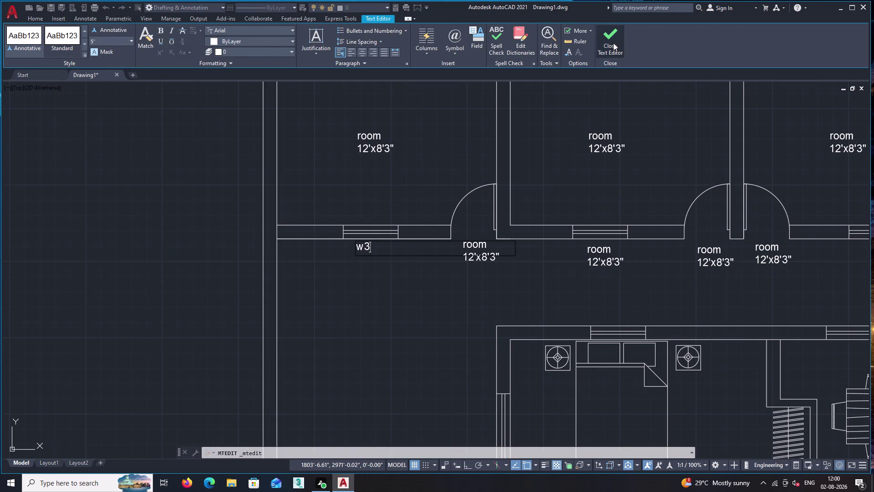
Finish the w3 window tag and change the label near the door to d2.
click(614, 43)
double_click(474, 242)
click(509, 258)
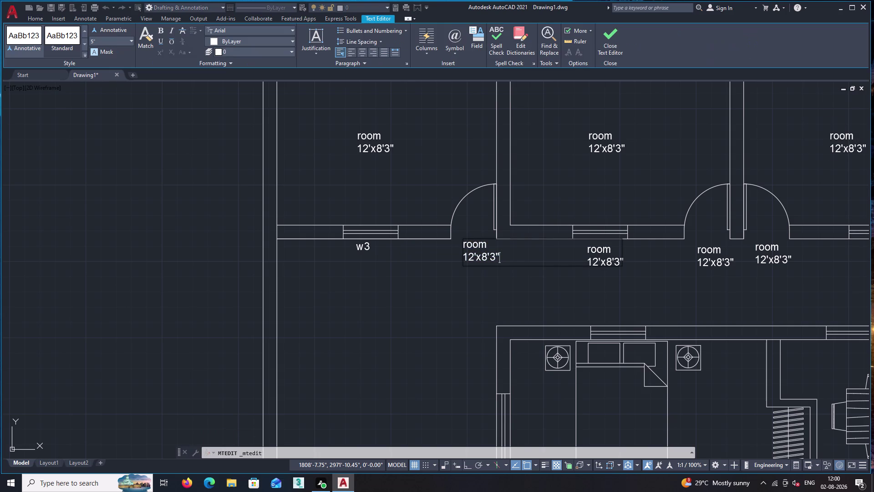
key(BackSpace)
key(BackSpace)
key(BackSpace)
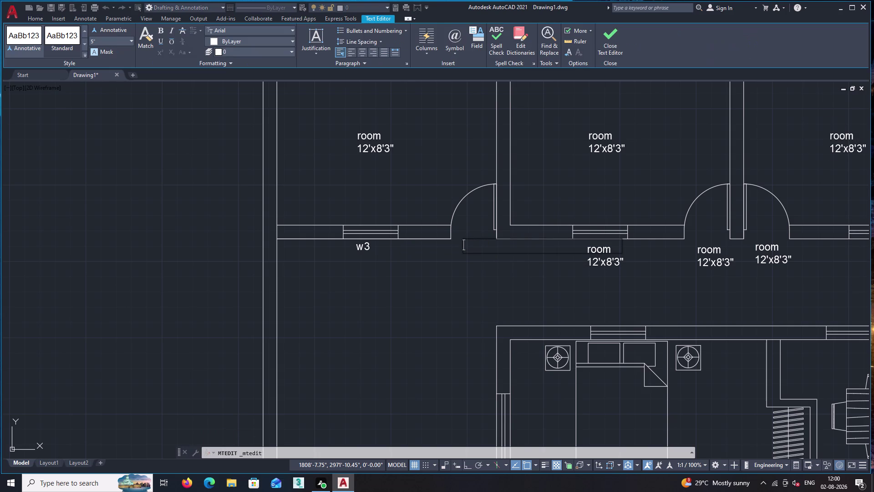
key(d)
key(2)
click(616, 34)
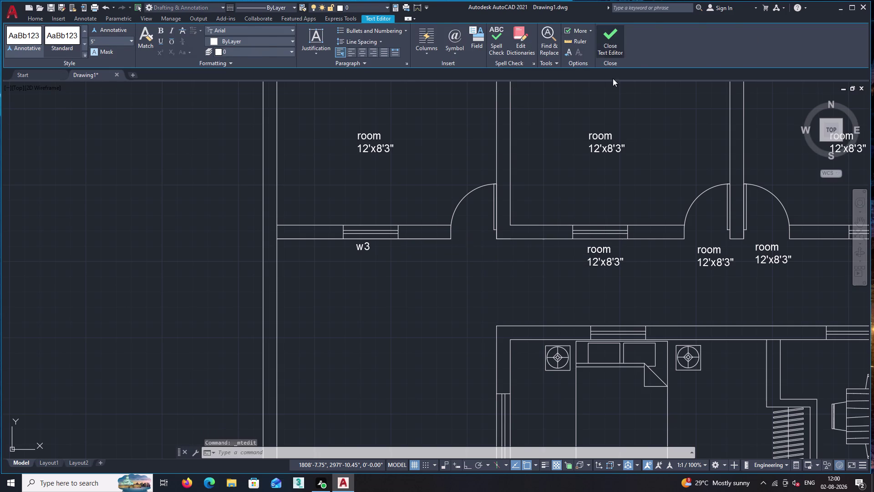
Start editing another leftover room label, then cancel and leave it unchanged.
double_click(598, 251)
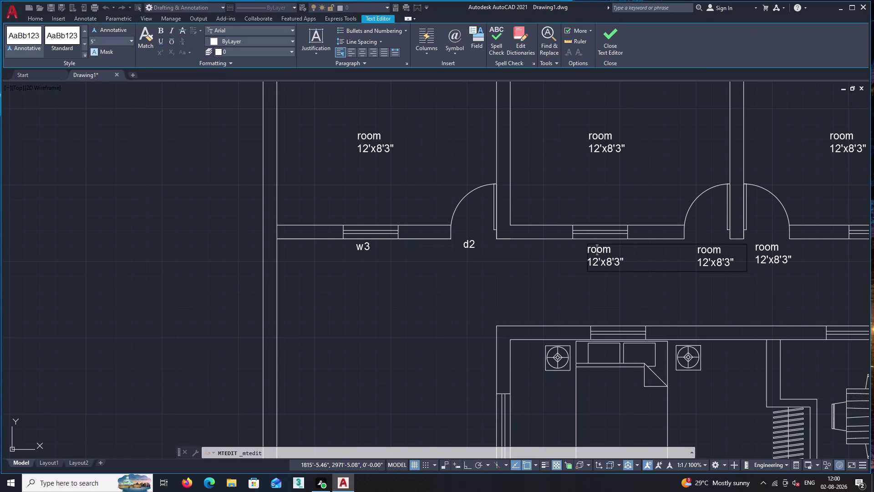
click(631, 263)
key(BackSpace)
key(BackSpace)
key(BackSpace)
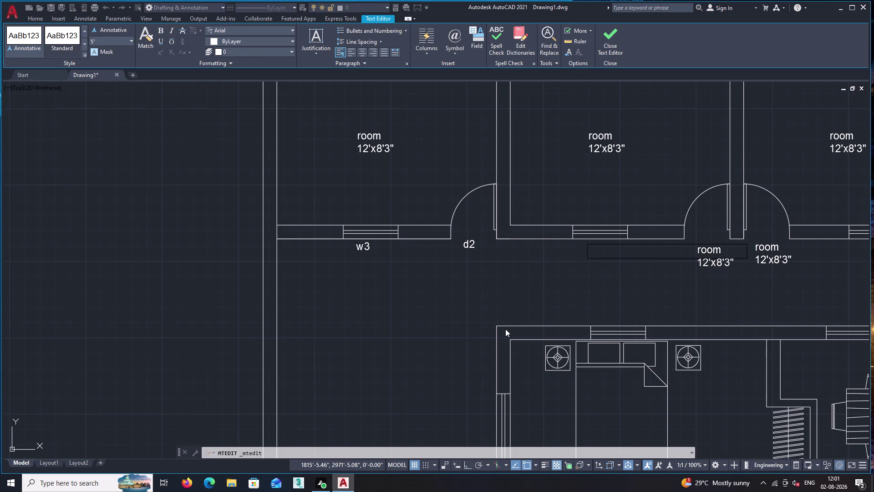
key(Escape)
click(540, 198)
click(614, 37)
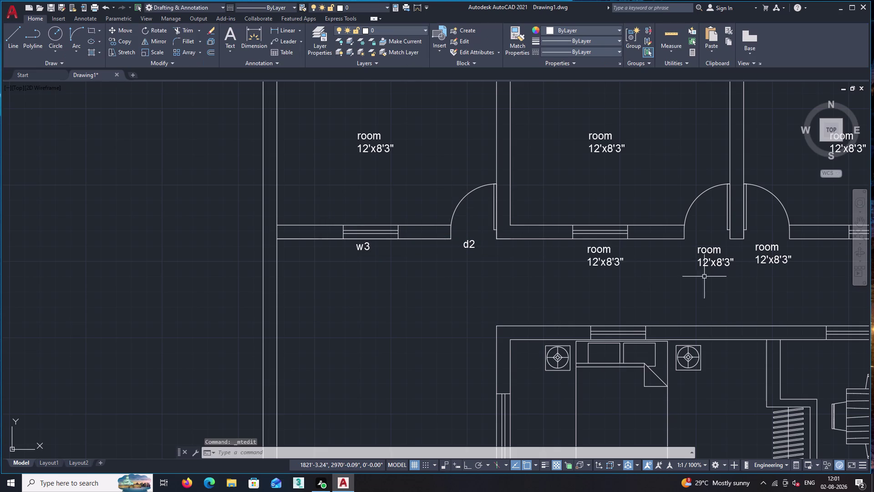
Delete the first three leftover room labels below the rooms.
click(589, 256)
click(606, 265)
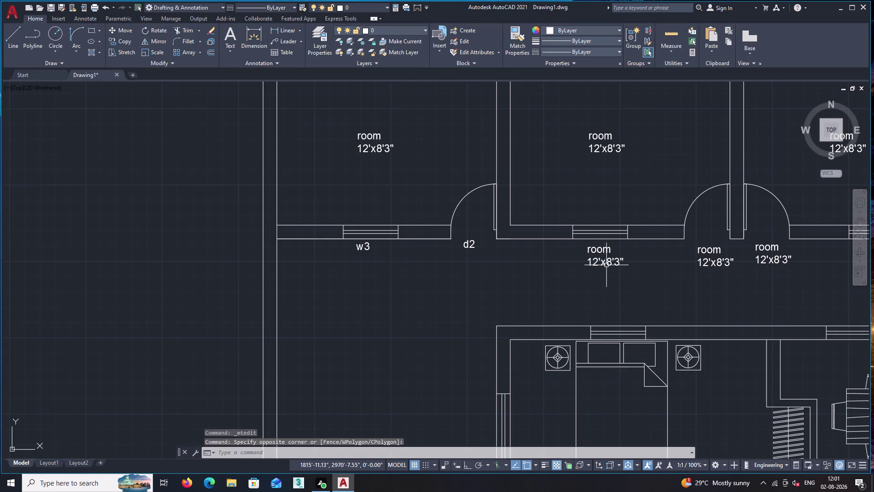
click(606, 265)
click(598, 264)
key(Delete)
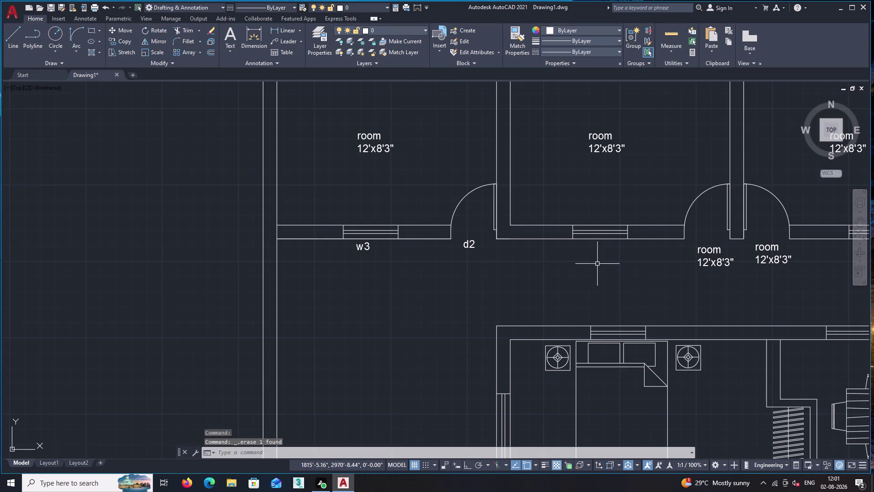
click(713, 262)
key(Delete)
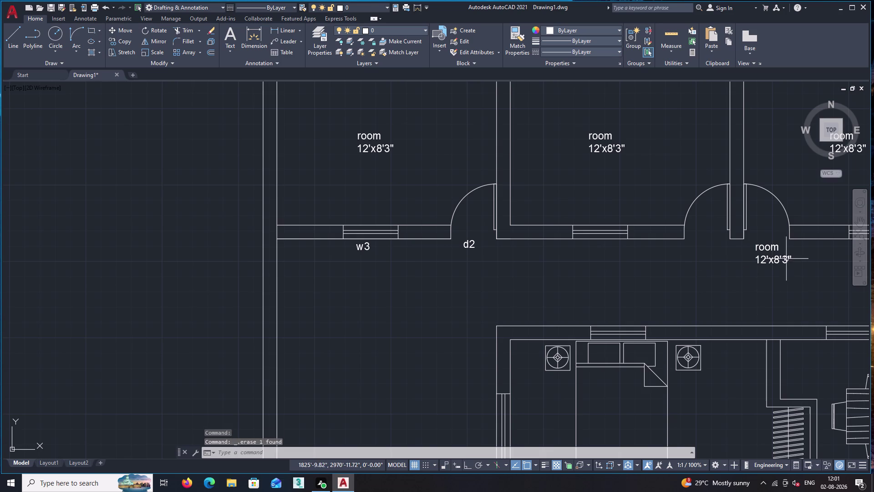
click(780, 259)
key(Delete)
Delete the last leftover room label and bring the w3 and d2 tags into view.
scroll(down, 3)
middle_drag(766, 272, 581, 286)
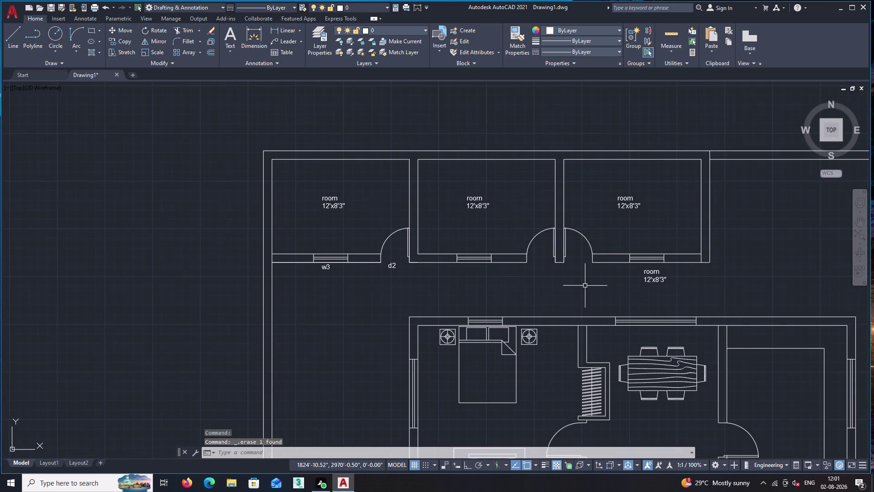
click(660, 278)
key(Delete)
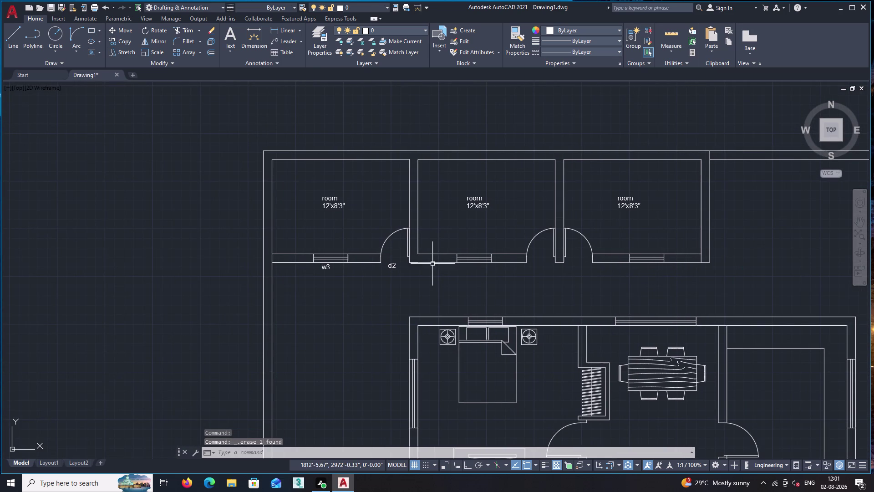
scroll(up, 3)
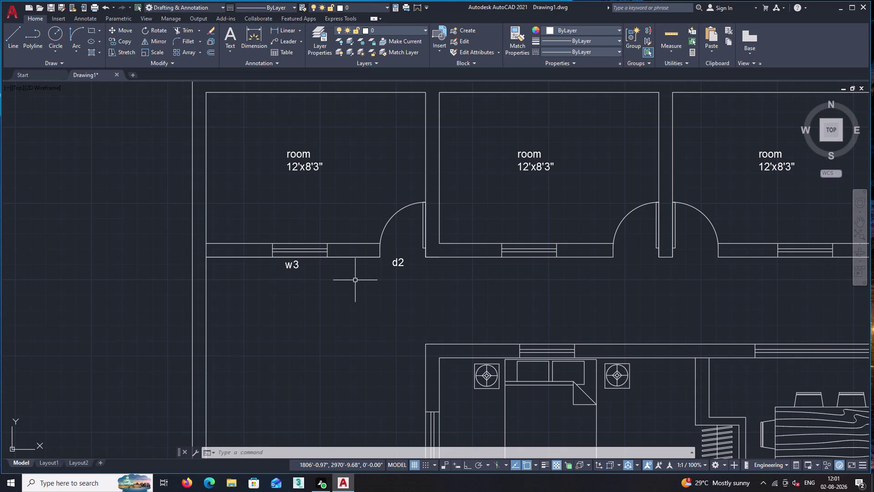
middle_drag(280, 269, 360, 295)
scroll(up, 3)
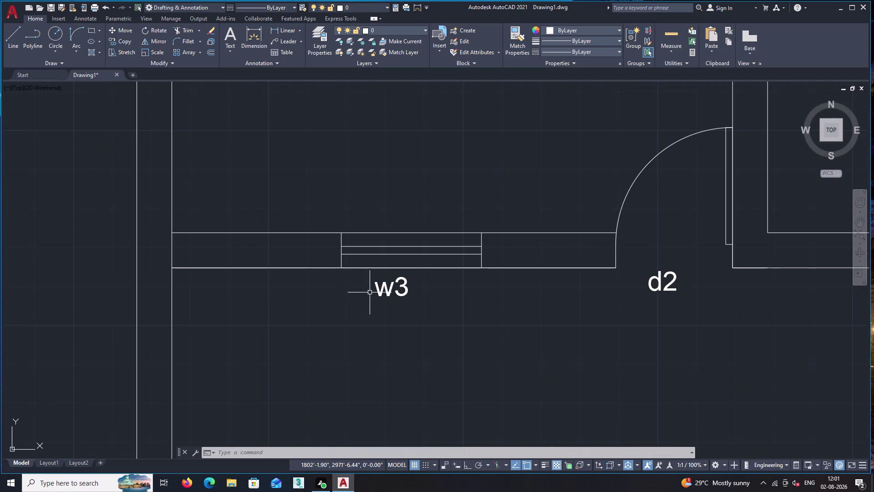
Copy the w3 tag below the windows of the second and third top rooms.
click(380, 292)
text(c)
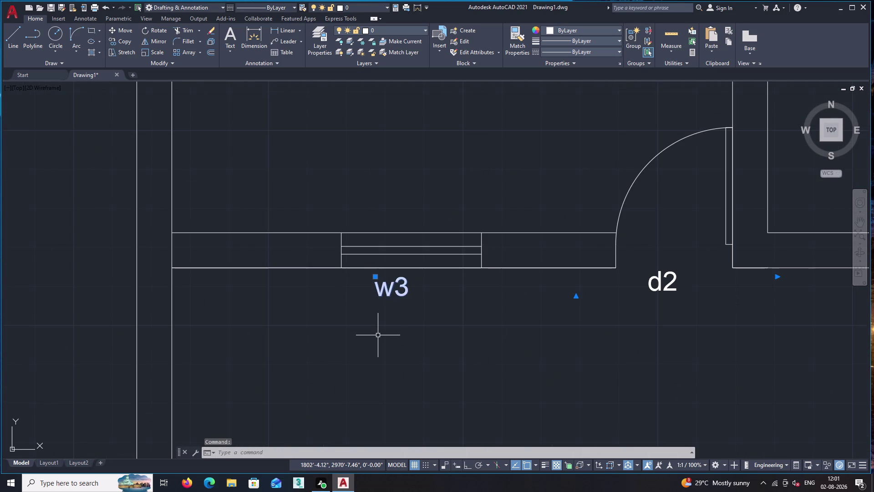
text(o)
key(Return)
scroll(up, 3)
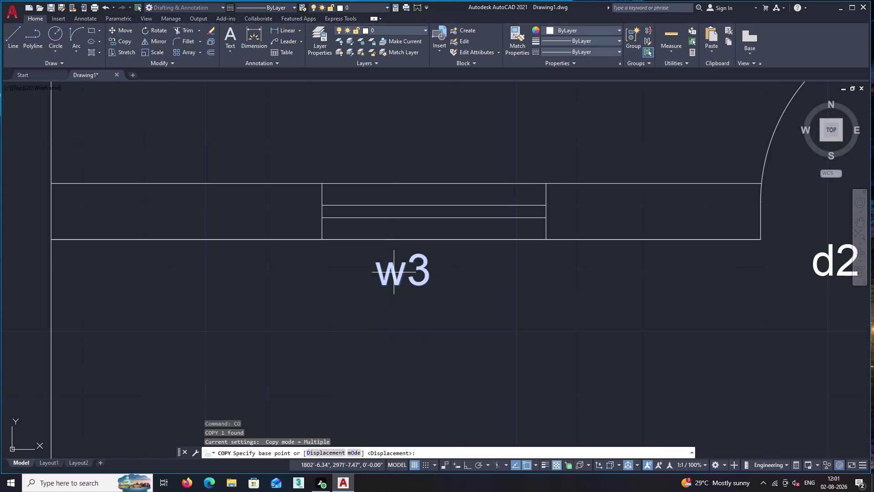
click(390, 264)
scroll(down, 3)
middle_drag(544, 293, 116, 286)
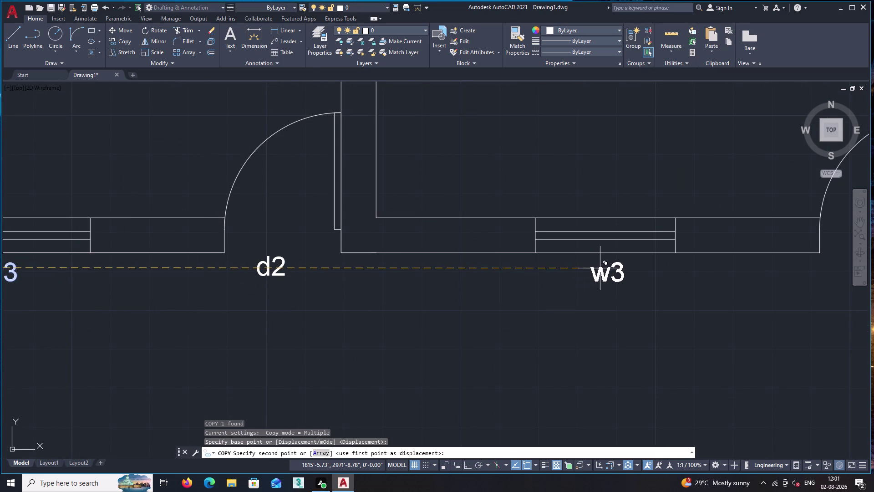
click(600, 267)
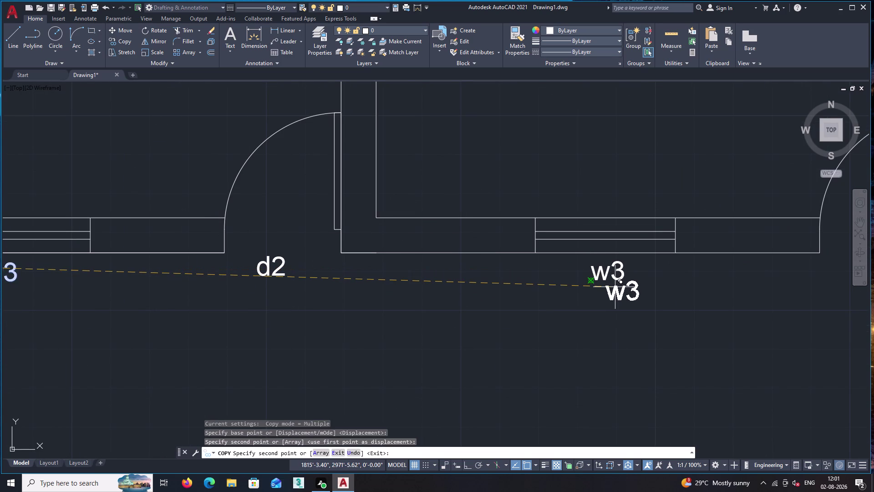
scroll(down, 3)
middle_drag(680, 279, 243, 278)
click(607, 276)
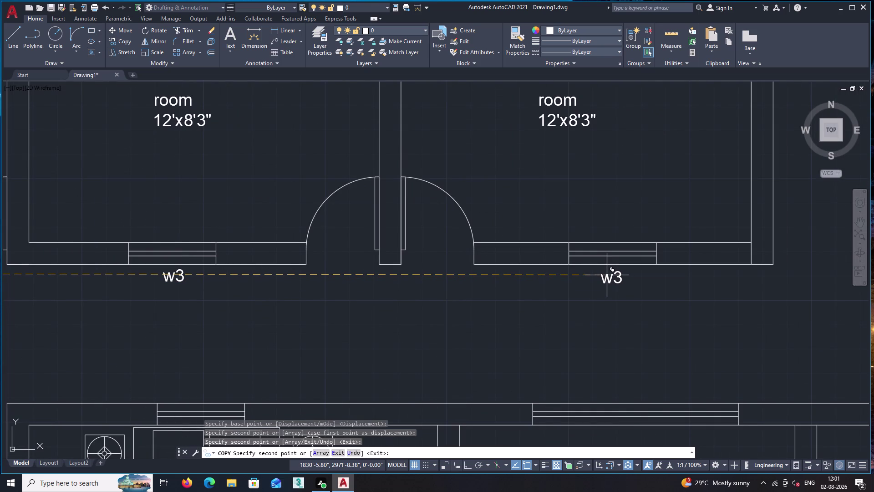
Place w3 copies above the lower bedroom window and the dining area window.
scroll(down, 3)
middle_drag(550, 326, 450, 281)
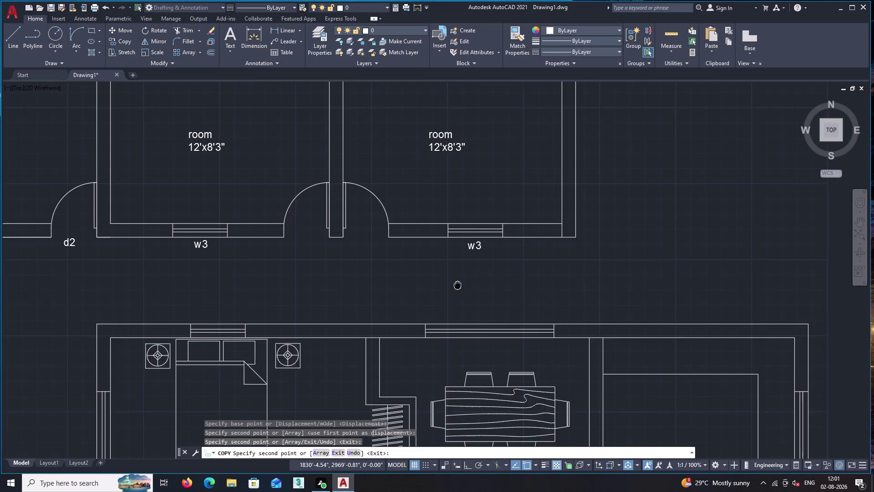
middle_drag(450, 280, 449, 280)
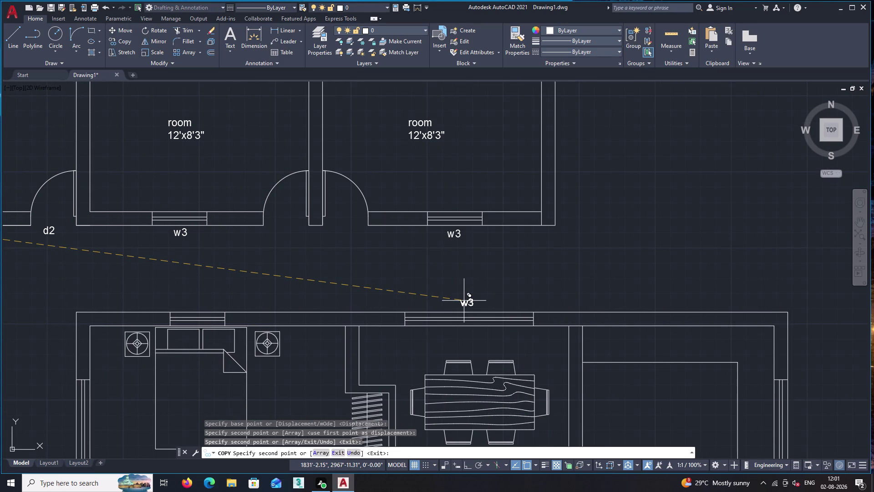
click(193, 299)
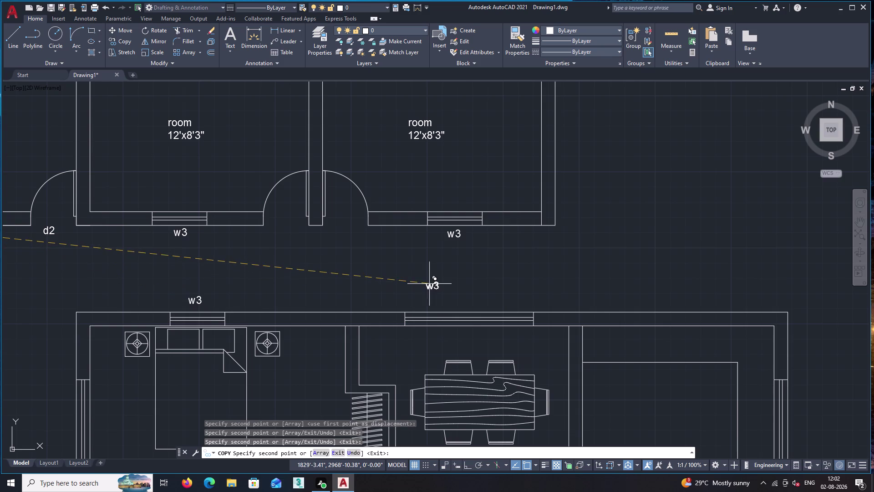
click(456, 295)
key(space)
Change the tag above the dining window to w1.
double_click(463, 298)
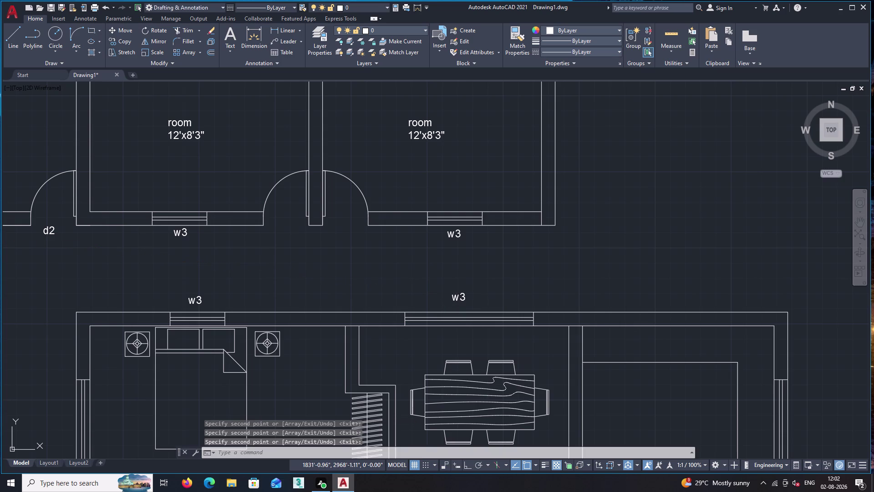
click(474, 298)
key(BackSpace)
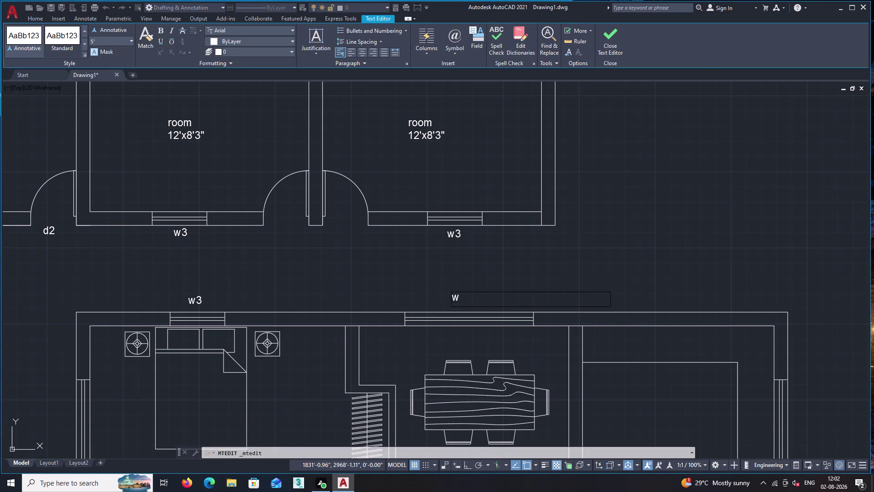
key(1)
click(608, 41)
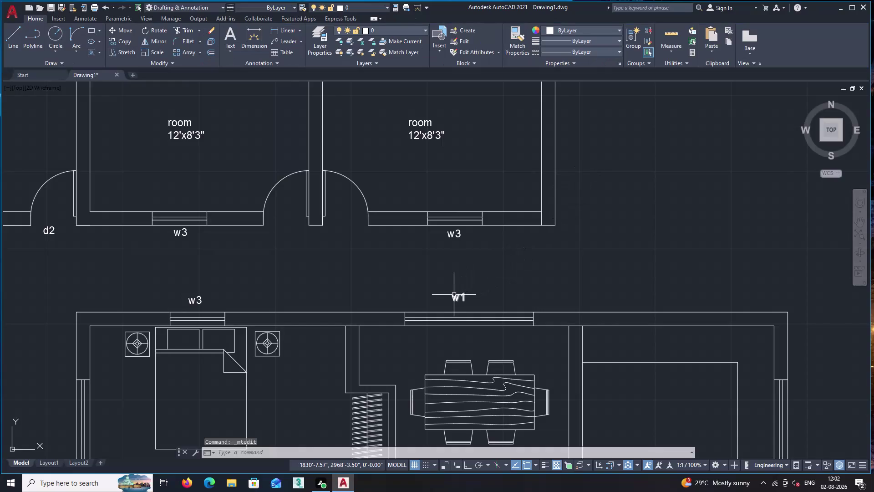
click(455, 296)
Copy the w1 tag beside the lower bedroom window, then undo that placement.
text(co)
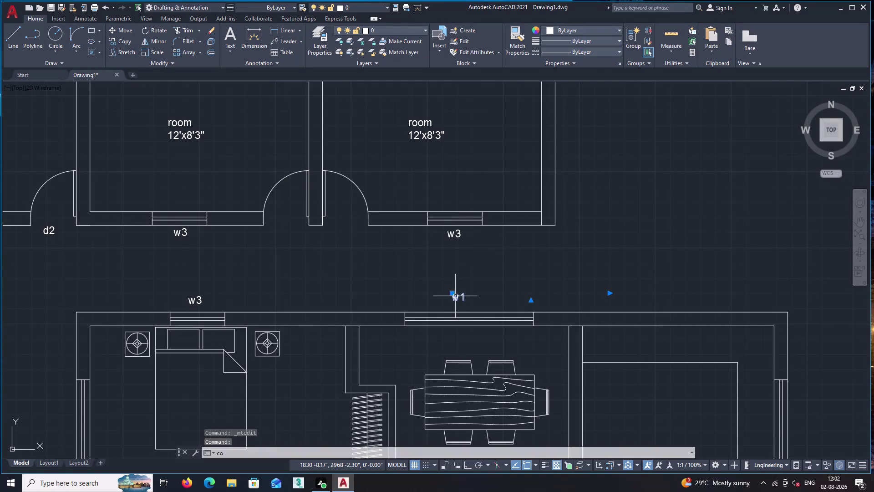
key(Return)
click(455, 296)
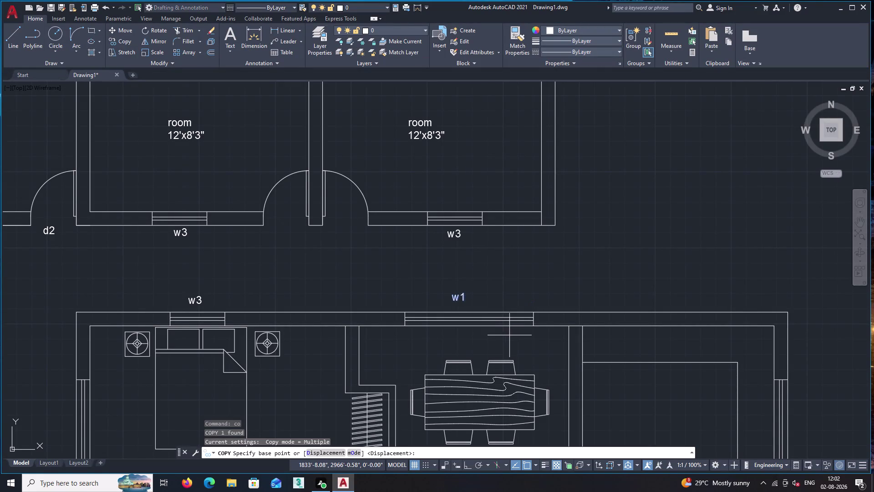
click(453, 302)
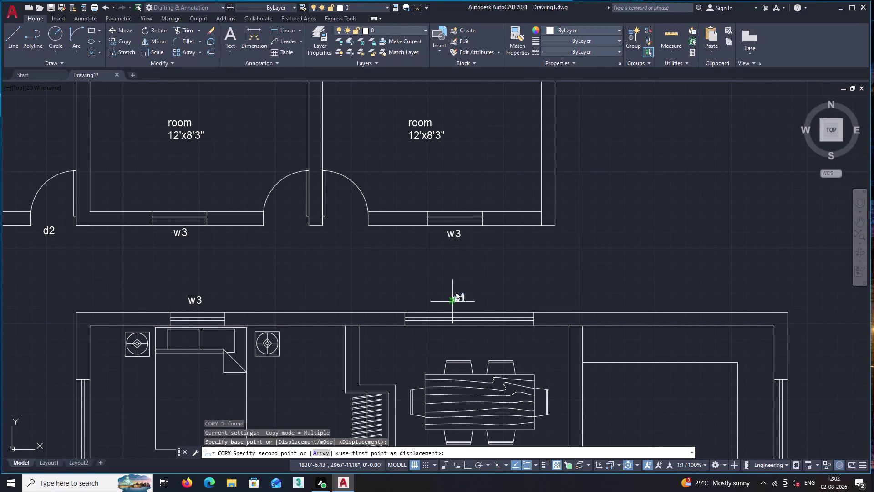
scroll(down, 3)
middle_drag(603, 353, 478, 323)
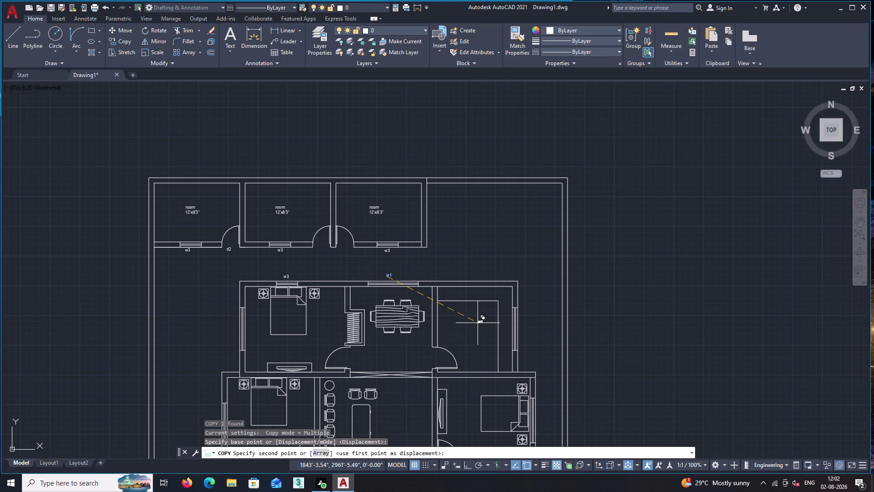
middle_drag(328, 344, 500, 255)
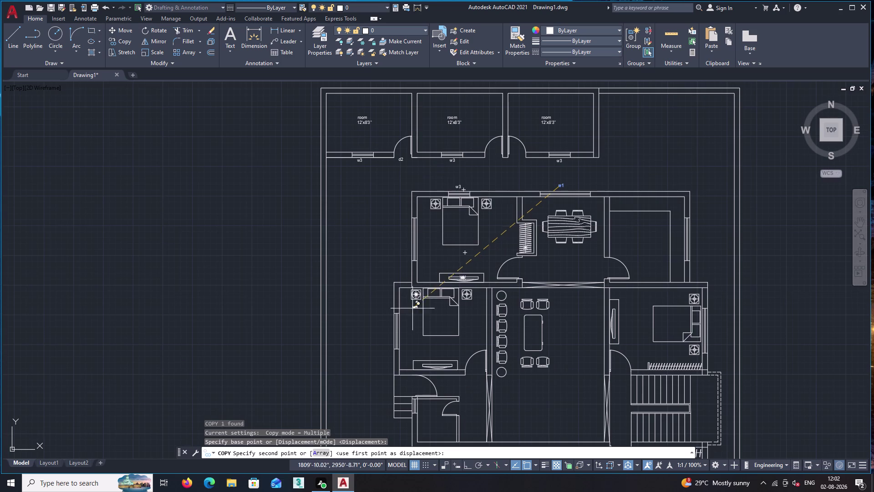
scroll(up, 3)
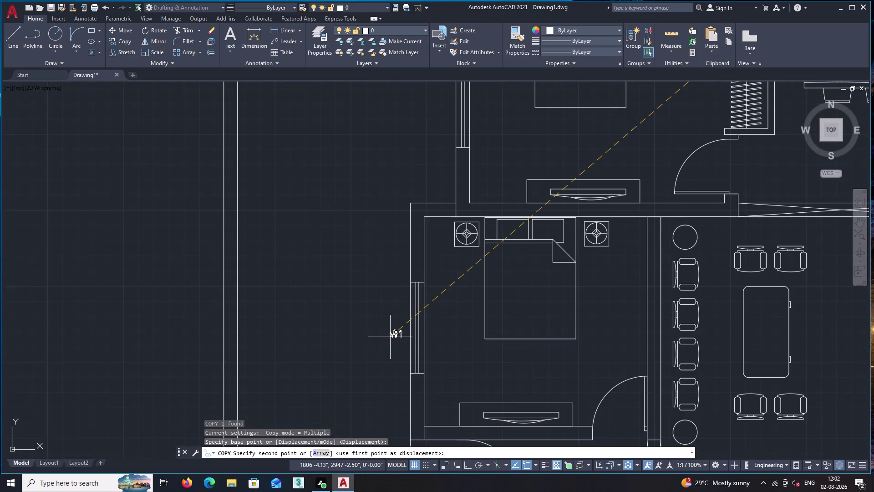
click(393, 338)
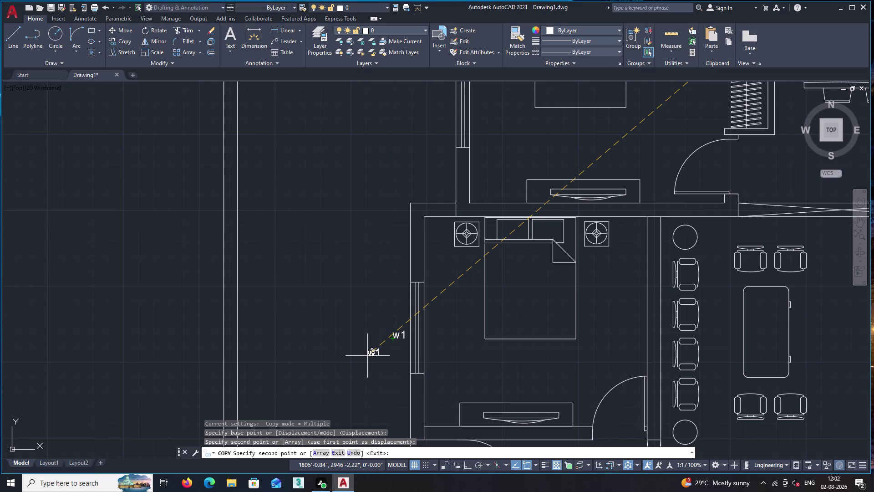
key(ctrl+z)
Place w1 tags under the lower left and lower right room windows.
scroll(down, 3)
middle_drag(376, 387, 450, 227)
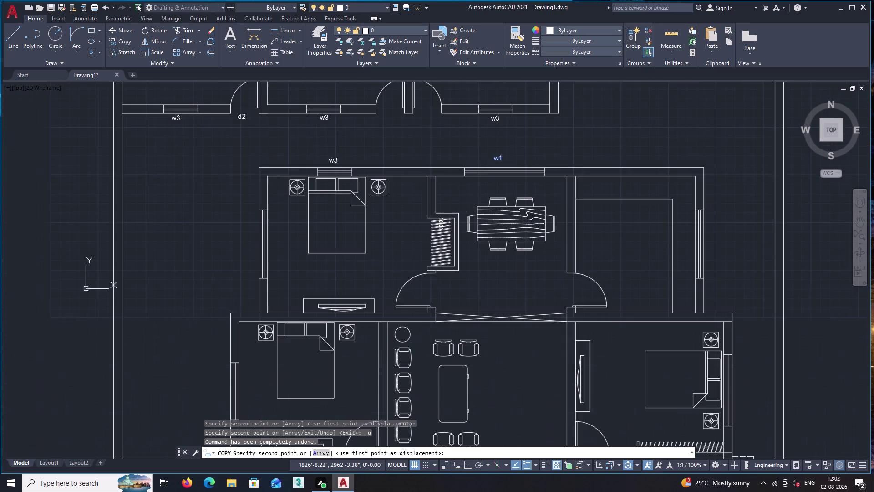
middle_drag(342, 419, 457, 264)
middle_drag(399, 375, 430, 242)
middle_drag(442, 389, 436, 284)
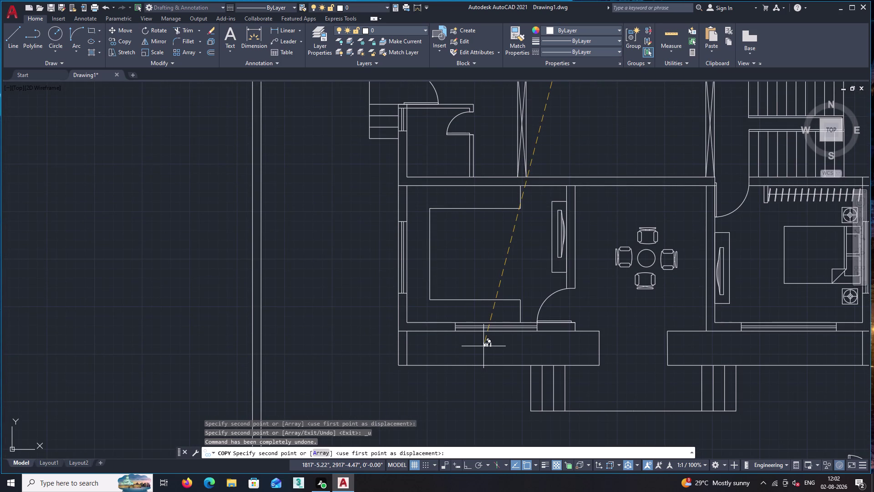
scroll(up, 3)
click(499, 322)
scroll(down, 3)
middle_drag(663, 346, 394, 326)
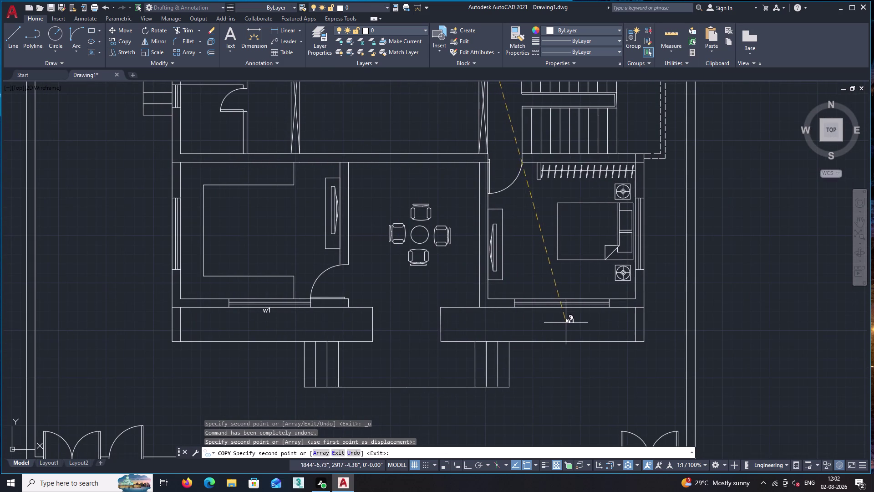
click(563, 315)
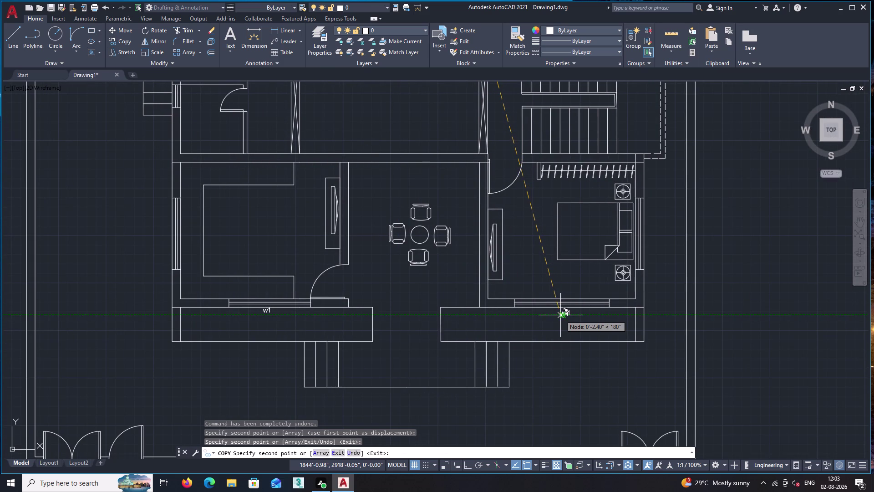
Place a w1 tag beside the bedroom's east window and end copying.
middle_drag(647, 243, 559, 289)
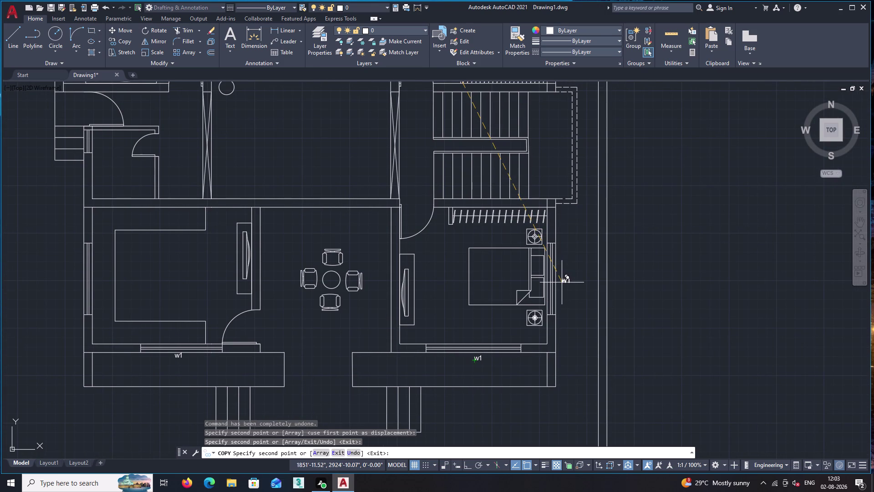
click(562, 283)
key(space)
scroll(up, 3)
double_click(565, 278)
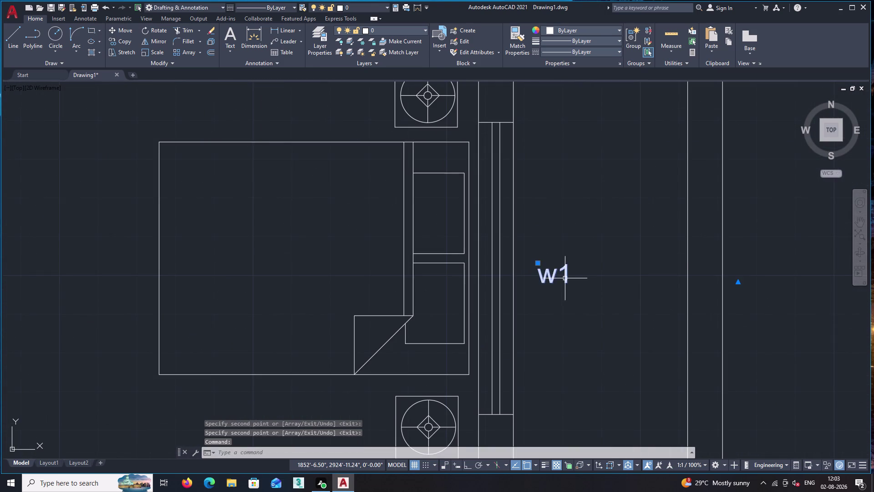
Edit the east-window tag text so it reads w2 instead of w1.
click(574, 276)
key(BackSpace)
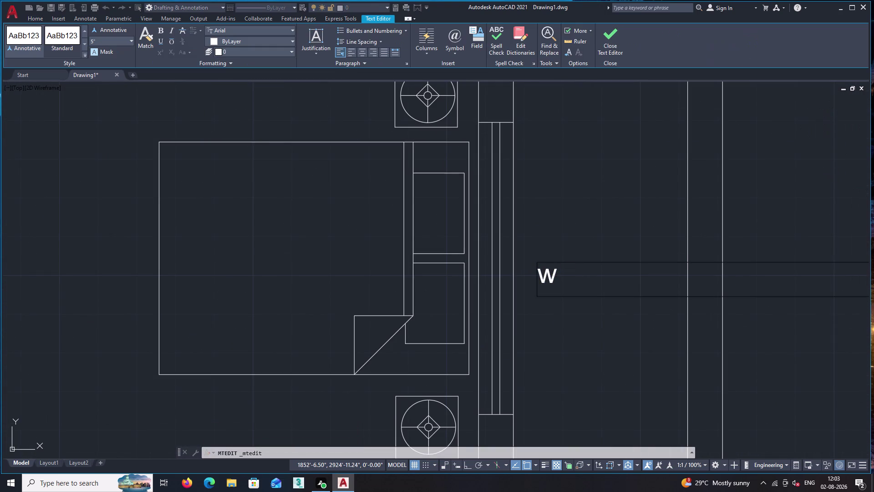
key(2)
click(611, 37)
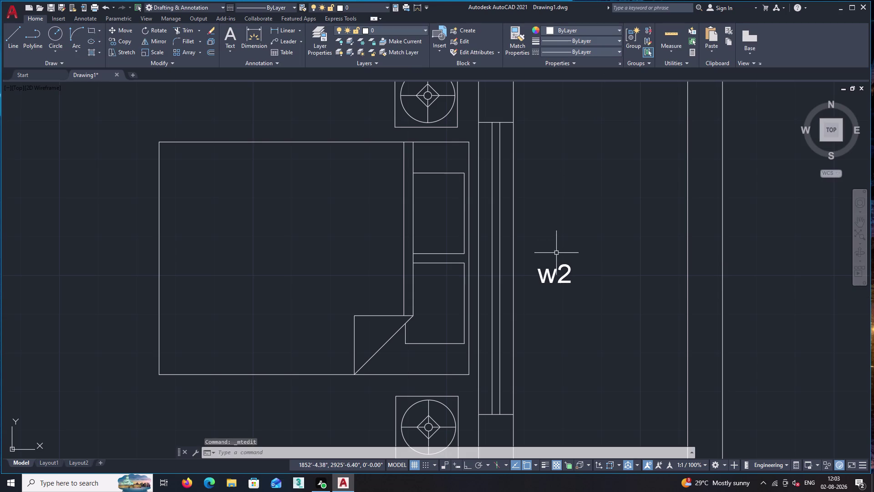
double_click(555, 273)
click(600, 183)
text(c)
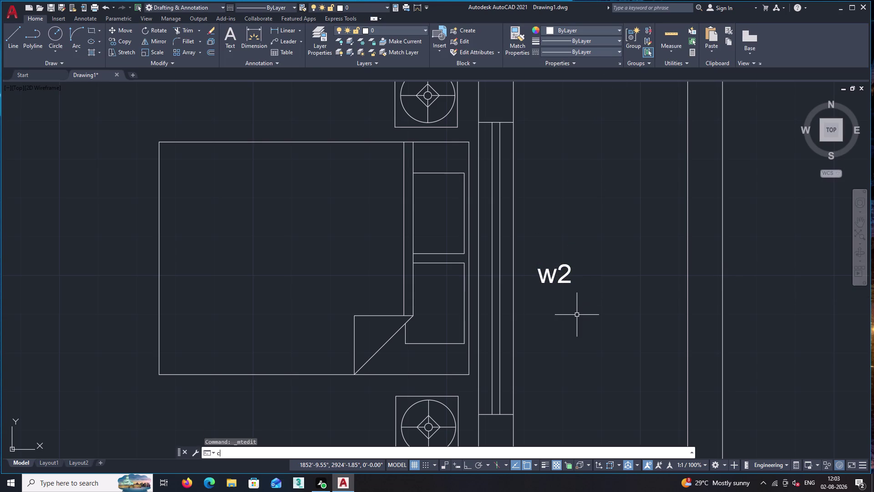
Copy the w2 tag beside the upper right bedroom's side window.
text(o)
key(Return)
click(556, 278)
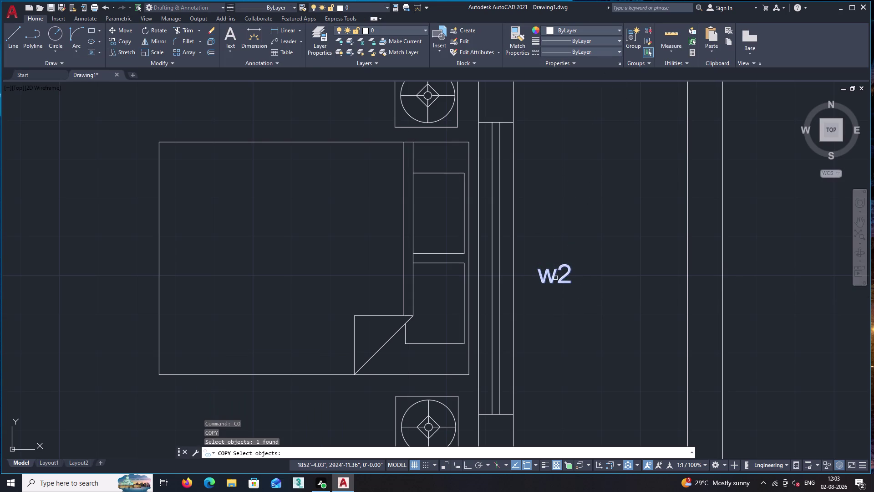
key(space)
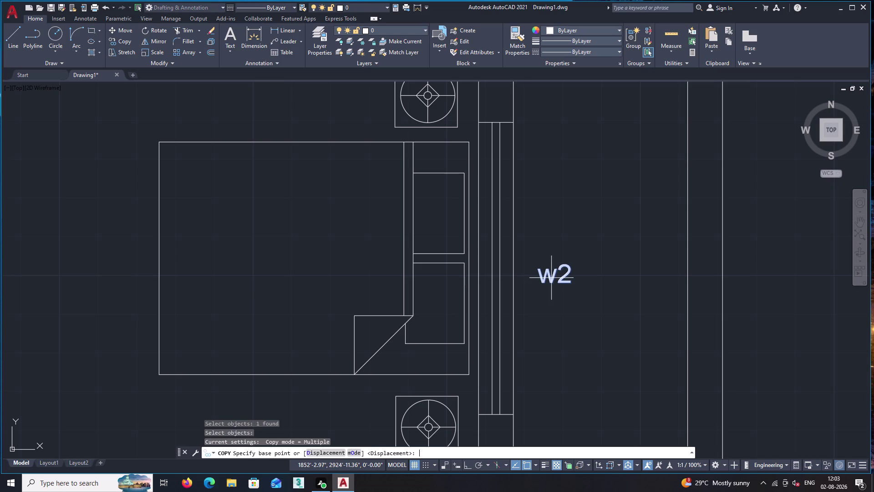
scroll(up, 3)
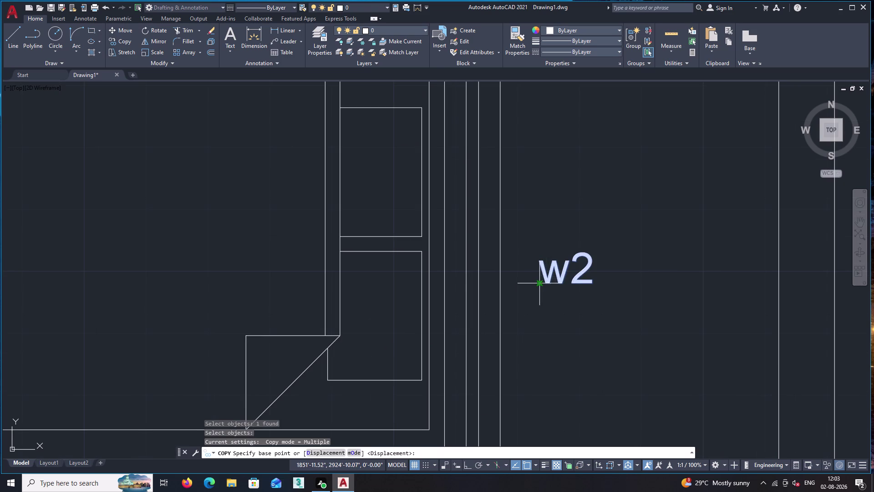
click(539, 284)
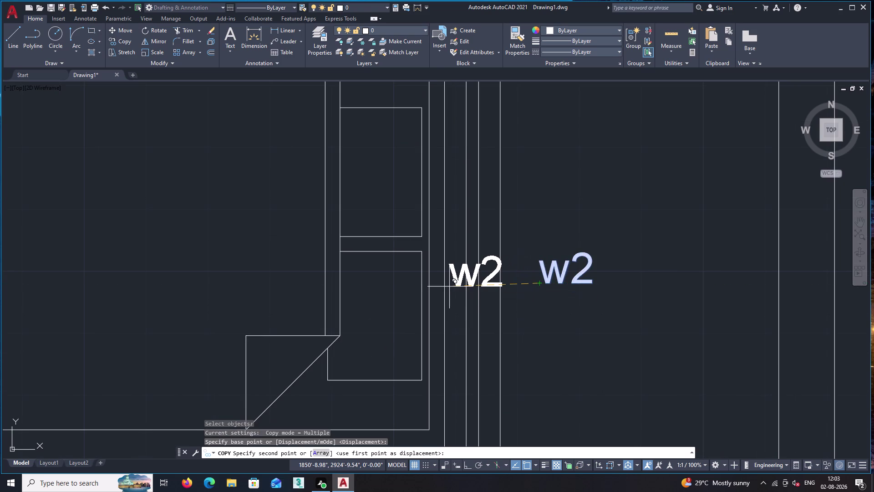
scroll(down, 3)
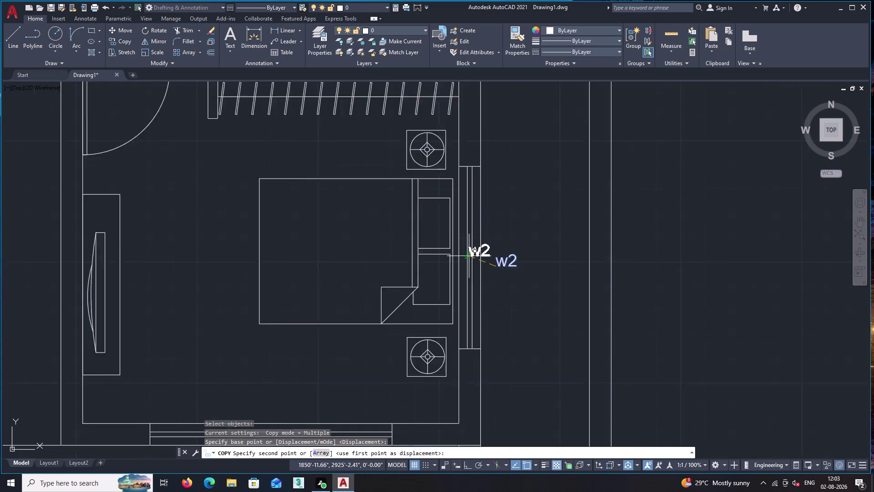
middle_drag(497, 190, 521, 351)
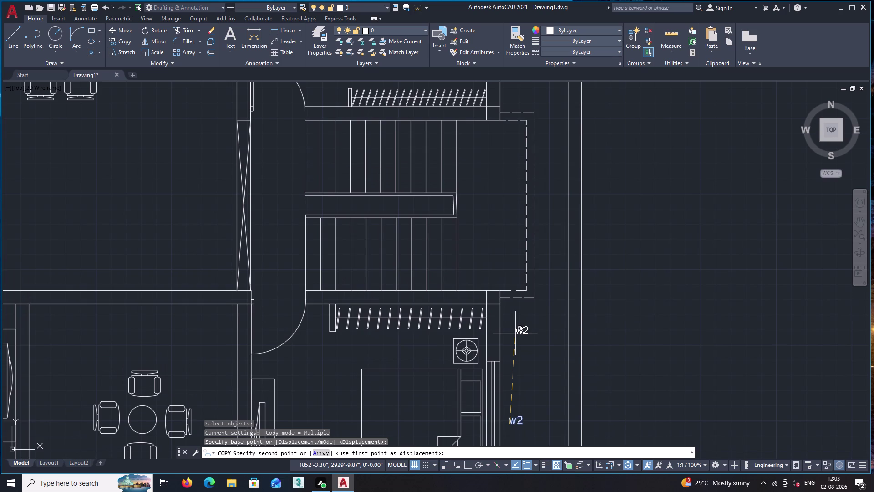
scroll(down, 3)
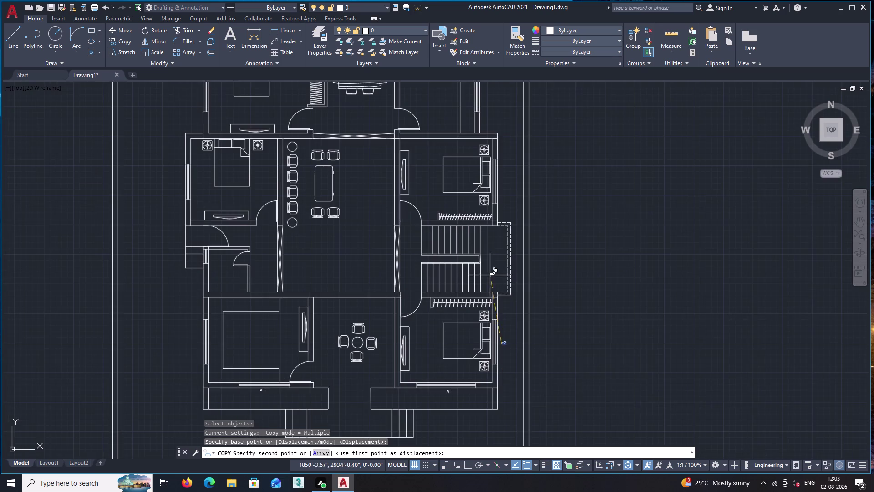
middle_drag(488, 258, 507, 329)
scroll(up, 3)
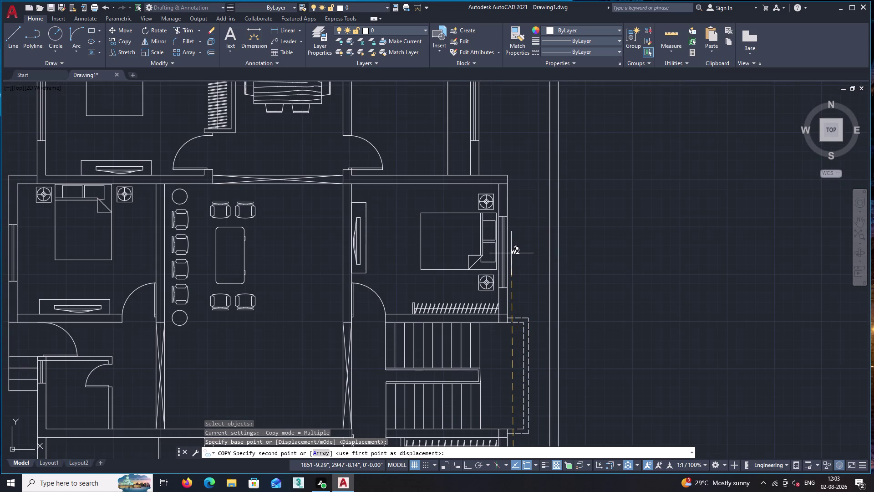
click(512, 254)
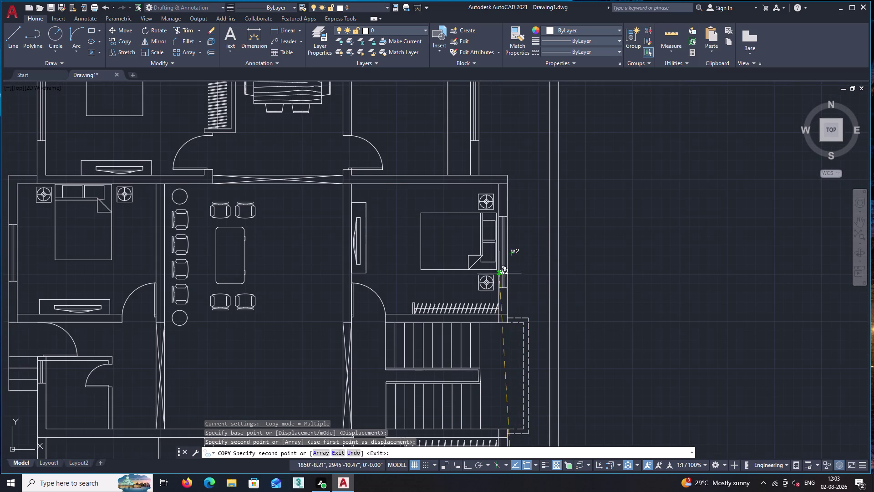
Place w2 copies beside another side window and a left-side room window.
scroll(down, 3)
middle_drag(413, 217, 477, 299)
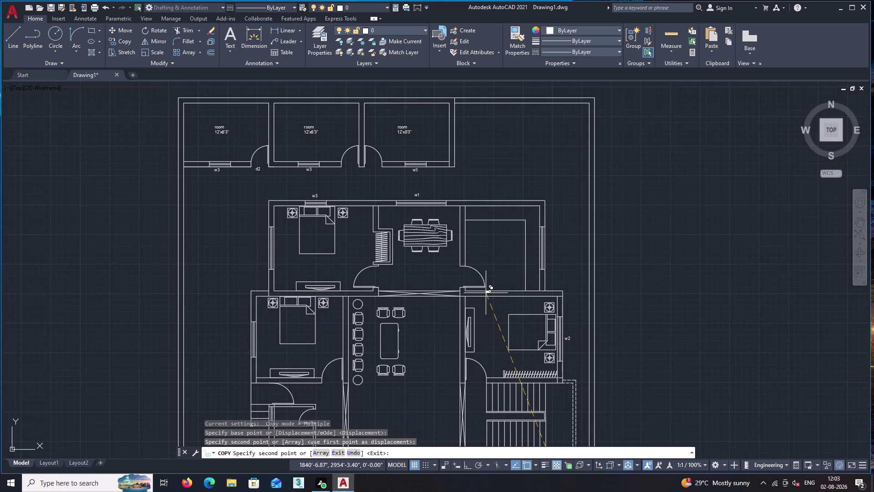
click(551, 245)
scroll(down, 3)
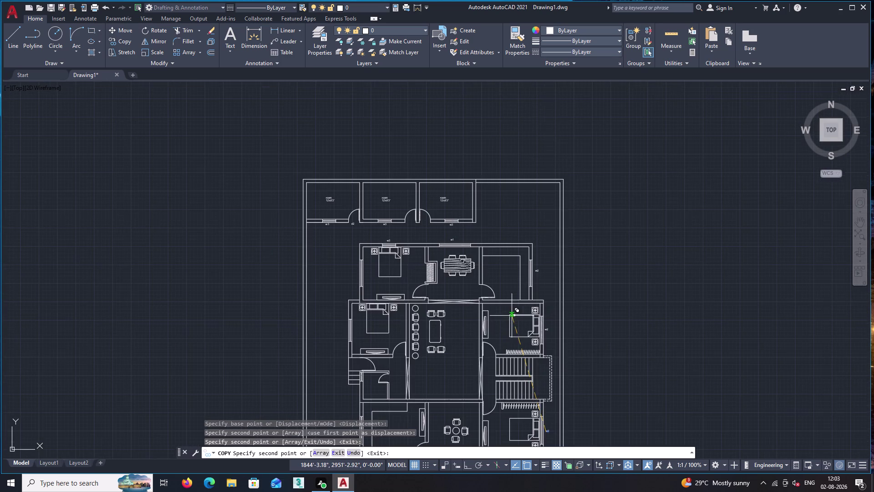
middle_drag(481, 336, 621, 236)
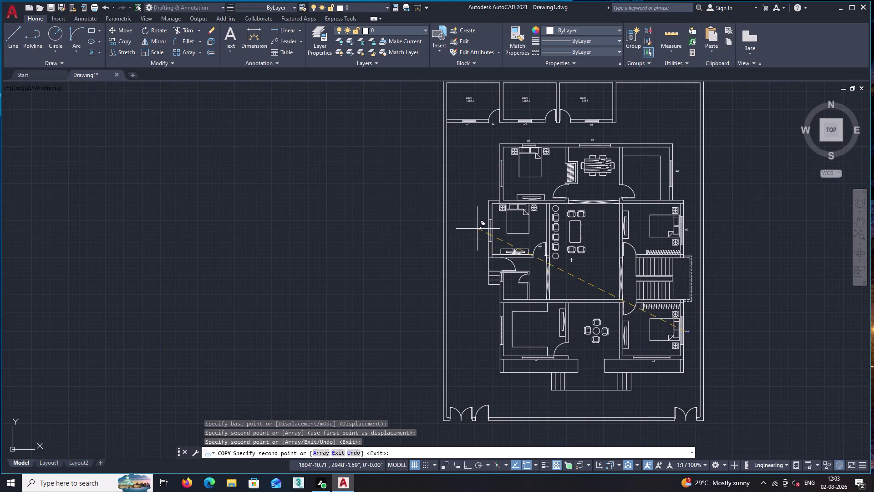
scroll(up, 3)
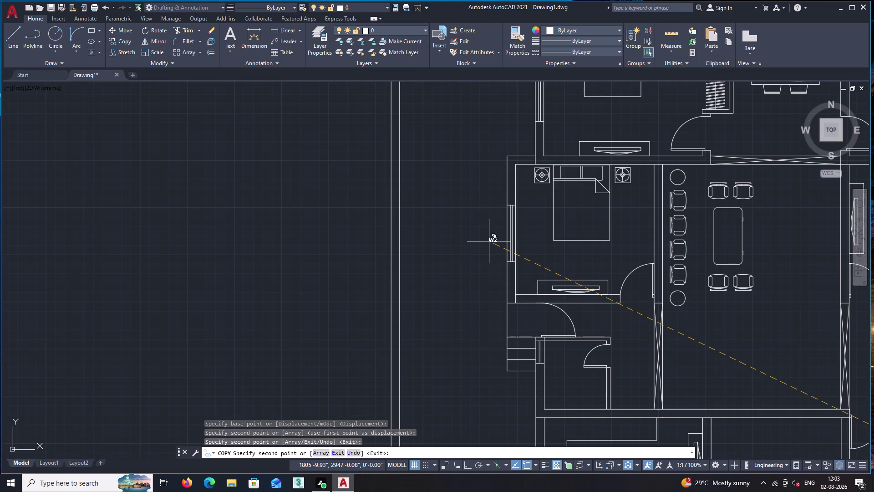
click(496, 239)
Place w2 copies beside the upper left bedroom and bottom-left room windows.
middle_drag(503, 177, 511, 265)
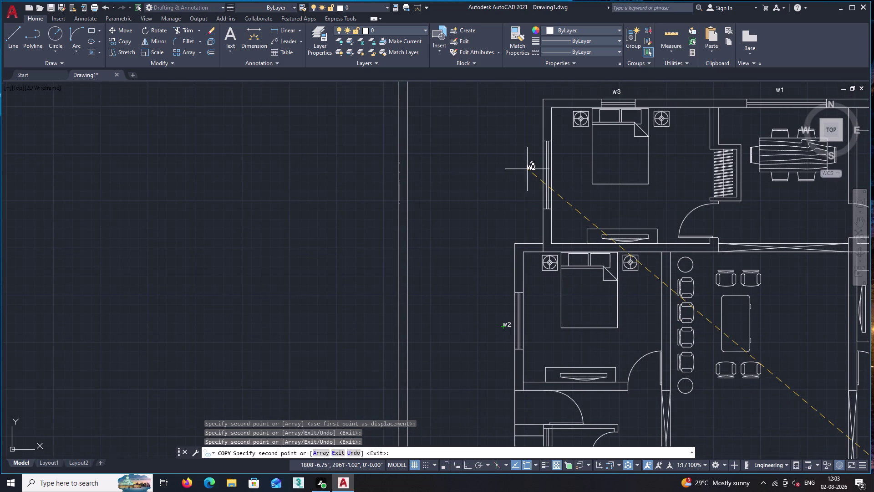
click(528, 176)
scroll(down, 3)
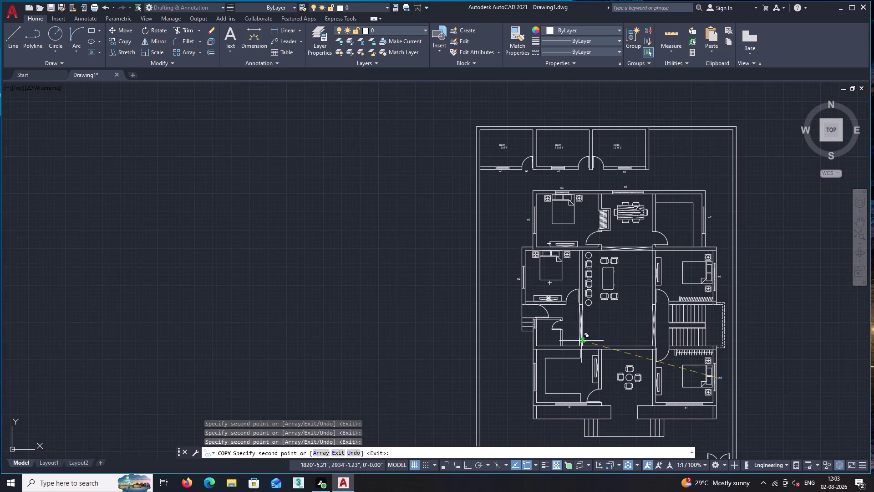
middle_drag(587, 348, 540, 240)
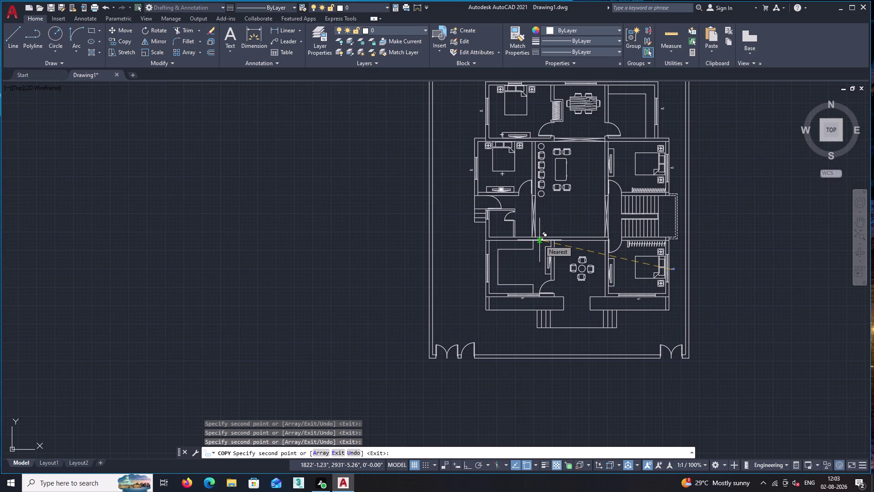
scroll(up, 3)
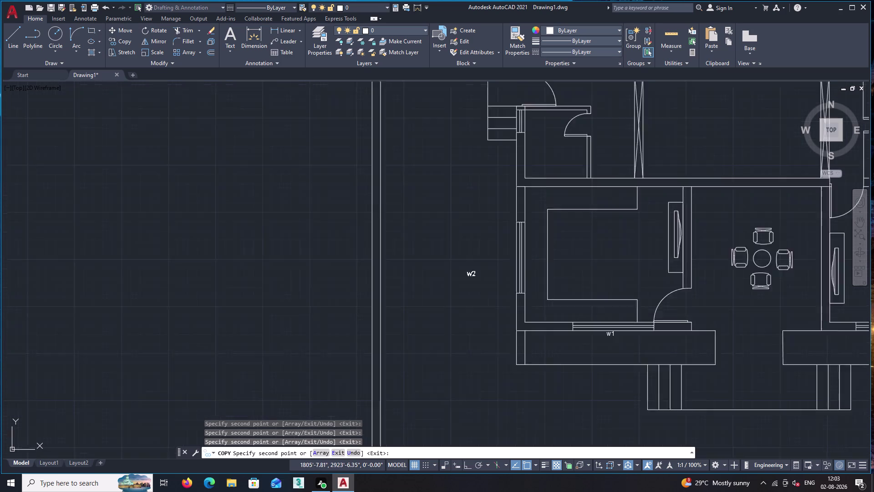
scroll(up, 3)
click(563, 244)
End copying and change the bottom-left room's tag text from w2 to w1.
key(space)
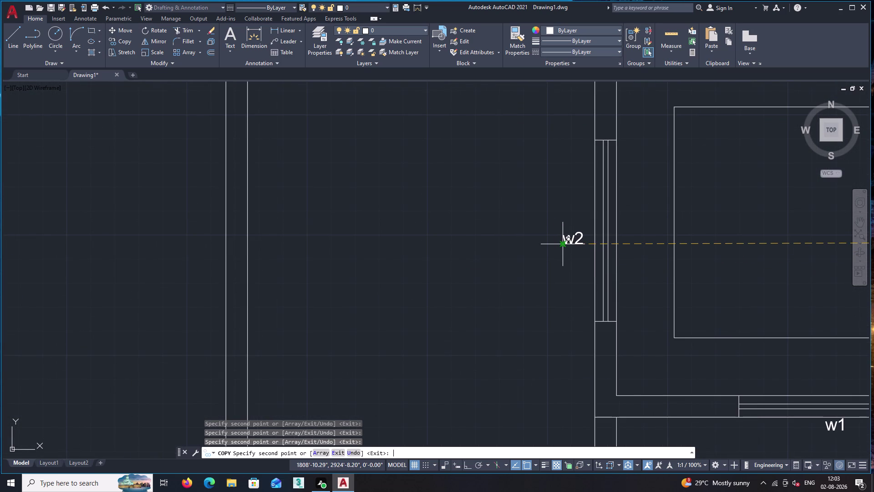
double_click(576, 241)
click(584, 241)
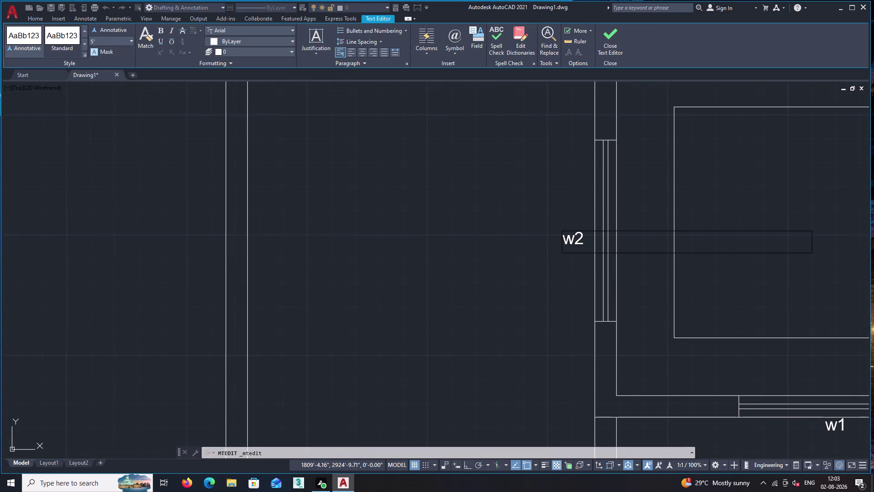
key(BackSpace)
key(1)
click(612, 39)
Pan across the whole plan up to the top rooms.
scroll(down, 3)
middle_drag(712, 274, 406, 375)
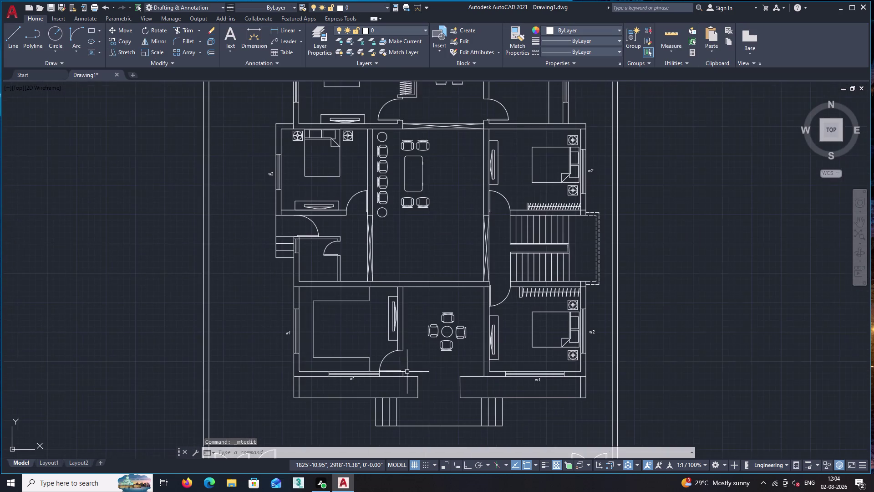
middle_drag(522, 132, 538, 274)
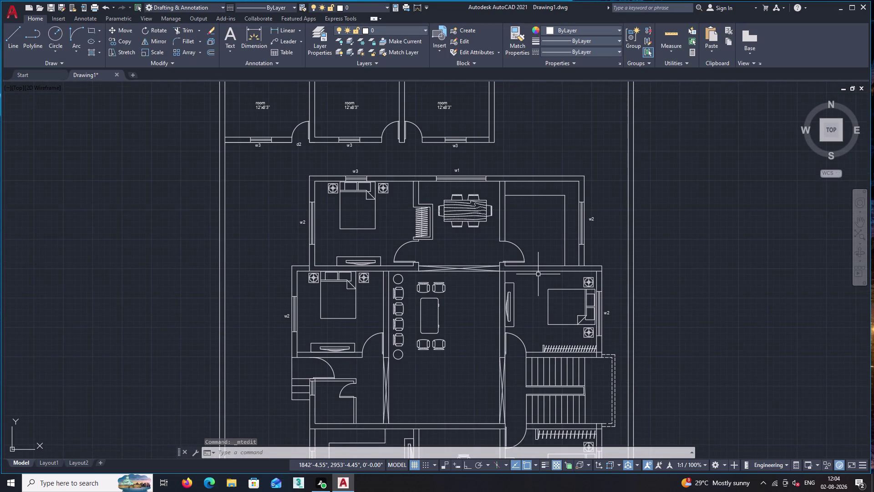
middle_drag(459, 155, 459, 177)
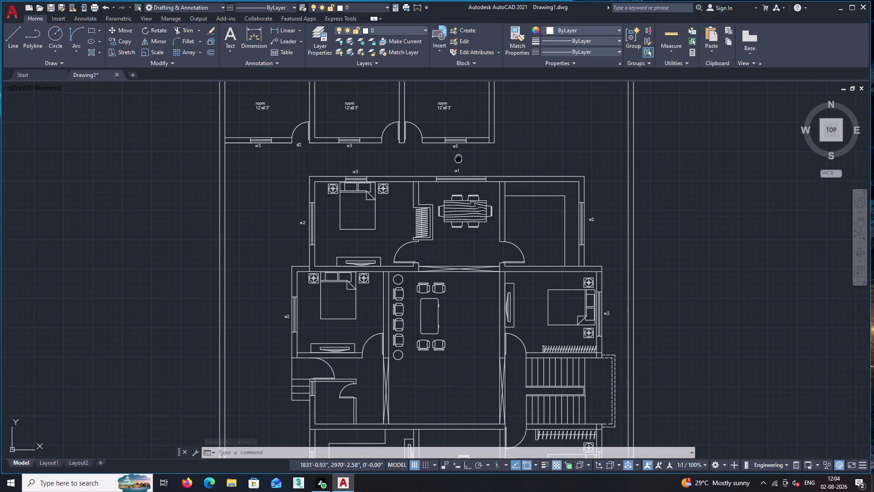
middle_drag(458, 177, 460, 192)
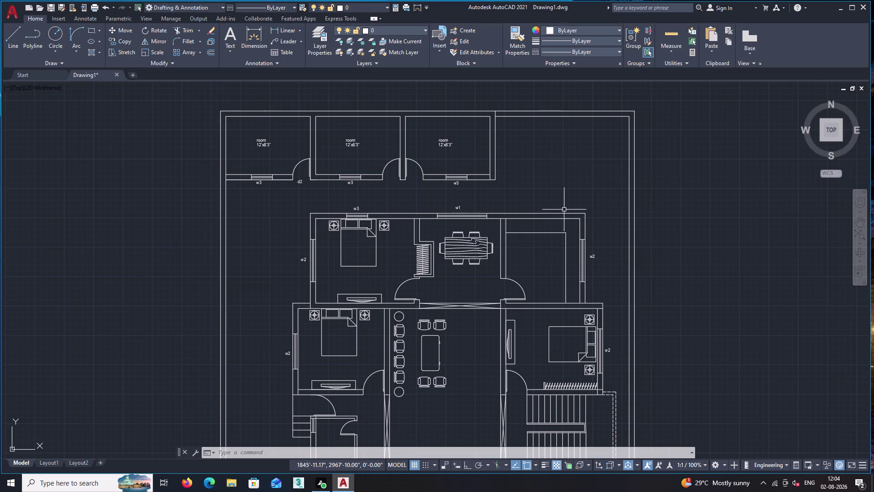
Draw the first window jamb line across the upper-right room's top wall.
scroll(up, 3)
scroll(up, 3)
middle_drag(540, 246, 535, 252)
middle_drag(535, 254, 517, 270)
key(l)
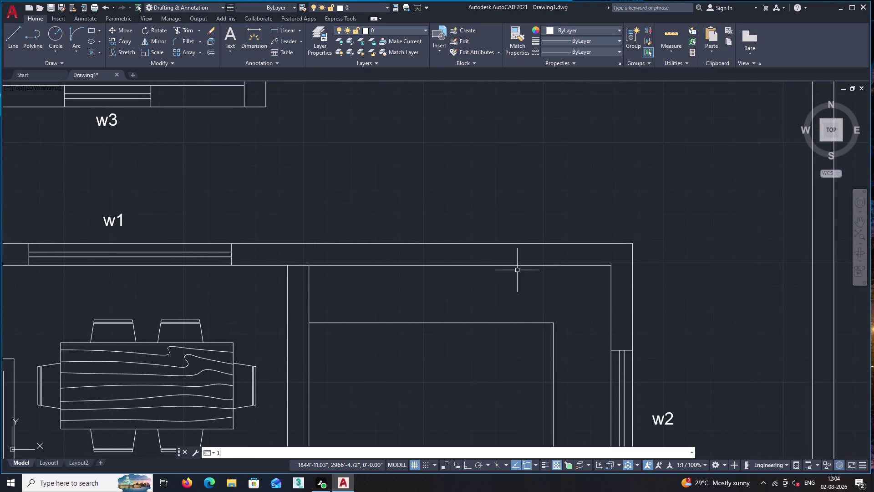
key(Return)
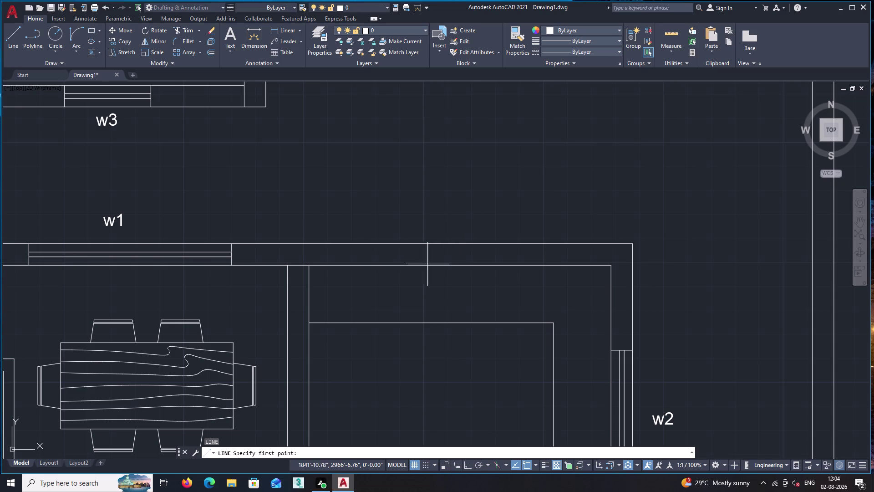
click(392, 266)
click(393, 243)
key(space)
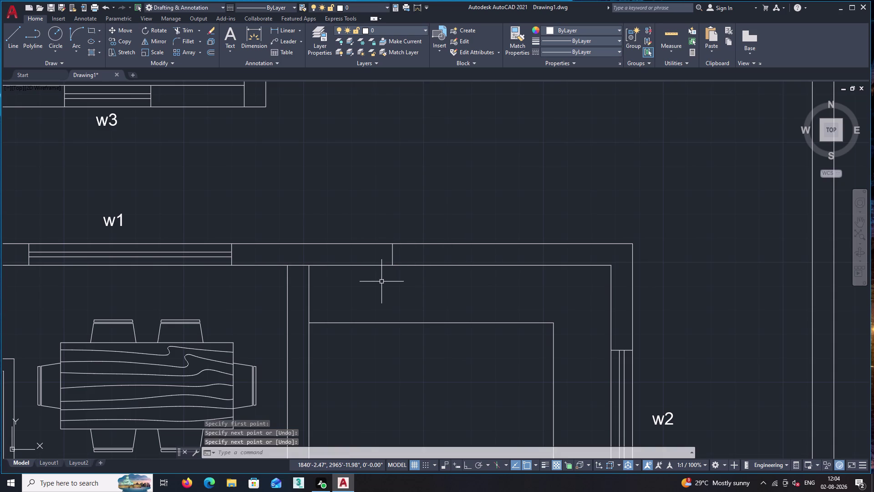
Offset the jamb line through a point to form the opening's far jamb.
key(o)
key(Return)
key(t)
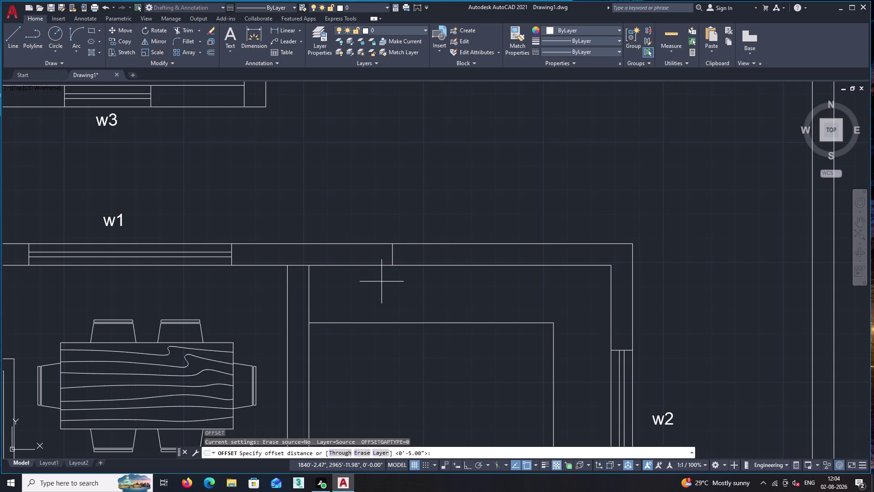
key(Return)
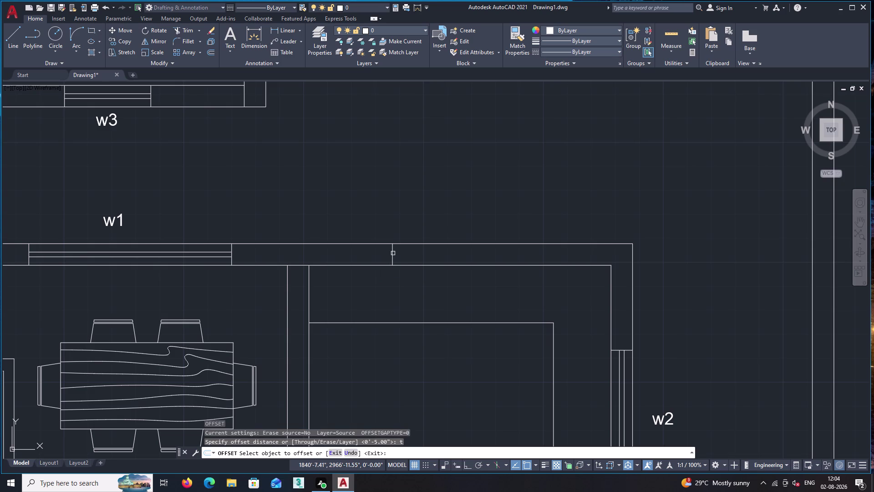
click(391, 253)
click(542, 256)
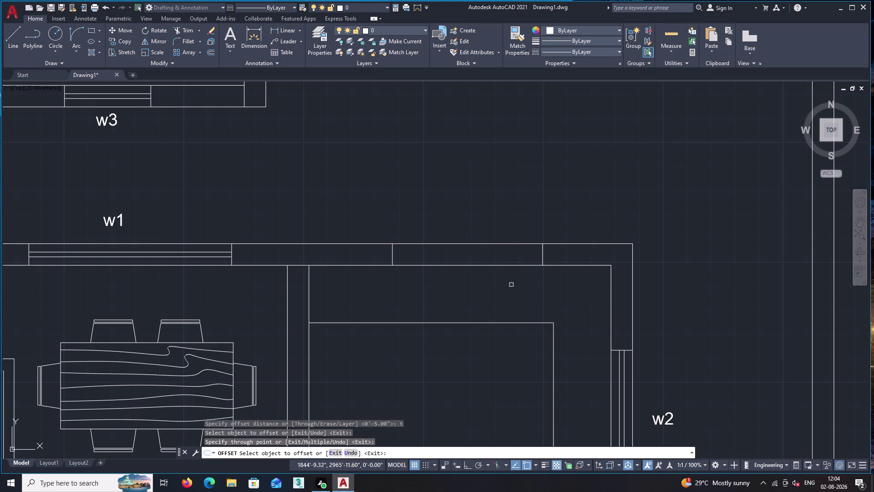
key(l)
key(Return)
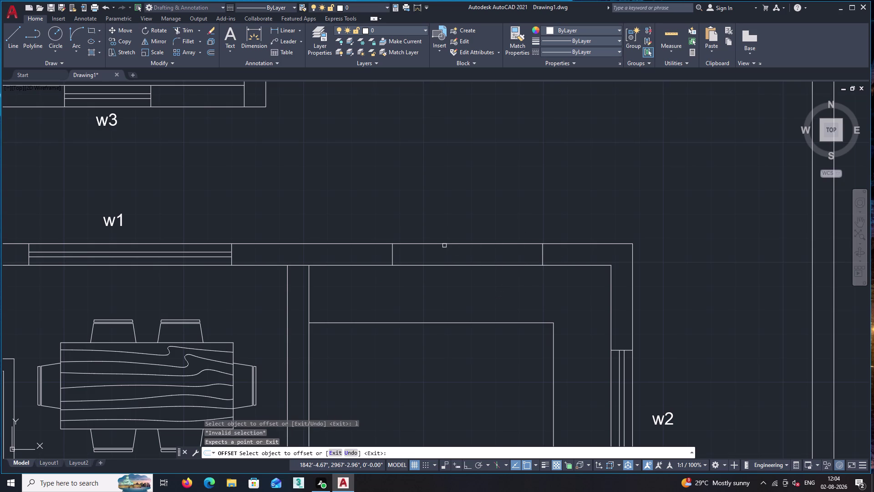
key(space)
Draw the sill line between the two window jambs.
text(l)
key(Return)
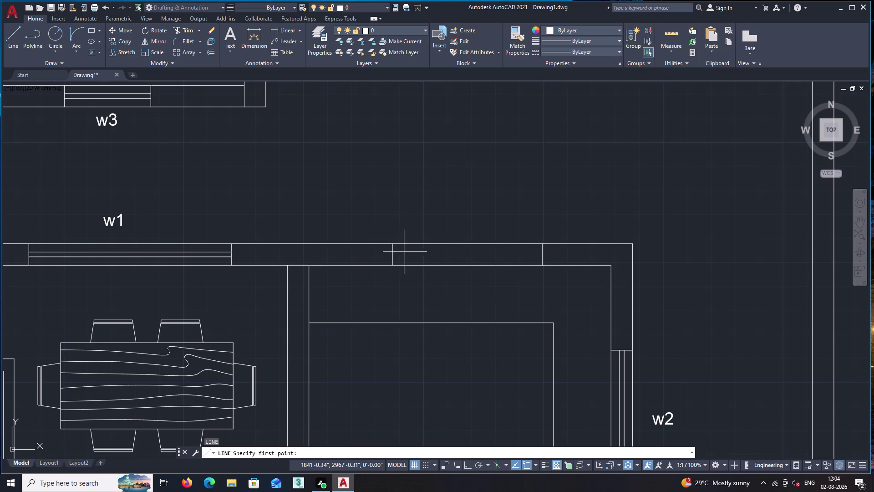
click(393, 254)
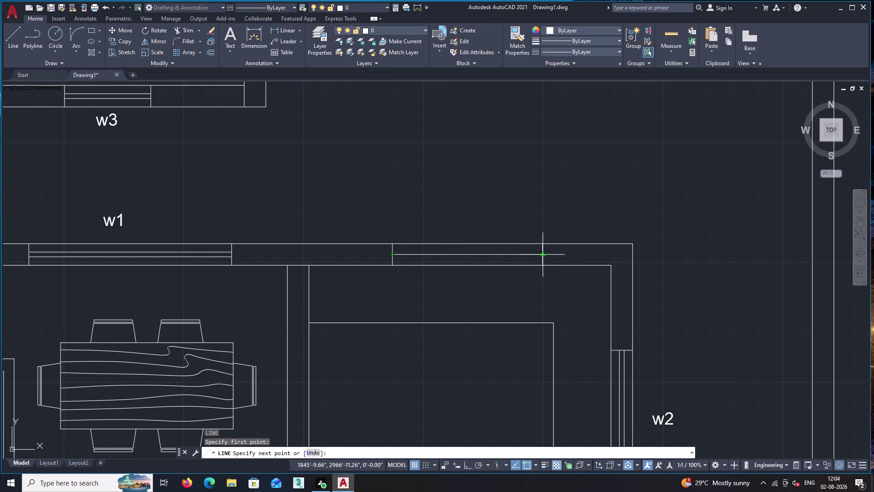
click(543, 255)
key(space)
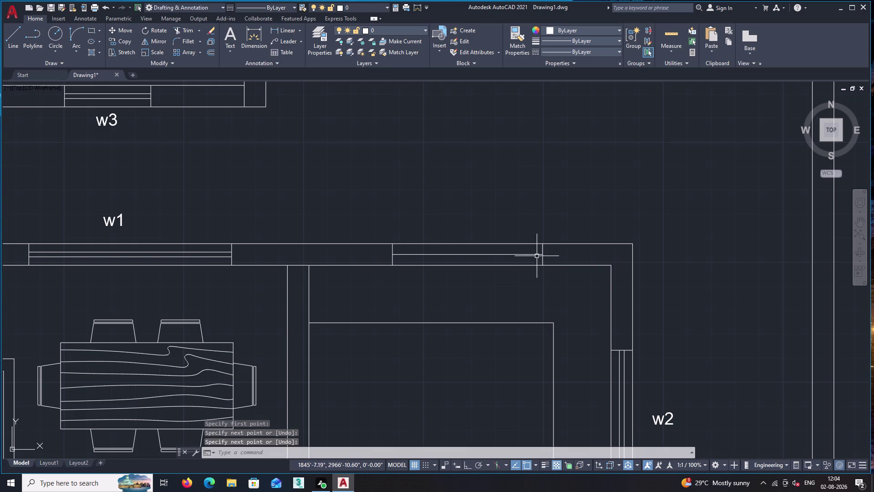
Offset the sill line 1" to both sides to form the glazing lines.
key(o)
key(Return)
text(1)
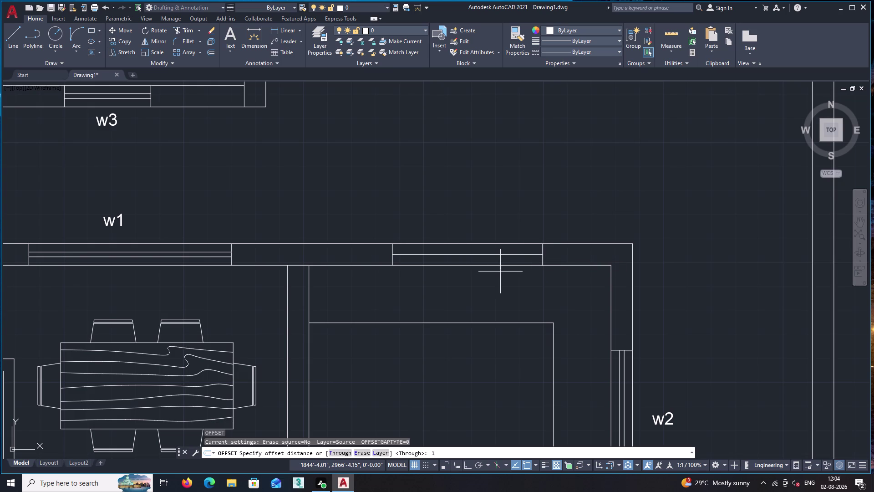
text(")
key(Return)
click(500, 253)
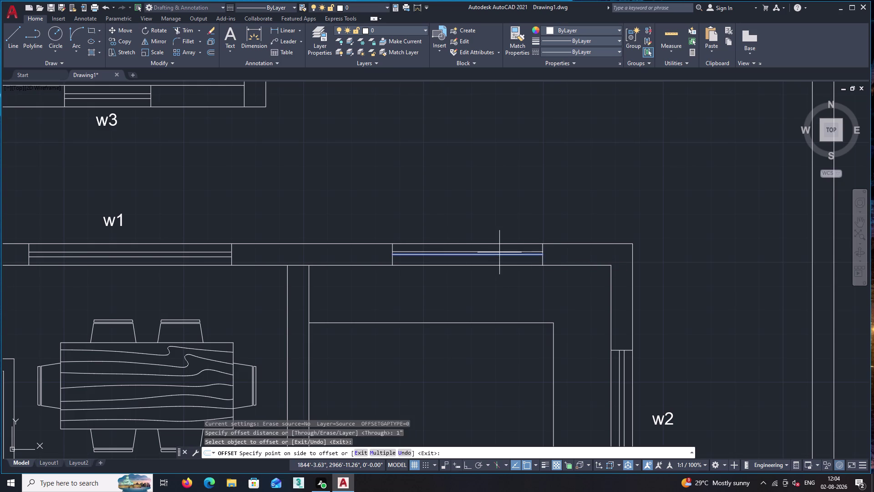
click(505, 245)
click(505, 256)
click(506, 261)
key(space)
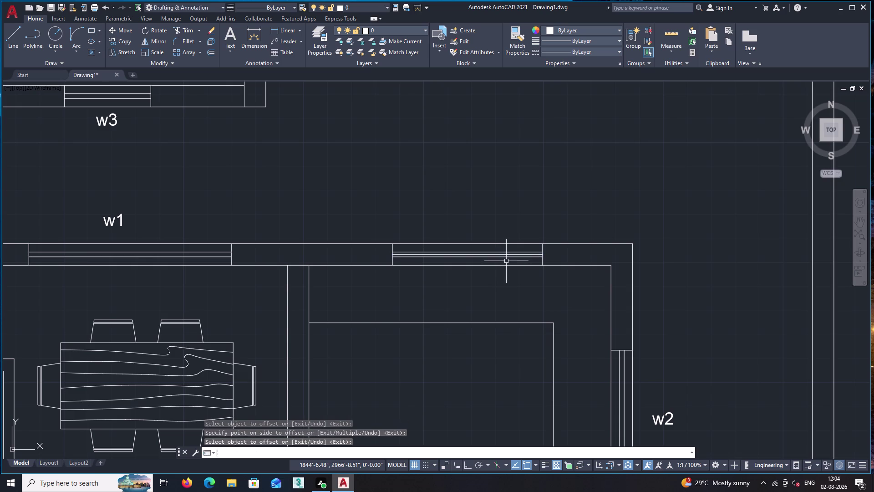
Erase the redundant middle window line.
scroll(up, 3)
click(509, 254)
key(Delete)
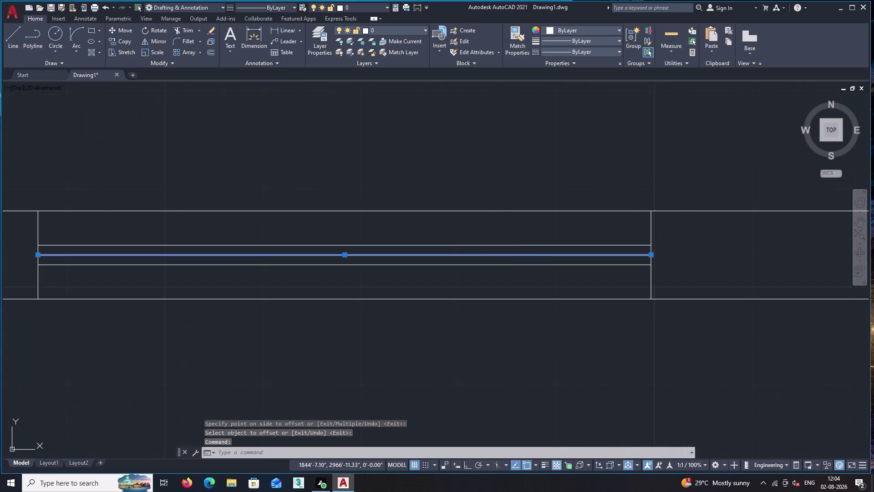
scroll(down, 3)
Copy the existing w2 tag to a spot above the new window.
scroll(down, 3)
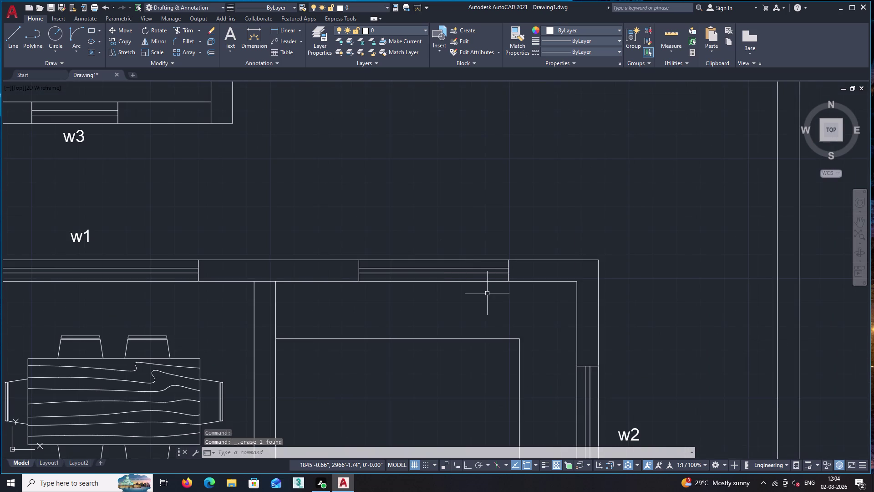
middle_drag(634, 367, 601, 275)
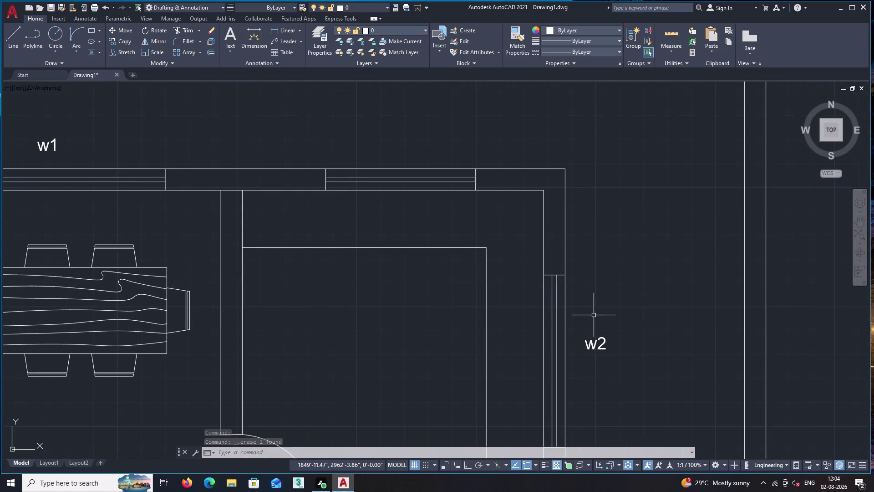
click(585, 320)
click(640, 381)
click(583, 322)
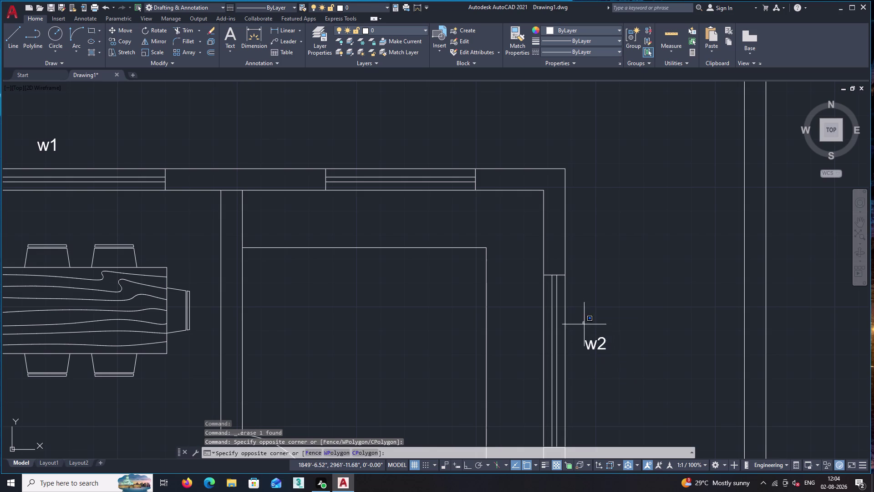
click(630, 375)
text(co)
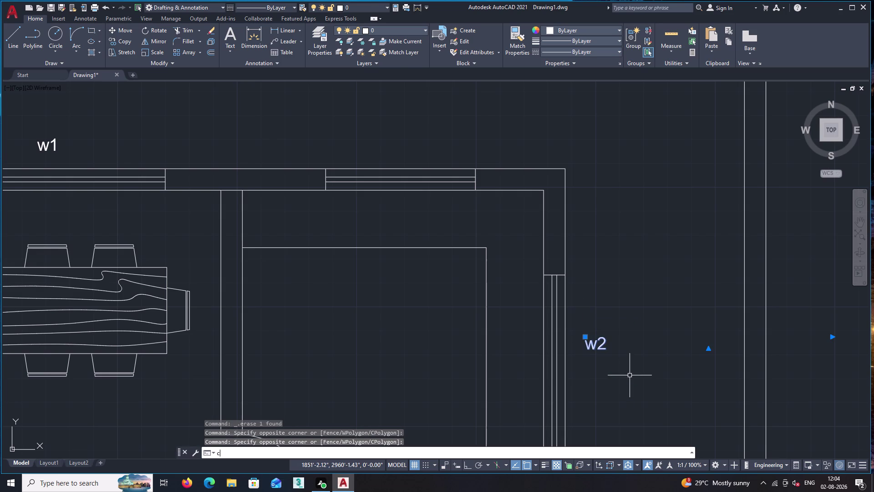
key(Return)
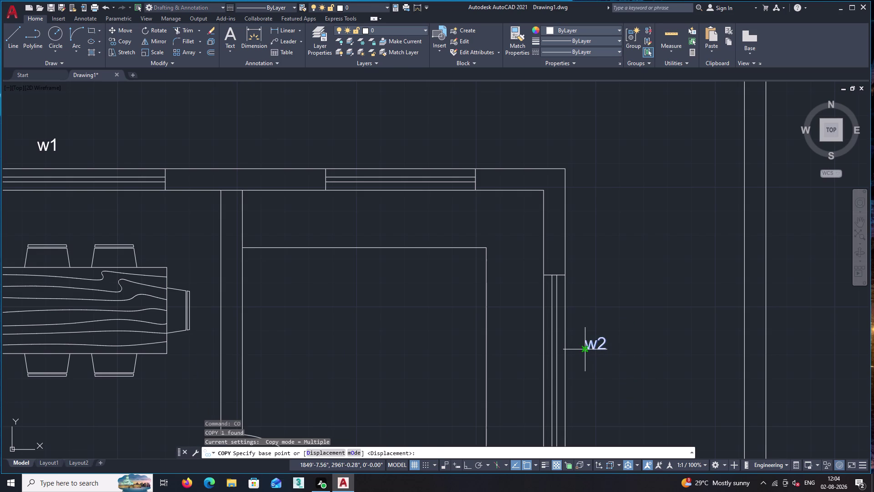
click(585, 351)
click(394, 161)
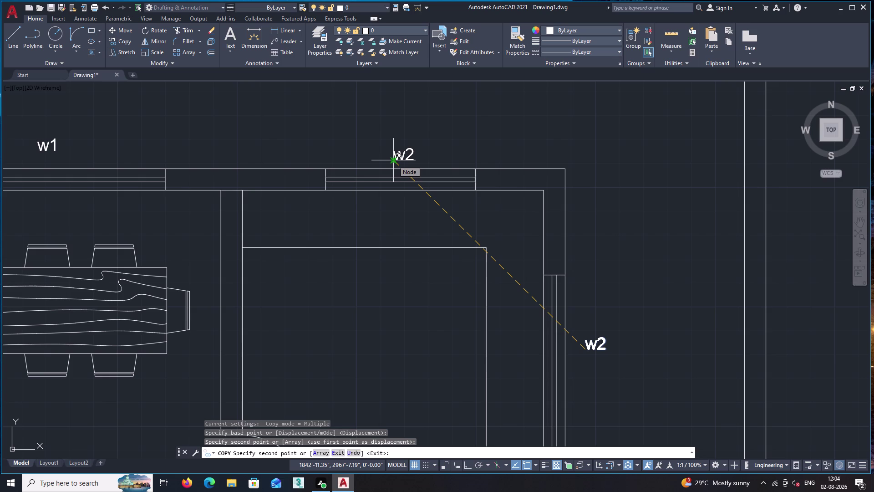
key(space)
Pan around the floor plan to review the lower and upper rooms.
scroll(down, 3)
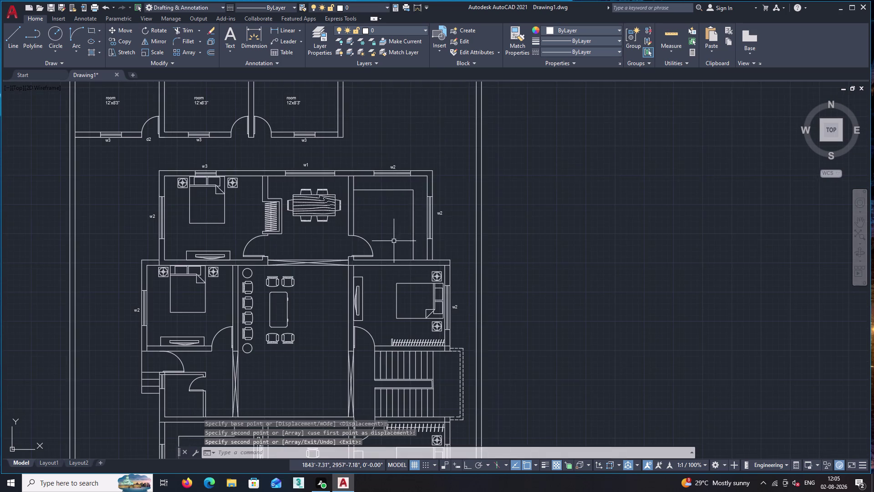
middle_drag(382, 252, 503, 233)
middle_drag(417, 298, 474, 227)
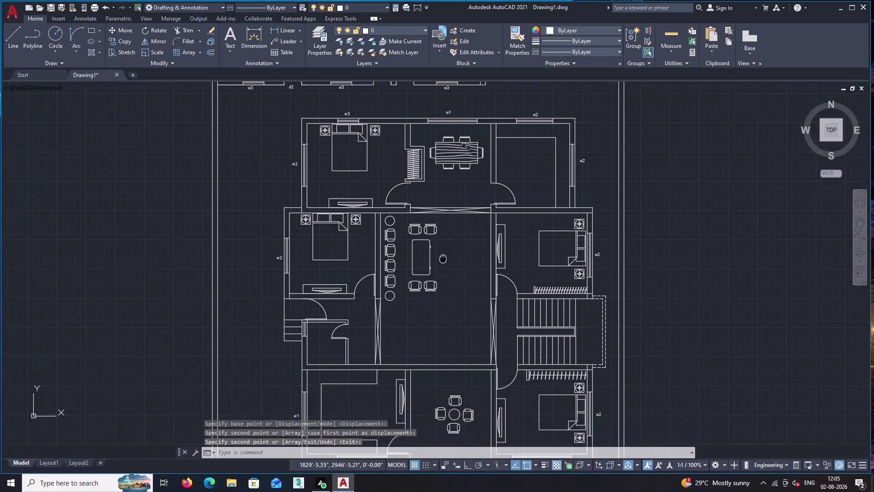
middle_drag(474, 227, 520, 188)
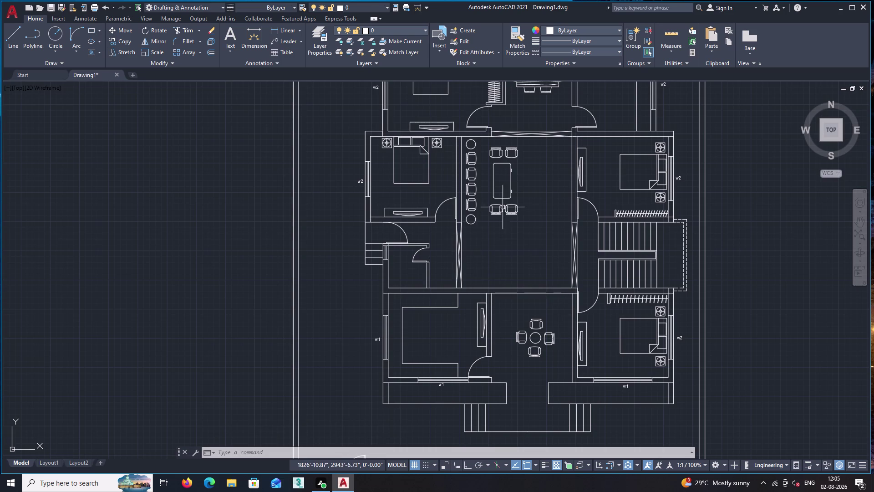
middle_drag(548, 189, 514, 322)
middle_drag(457, 335, 465, 327)
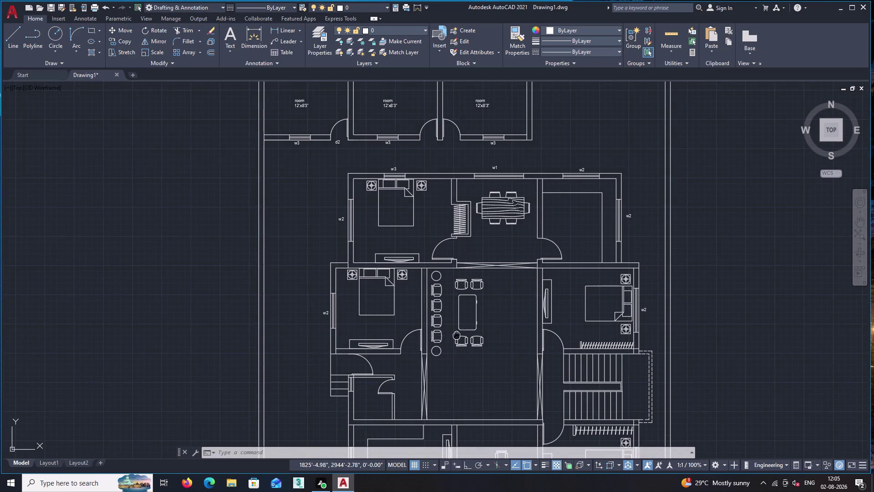
middle_drag(465, 327, 568, 214)
Copy the w1 label to the small opening beside the upper toilet area.
scroll(up, 3)
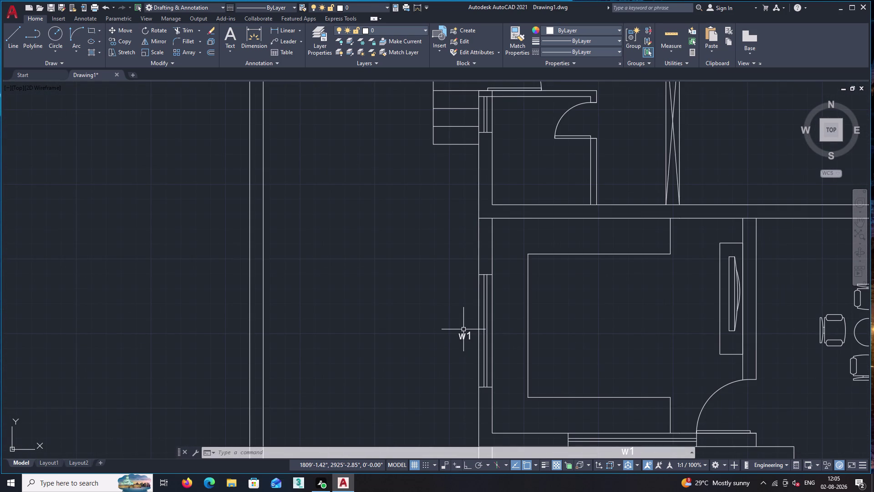
click(465, 337)
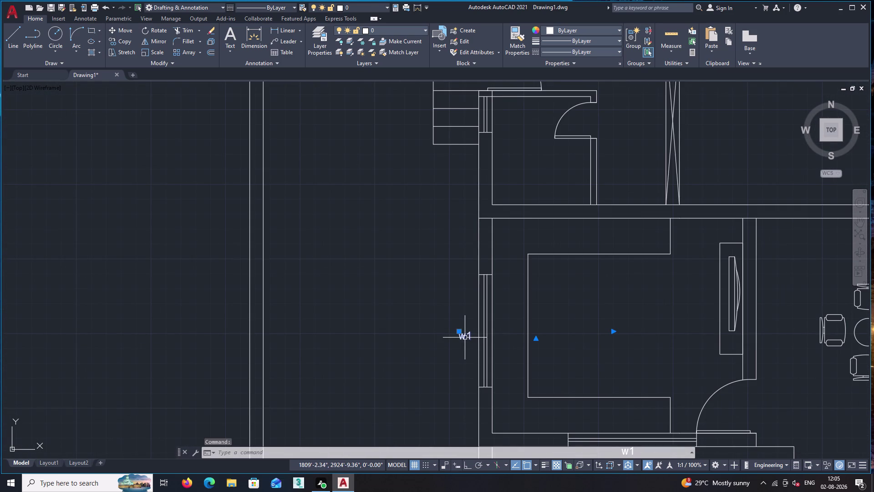
text(co)
key(Return)
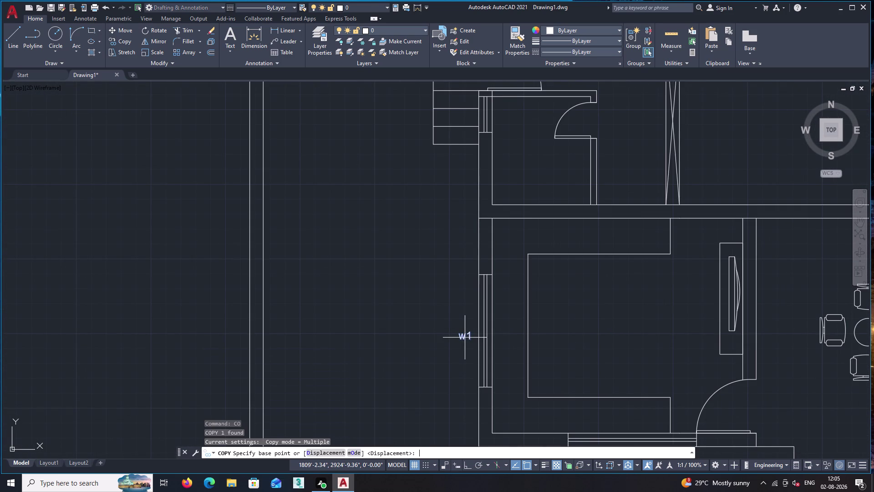
click(462, 339)
middle_drag(466, 175, 466, 215)
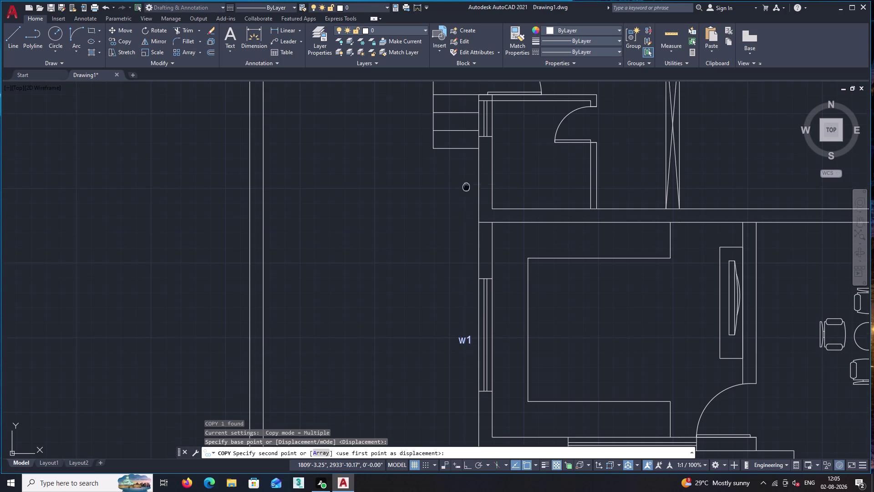
middle_drag(466, 215, 461, 261)
scroll(up, 3)
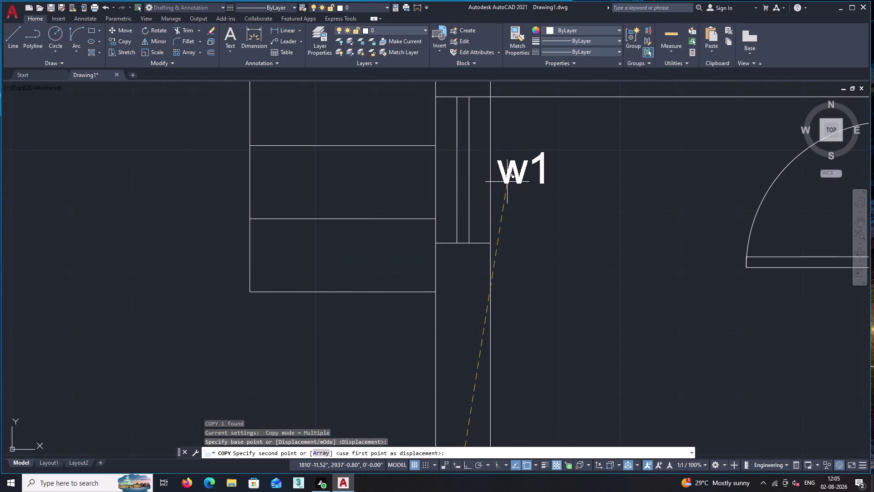
click(453, 181)
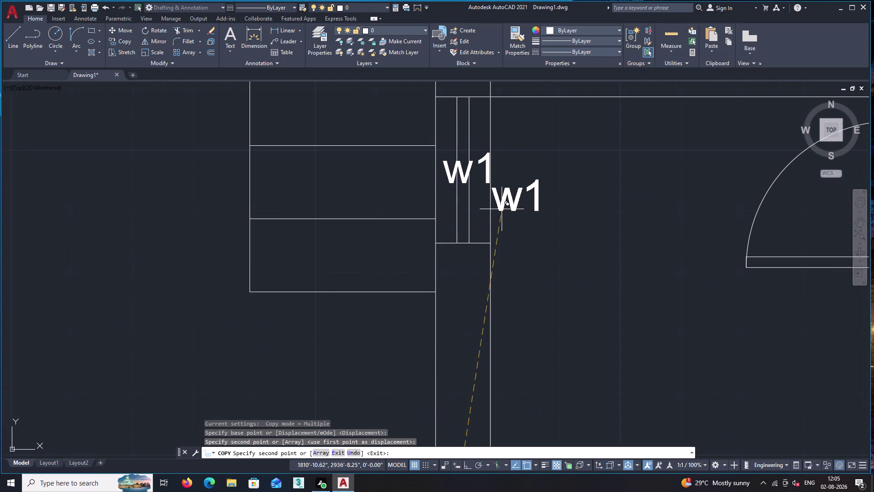
key(space)
Change the copied label's text from w1 to v1.
double_click(471, 172)
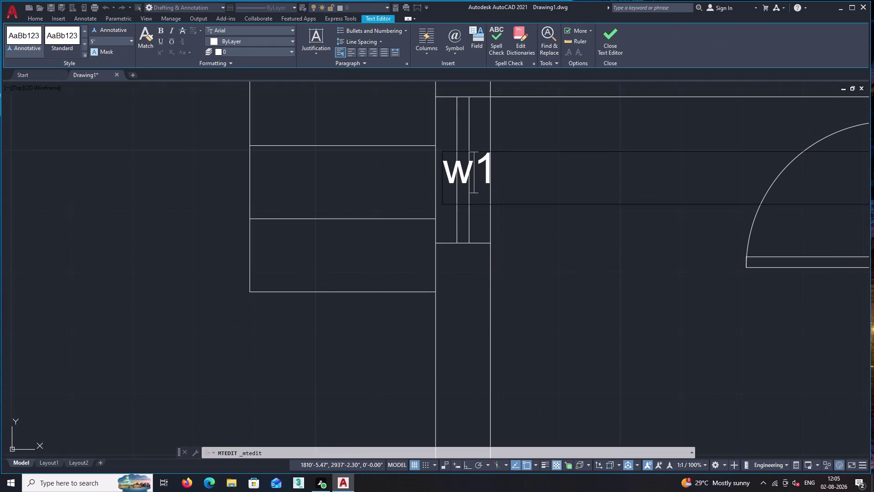
click(496, 166)
key(BackSpace)
key(BackSpace)
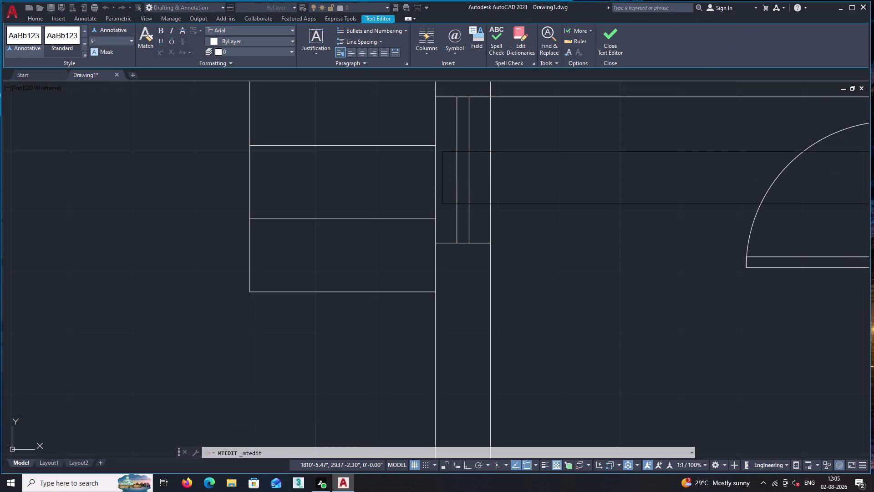
text(v1)
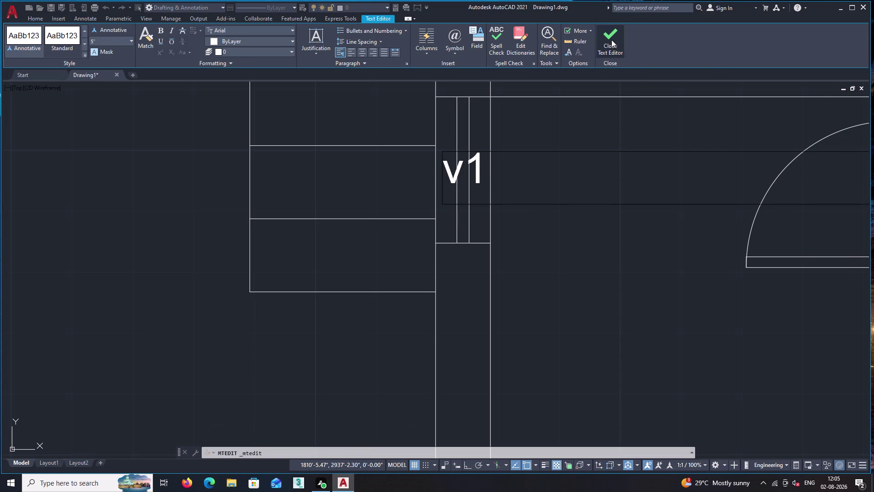
click(612, 37)
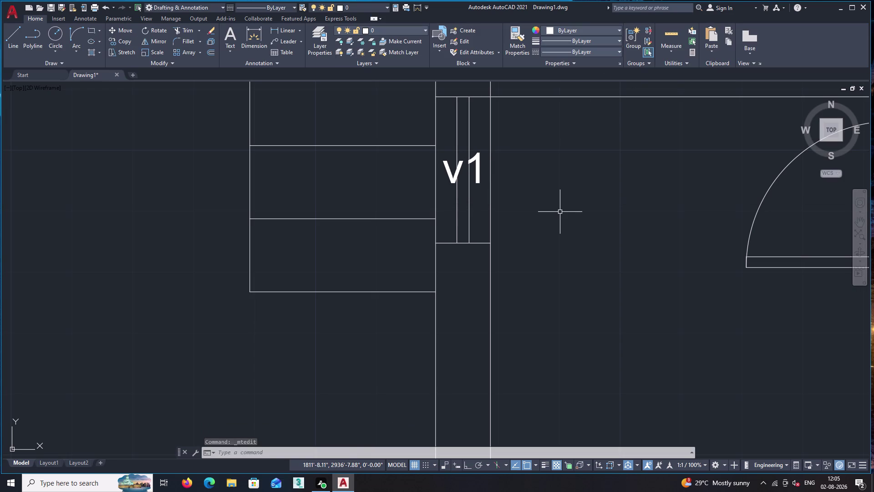
scroll(down, 3)
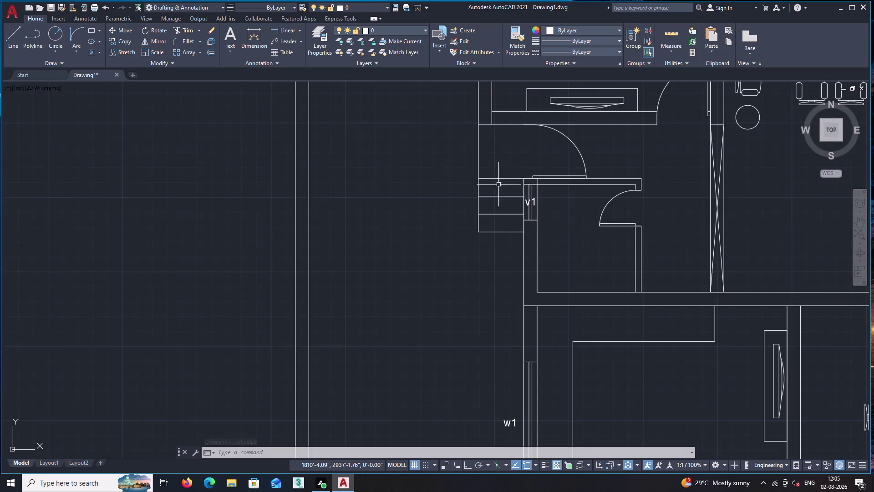
Copy the top room's room 12'x8'3" label into the bedroom below the bed.
scroll(down, 3)
middle_drag(509, 157, 376, 338)
middle_drag(390, 202, 407, 306)
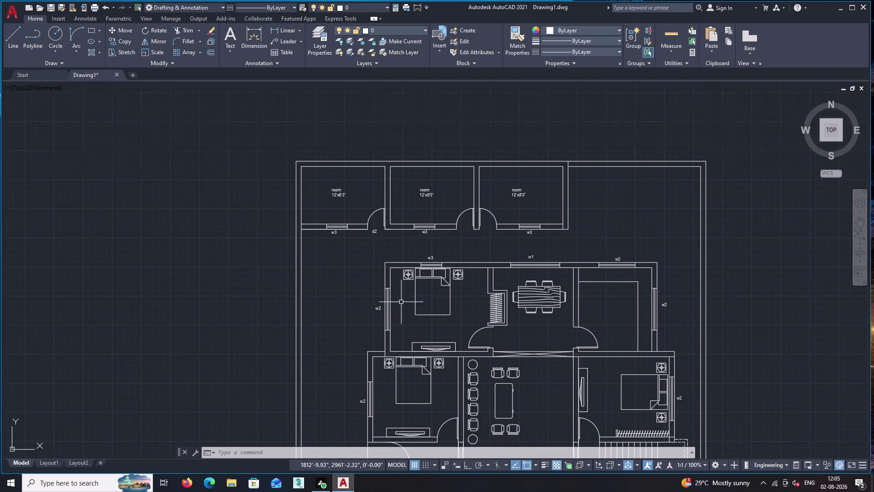
scroll(up, 3)
click(339, 189)
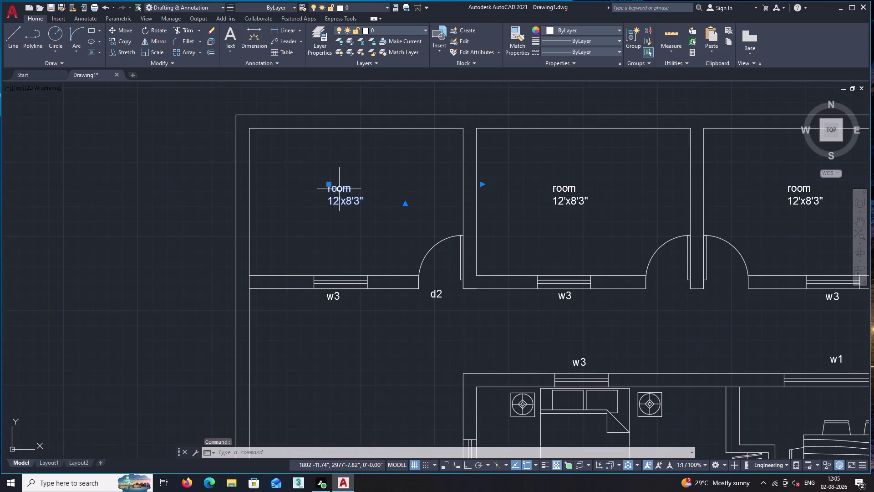
text(co)
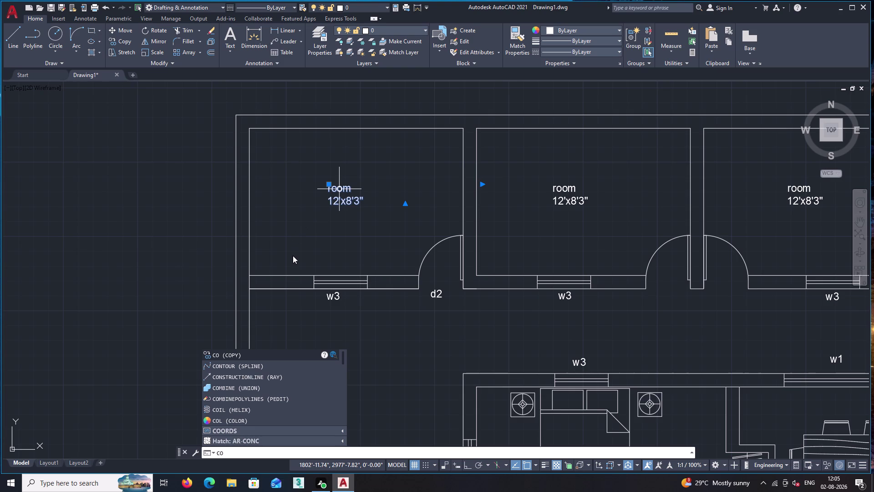
text(co)
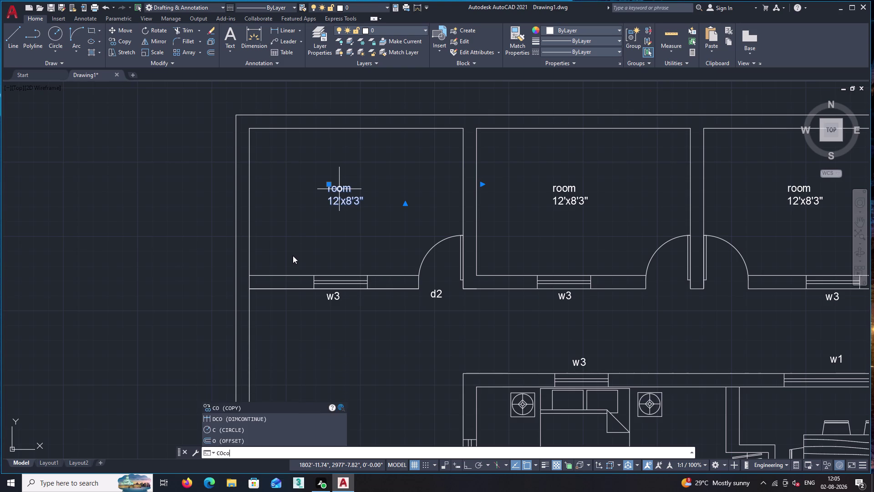
key(Return)
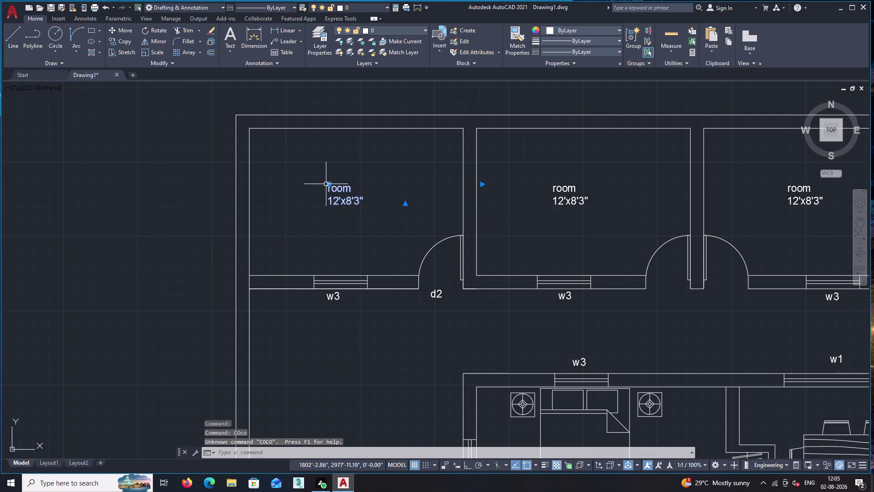
click(328, 184)
scroll(down, 3)
middle_drag(464, 350, 411, 288)
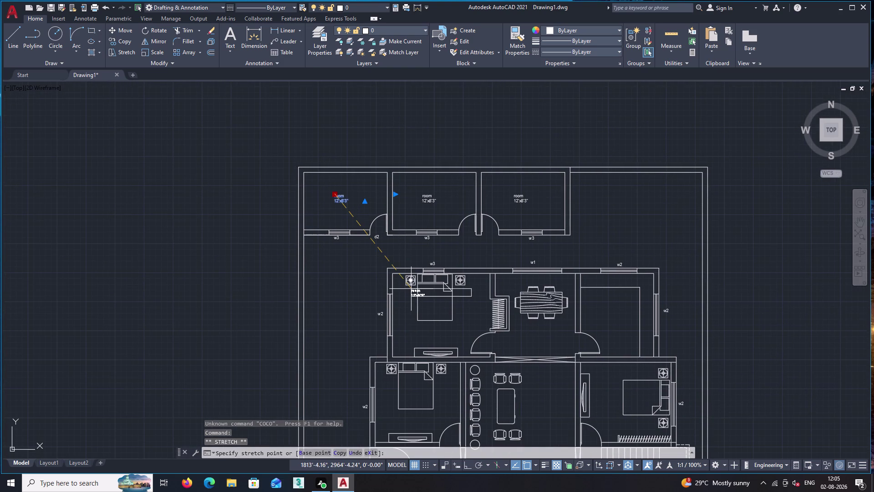
scroll(up, 3)
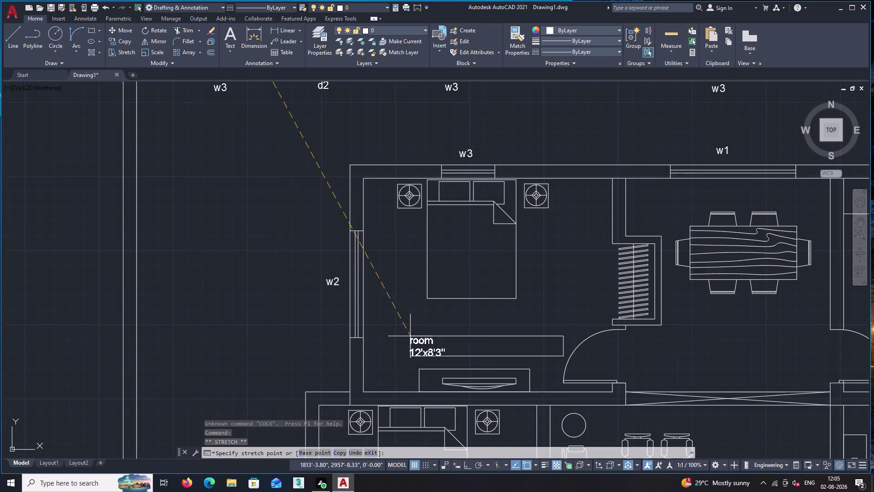
scroll(up, 3)
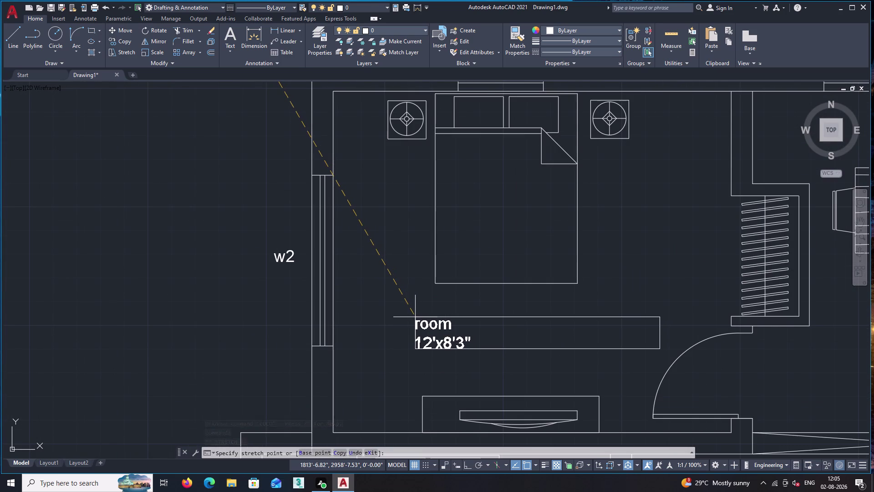
click(415, 317)
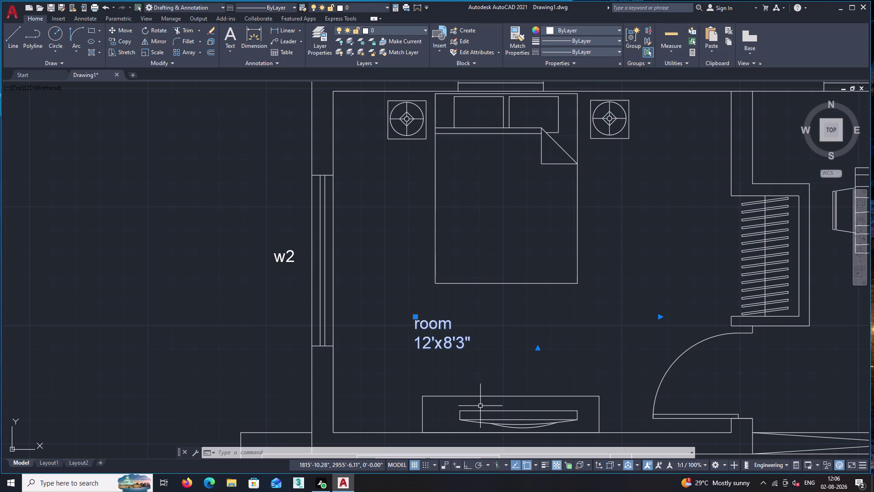
Replace the label text under the bed with 'bed room 14'x12''.
double_click(463, 344)
click(478, 339)
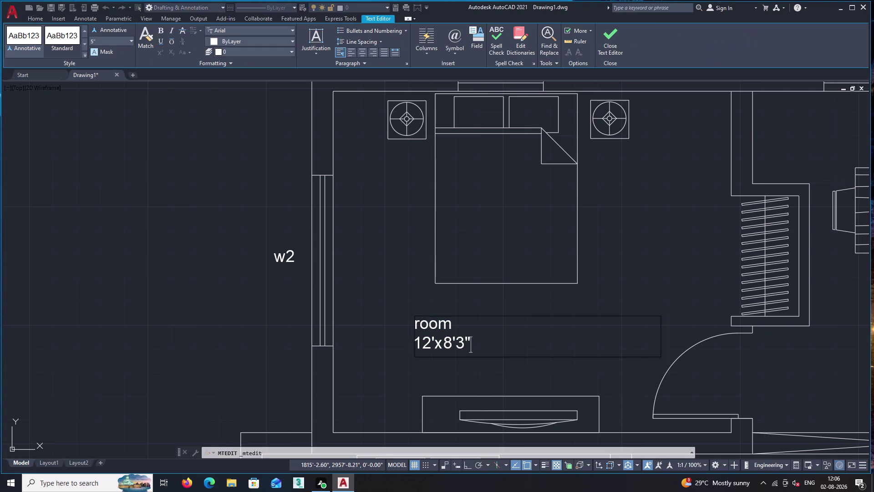
key(BackSpace)
key(BackSpace)
key(BackSpace)
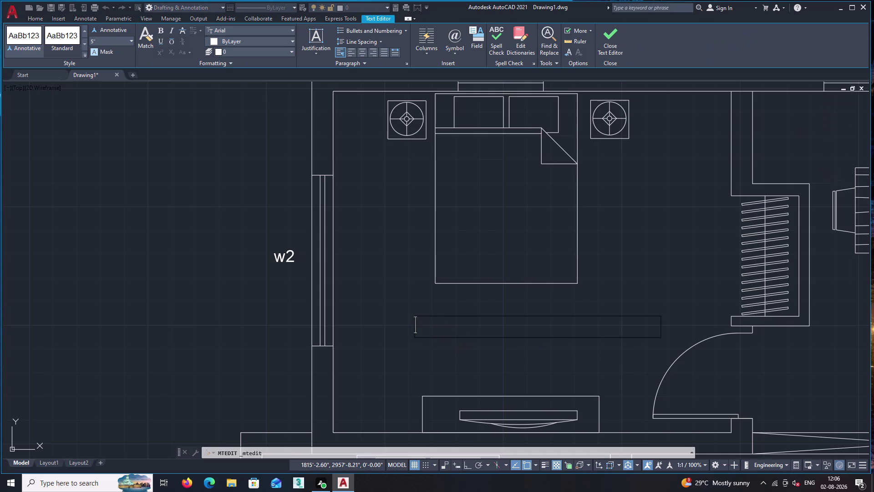
text(bed)
key(space)
text(roo)
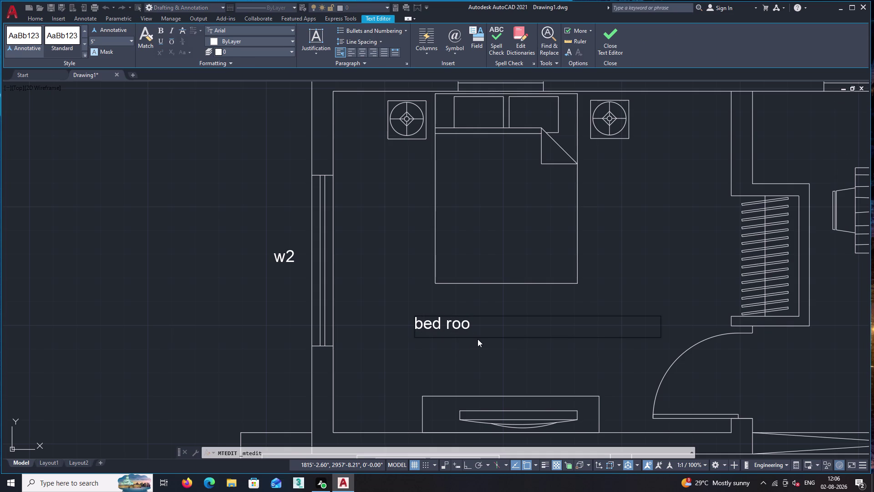
text(m)
key(space)
key(space)
text(14)
key(apostrophe)
key(x)
text(12)
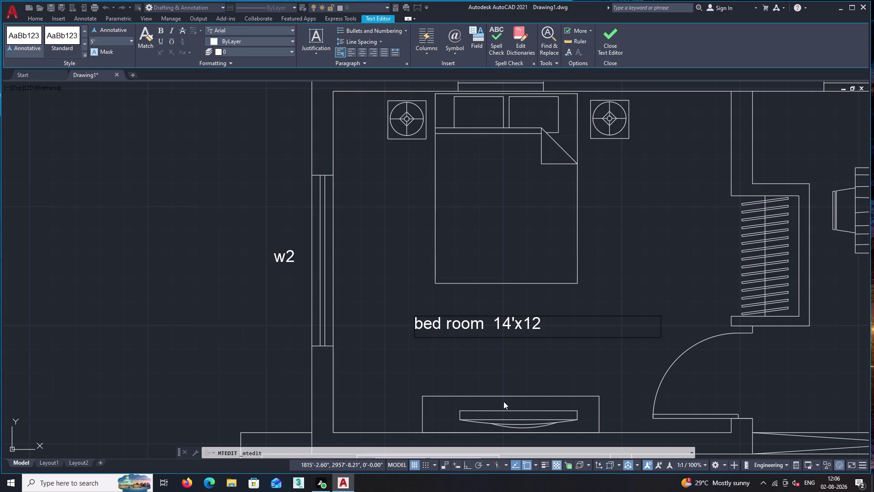
text(')
click(614, 41)
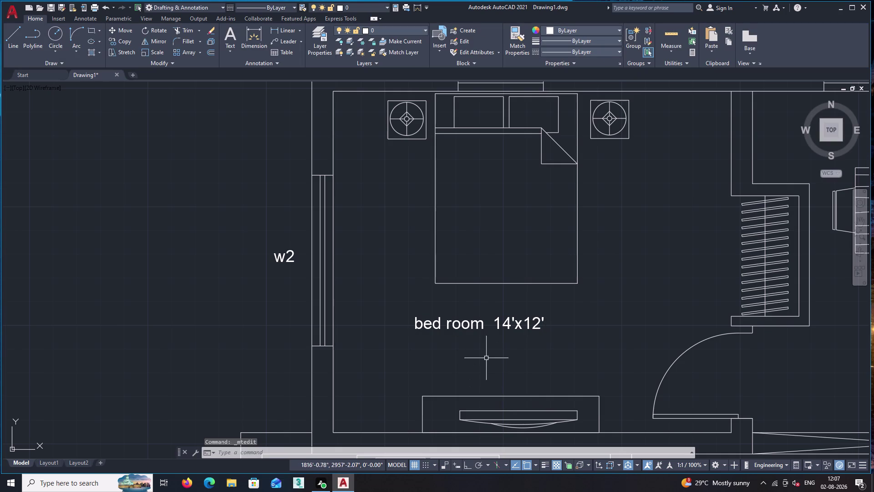
middle_drag(517, 350, 306, 366)
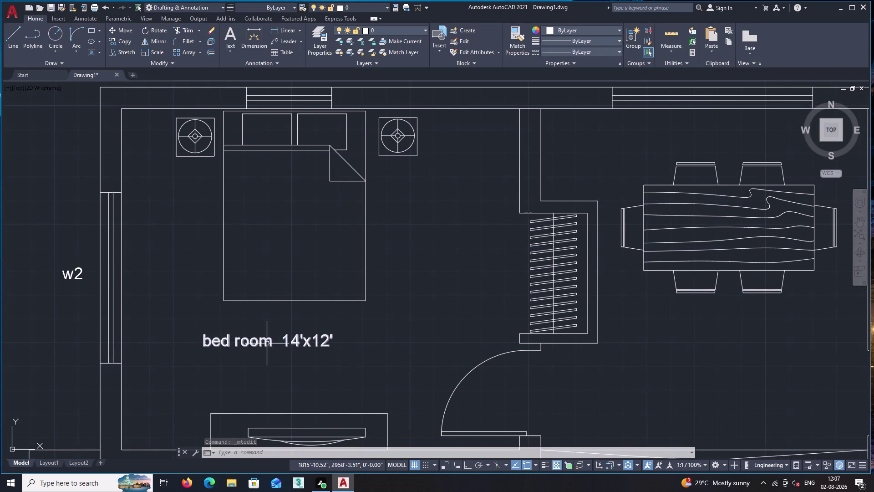
Copy the bed room 14'x12' label into the dining table room.
click(263, 343)
text(co)
key(Return)
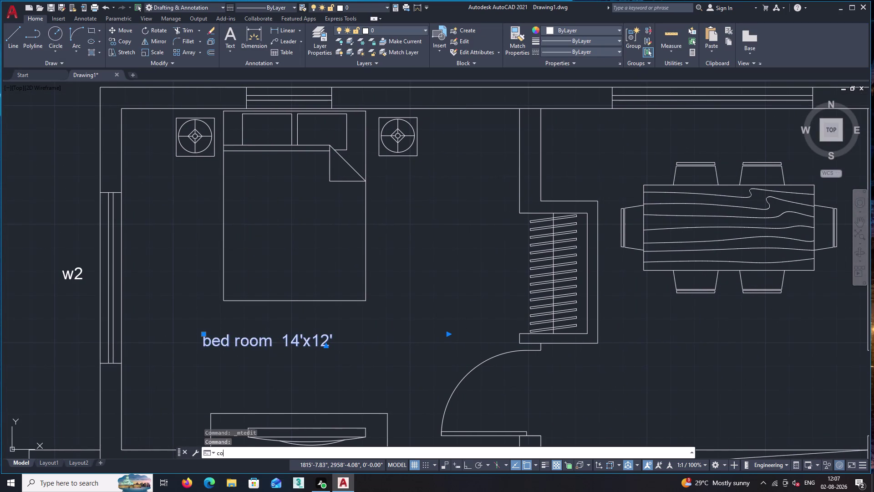
click(202, 347)
scroll(down, 3)
middle_drag(567, 372, 466, 367)
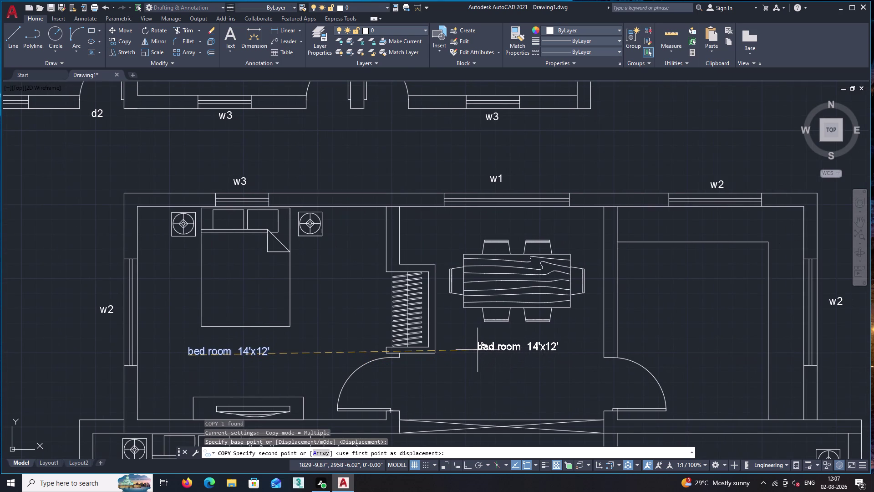
click(480, 352)
key(space)
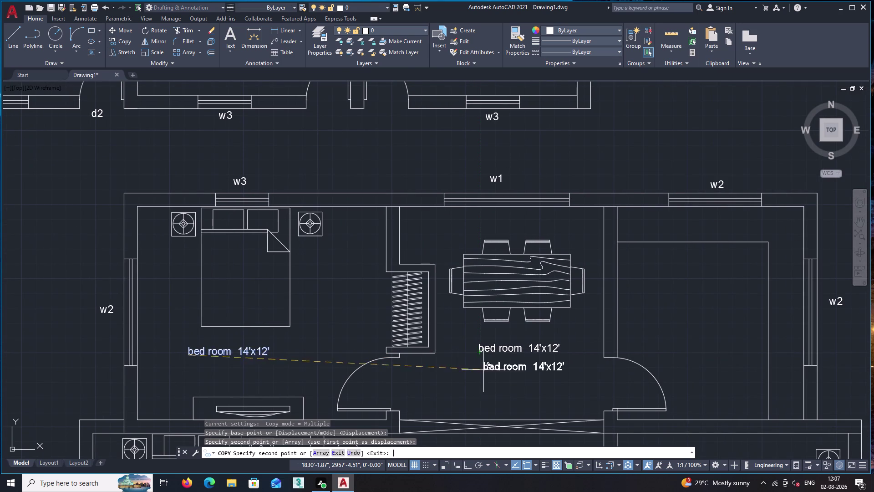
Change the copied label's size to read 'bed room 11'6"x12''.
double_click(555, 348)
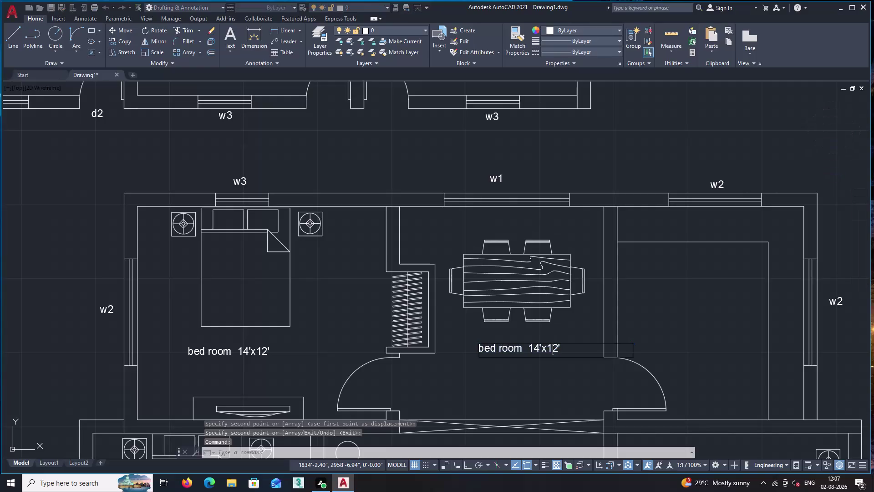
click(563, 350)
key(BackSpace)
key(BackSpace)
key(BackSpace)
key(BackSpace)
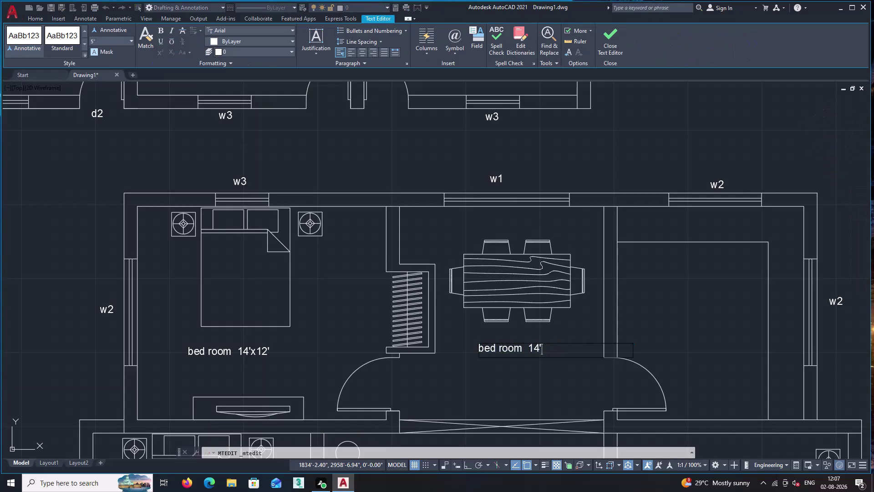
key(BackSpace)
key(BackSpace)
key(BackSpace)
text(11'6)
text(")
key(x)
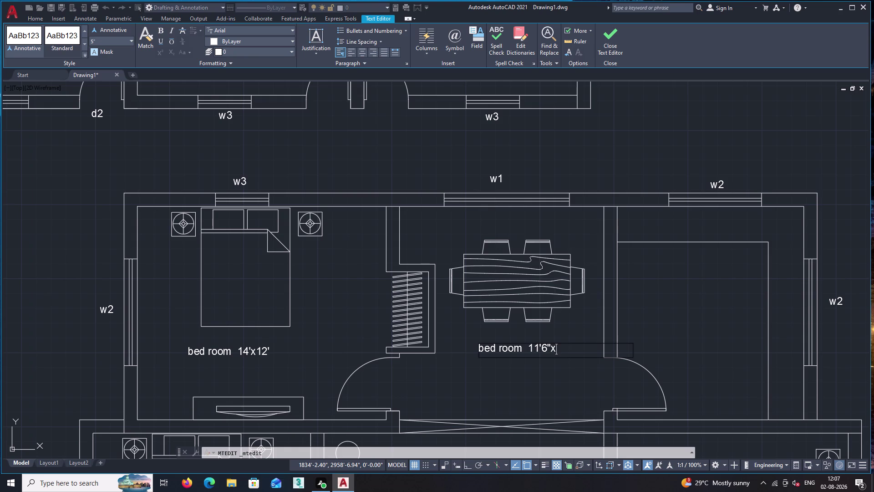
text(12')
click(614, 54)
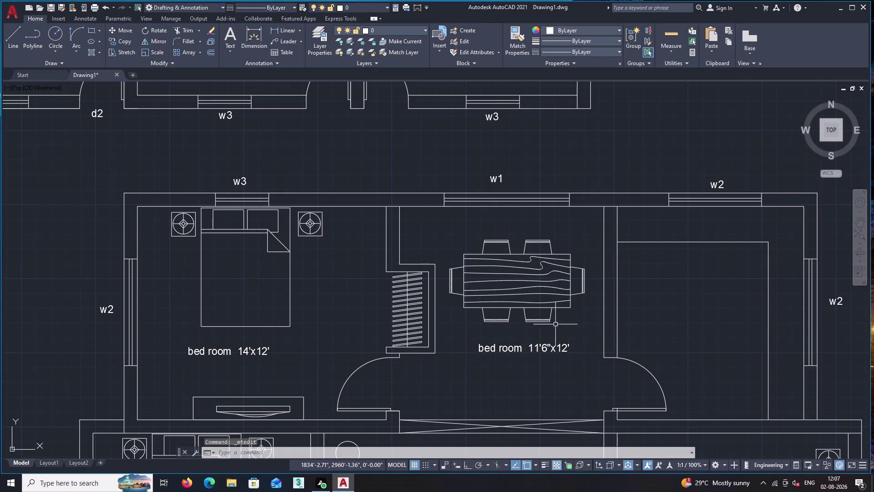
middle_drag(540, 347, 535, 345)
middle_drag(523, 341, 461, 313)
Copy the bed room 11'6"x12' label into the third top room.
click(445, 318)
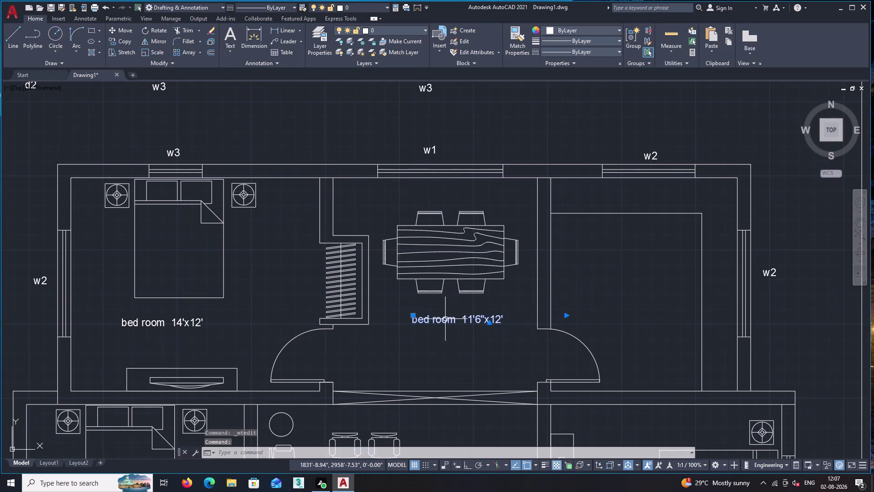
text(co)
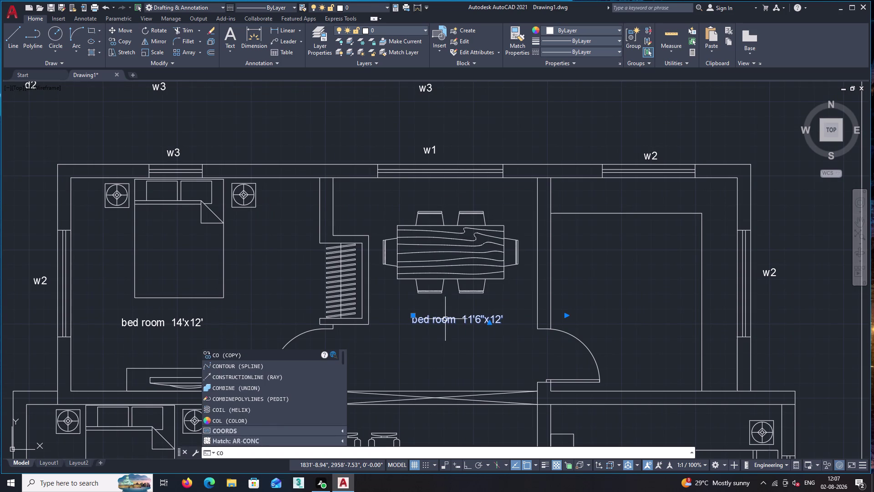
key(Return)
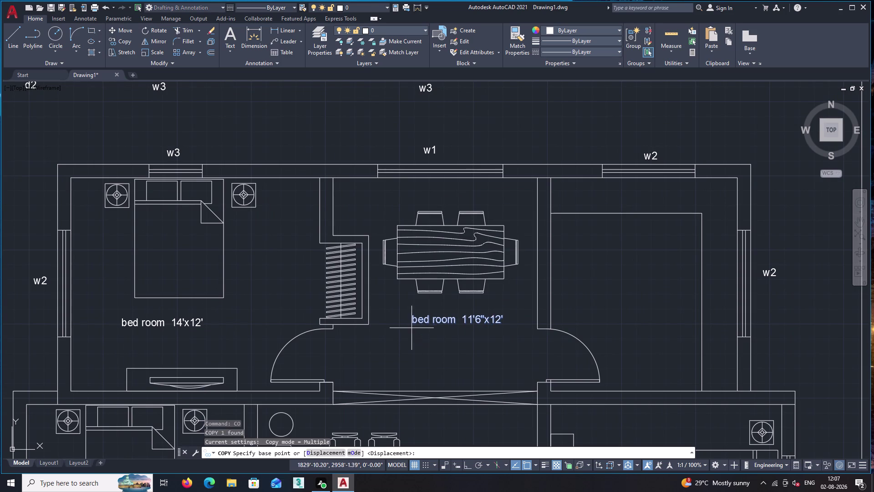
click(413, 323)
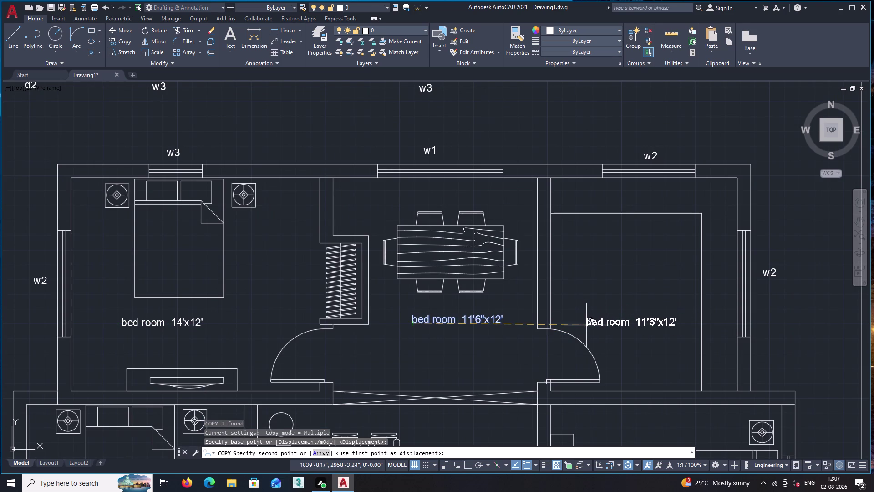
click(588, 325)
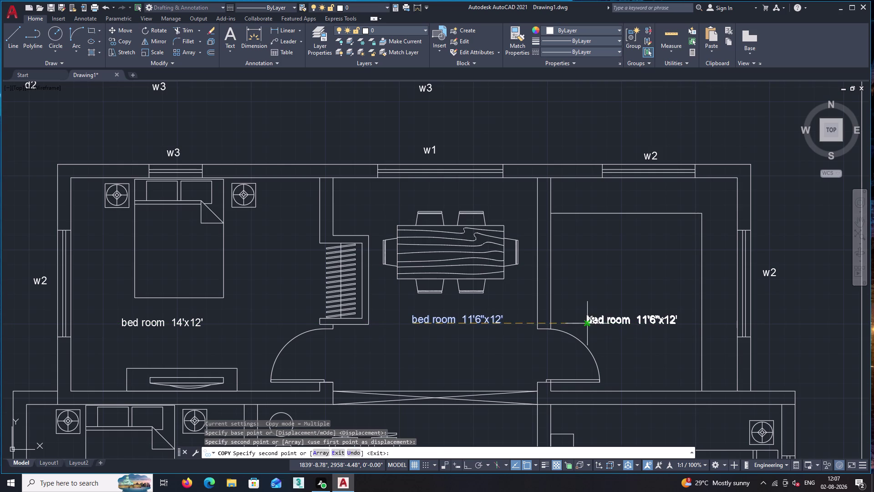
key(space)
Rewrite the copied label to read kitchen 10'6"x12'.
double_click(625, 321)
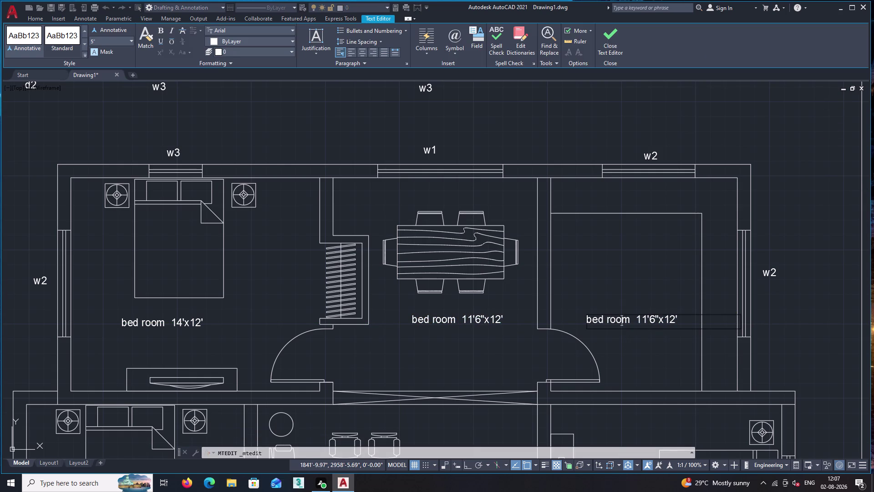
click(678, 320)
key(BackSpace)
key(BackSpace)
key(BackSpace)
key(BackSpace)
key(BackSpace)
key(BackSpace)
key(BackSpace)
key(BackSpace)
key(BackSpace)
key(BackSpace)
key(BackSpace)
key(BackSpace)
key(BackSpace)
key(BackSpace)
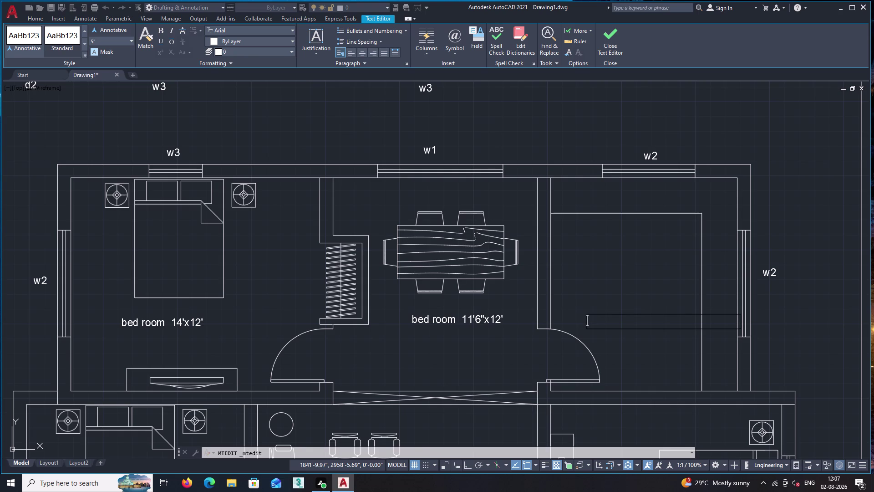
text(kitchen)
key(space)
text(10)
text('6")
key(x)
text(12)
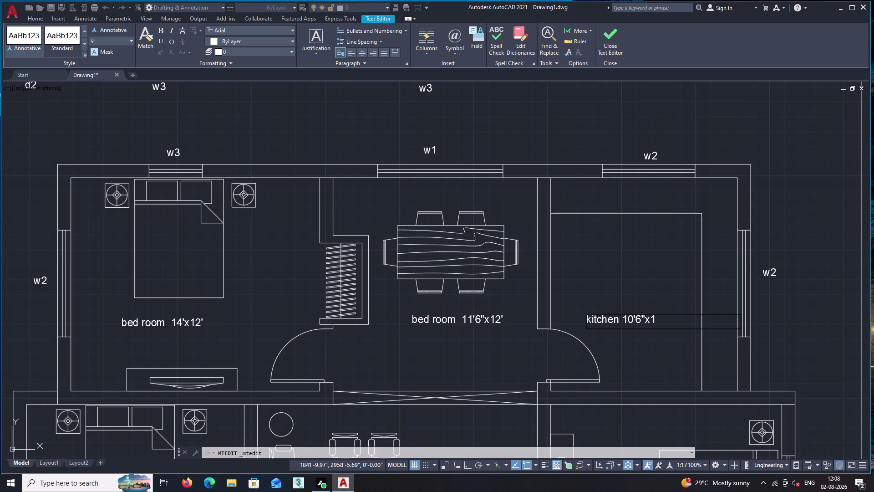
text(')
click(611, 45)
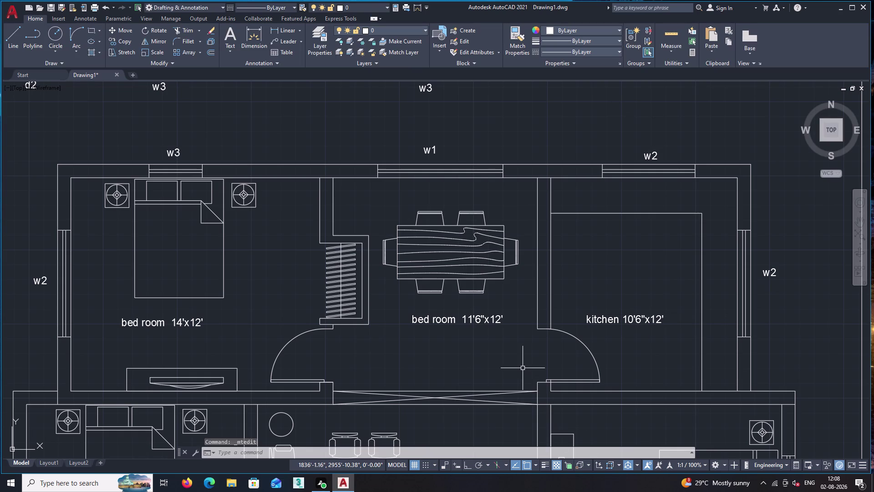
Copy the bed room 11'6"x12' label into the lower-right bedroom.
middle_drag(465, 359, 502, 339)
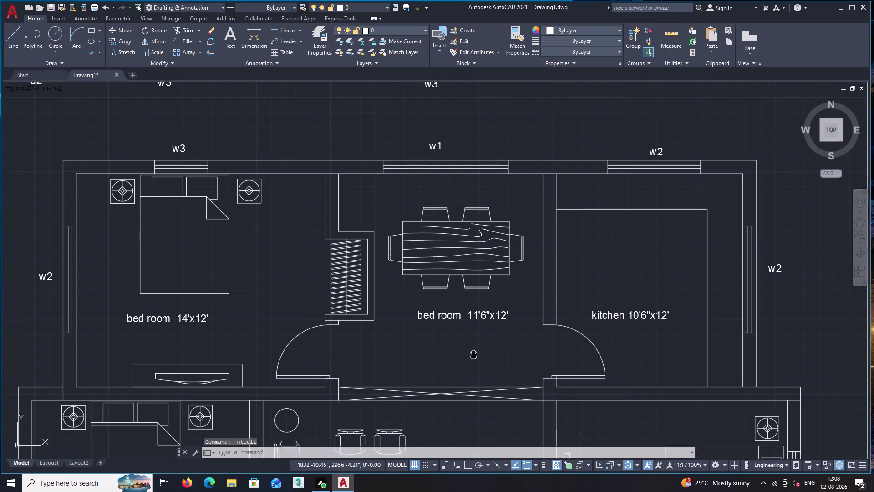
middle_drag(502, 339, 573, 306)
middle_drag(569, 316, 499, 260)
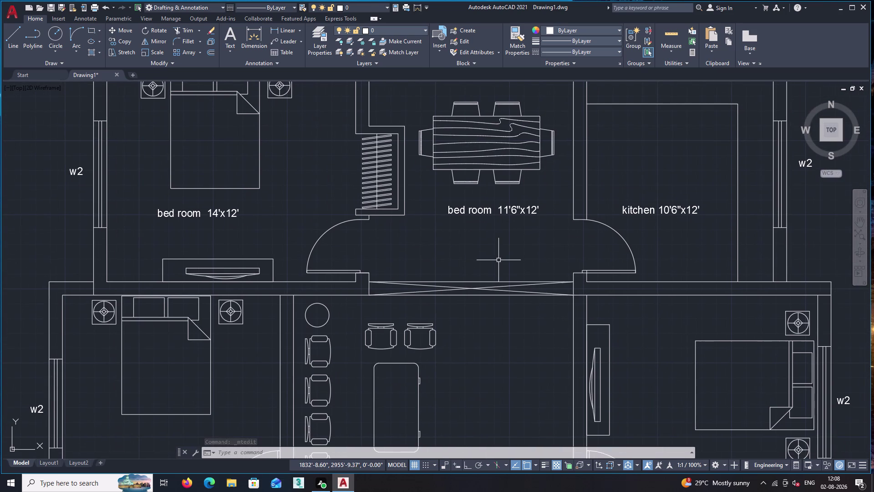
click(479, 212)
text(c)
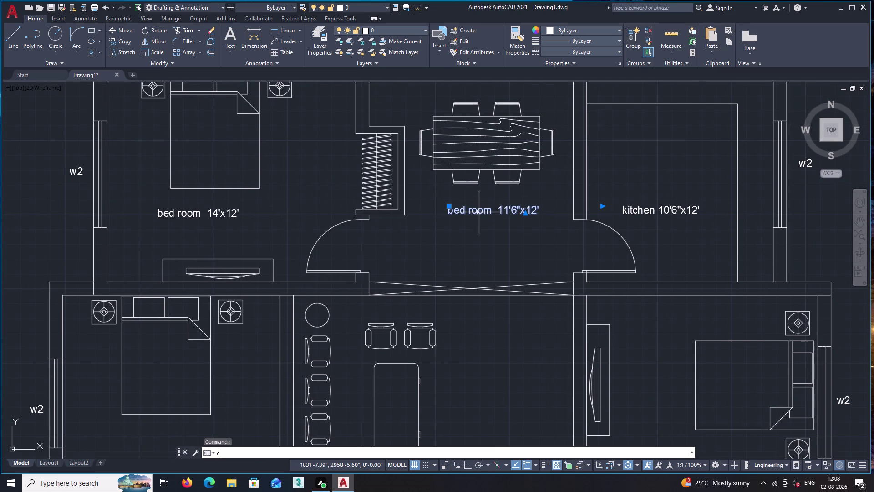
text(o)
key(Return)
click(450, 215)
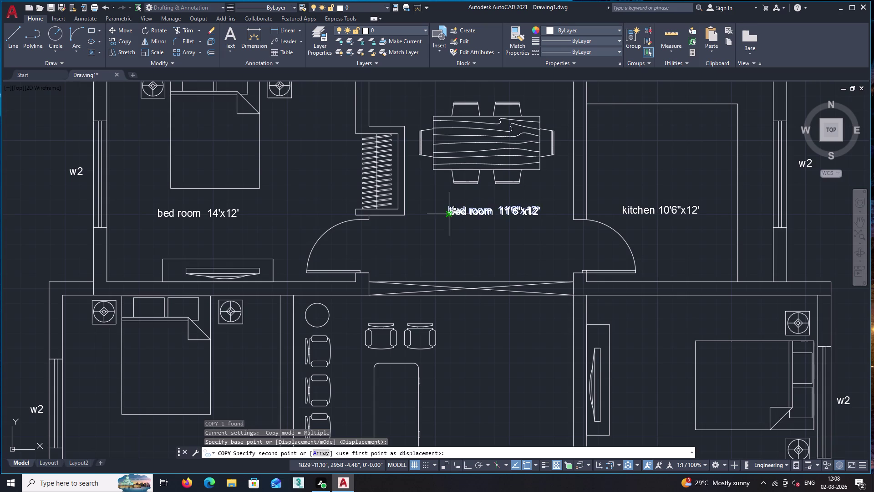
scroll(down, 3)
middle_drag(644, 321, 576, 308)
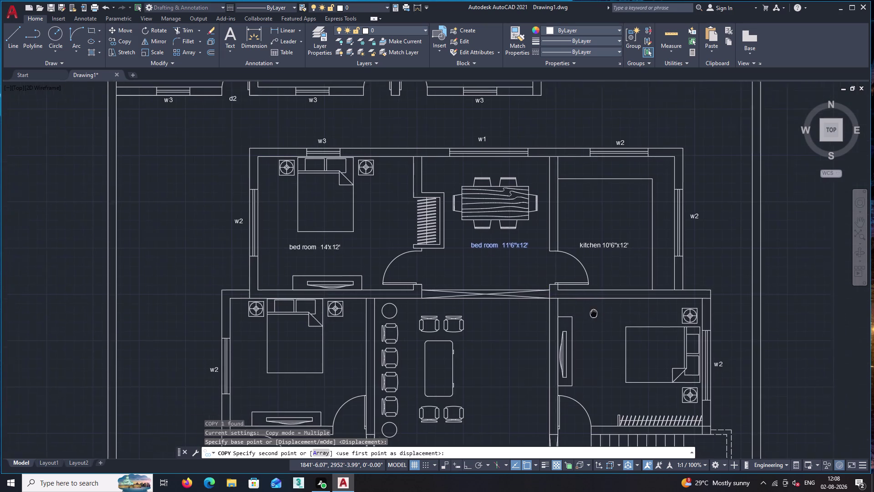
middle_drag(576, 308, 538, 287)
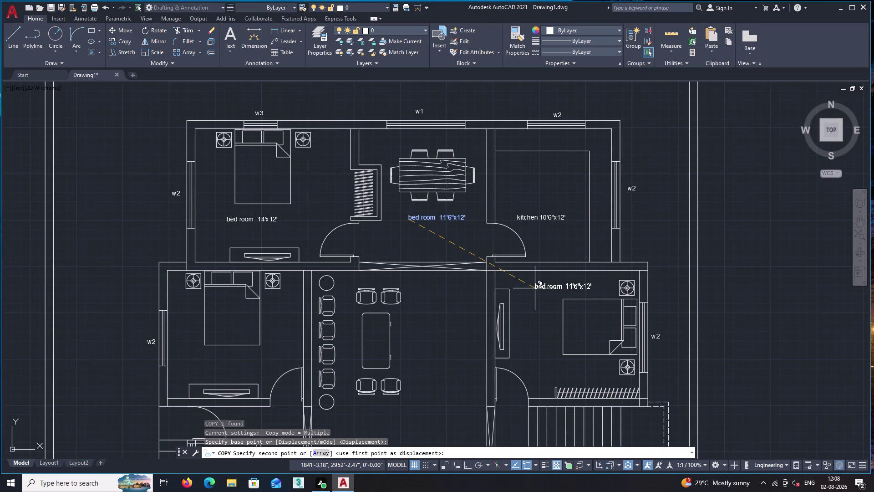
click(535, 288)
key(space)
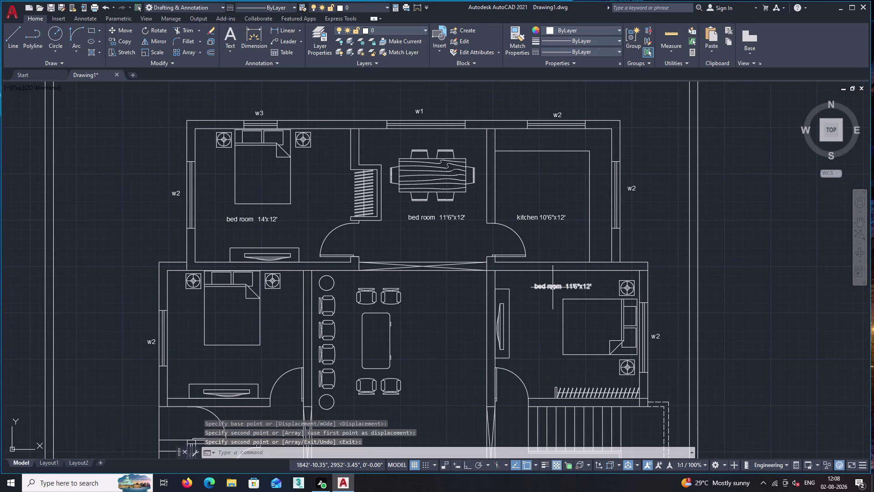
Replace the copied label's dimensions with 13'x11'6" so it reads bed room 13'x11'6".
double_click(553, 287)
click(597, 283)
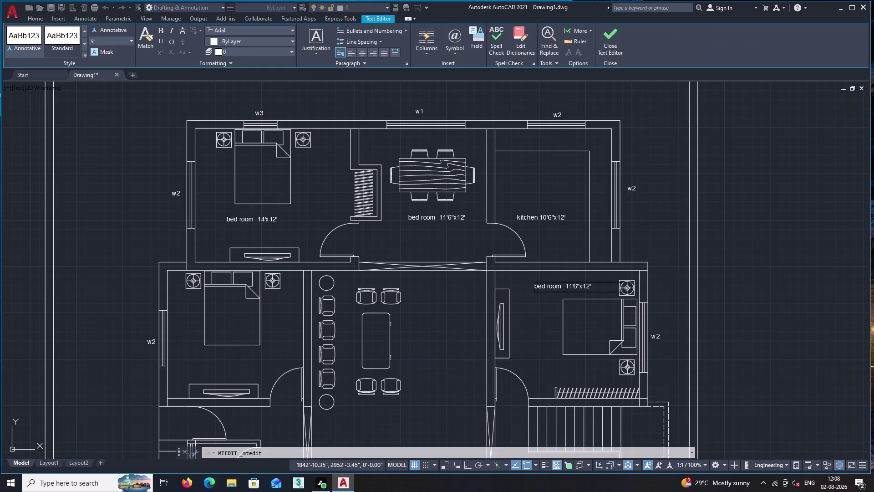
key(BackSpace)
key(BackSpace)
key(BackSpace)
key(BackSpace)
key(BackSpace)
key(BackSpace)
key(BackSpace)
key(BackSpace)
key(3)
text('x)
text(11'6)
key(shift+quotedbl)
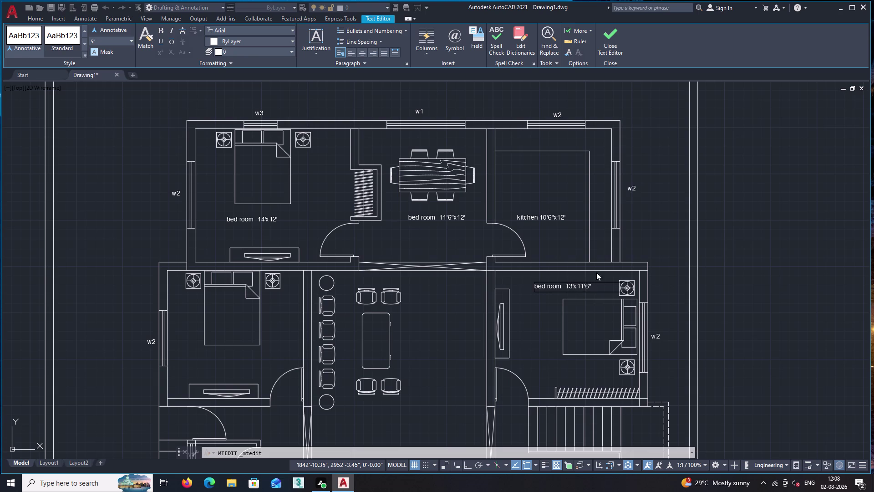
click(603, 39)
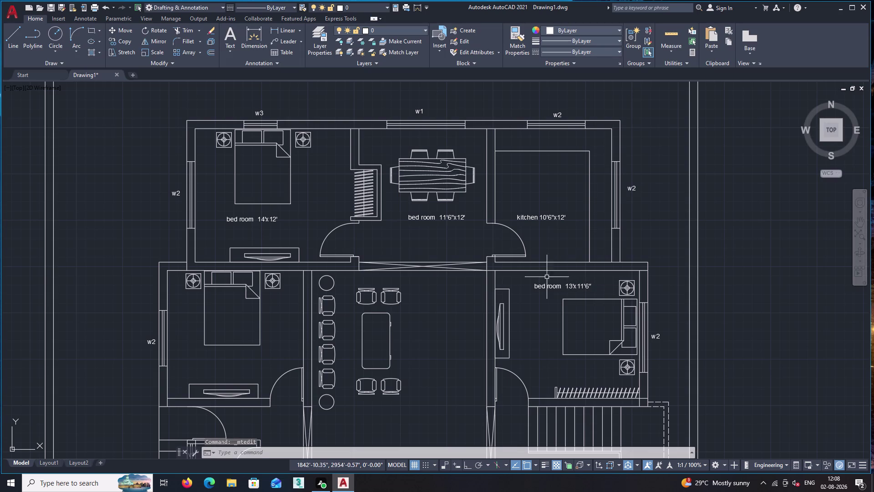
scroll(down, 3)
middle_drag(515, 310, 617, 250)
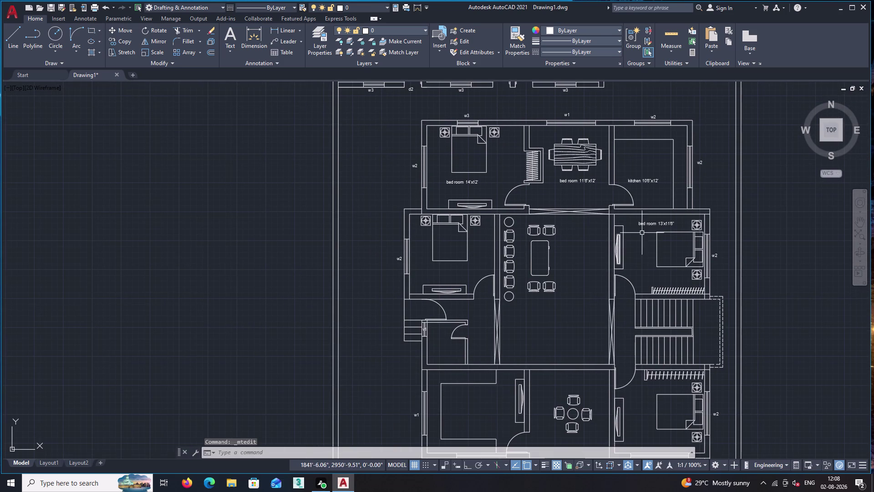
Copy the bed room 13'x11'6" label into the central living area, left bedroom and room beside v1.
click(647, 223)
text(c)
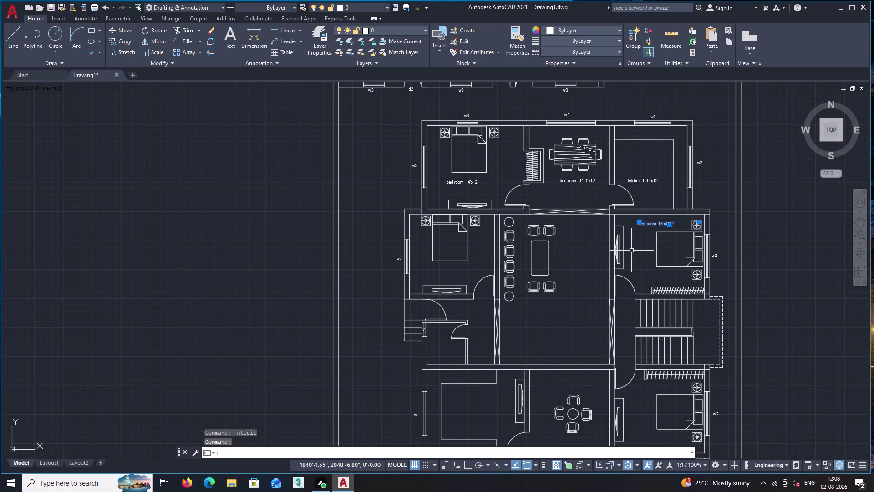
text(o)
key(Return)
scroll(up, 3)
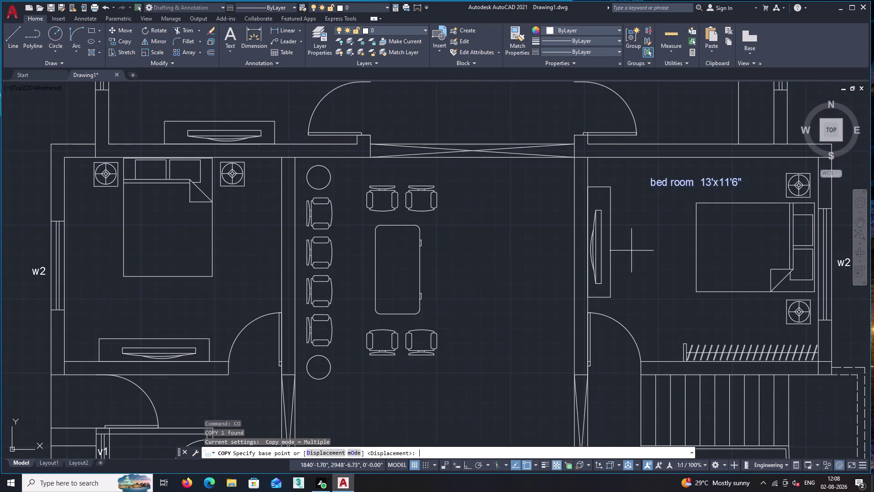
click(652, 187)
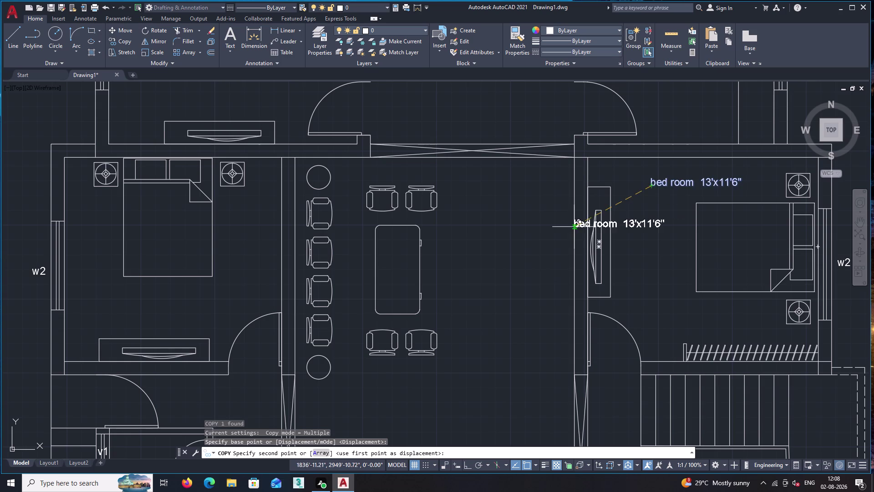
scroll(down, 3)
middle_drag(427, 366, 490, 304)
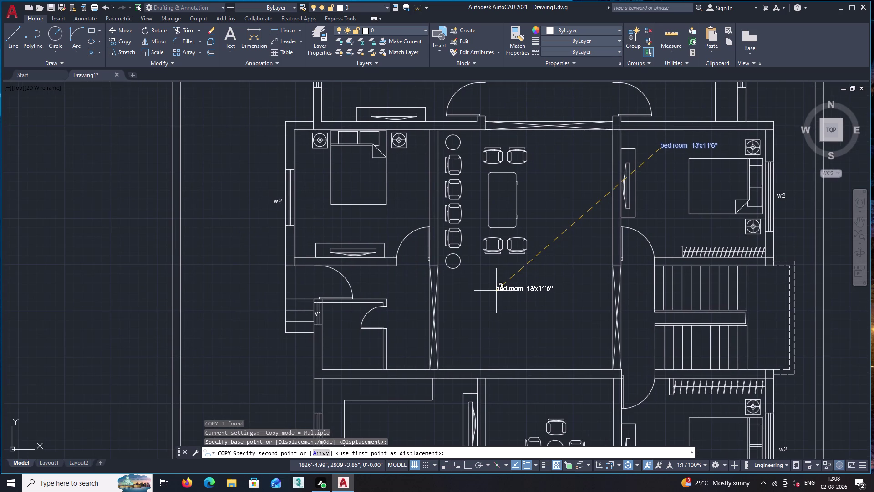
click(496, 292)
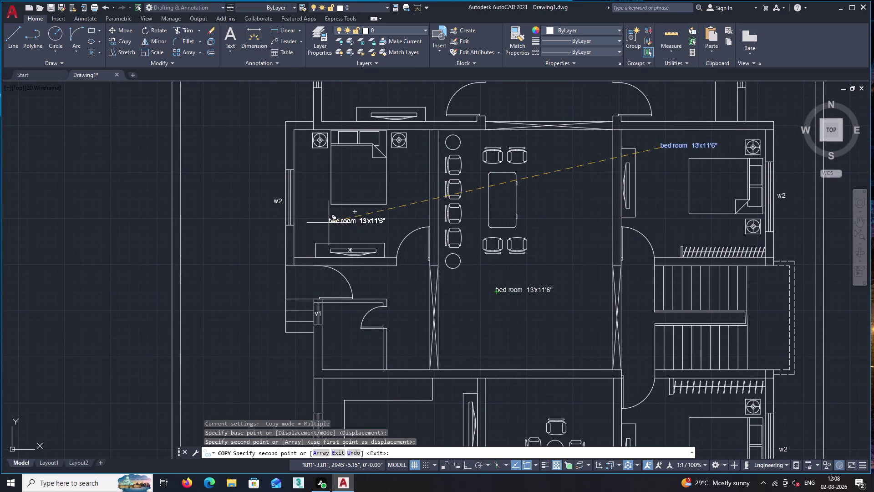
click(330, 223)
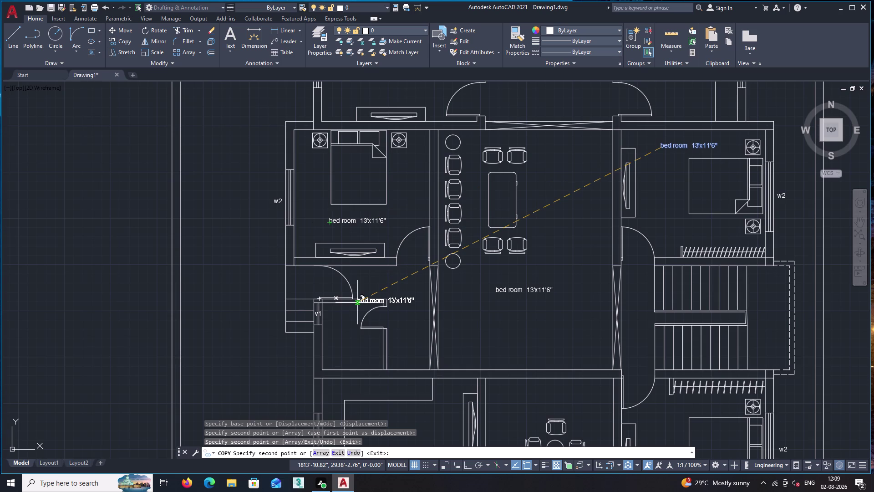
scroll(up, 3)
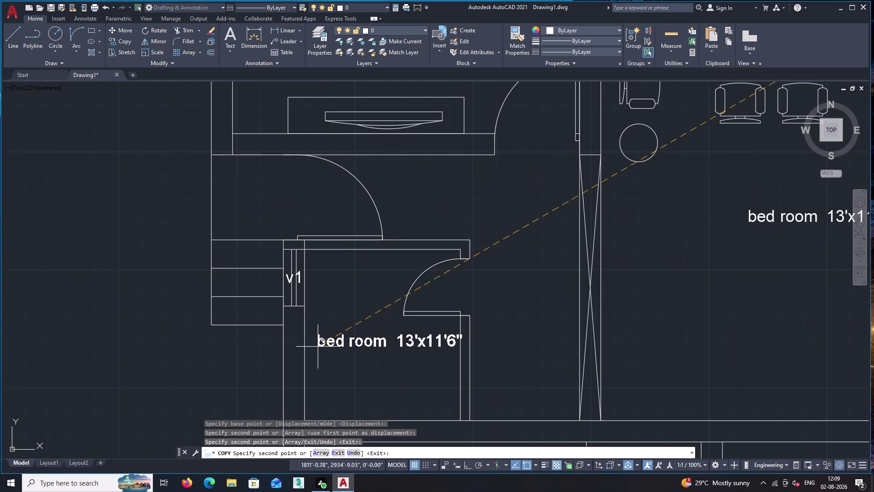
click(310, 353)
Place more copies in the lower-right bedroom, round-table room, lower-left room, under both w1 windows, and entrance steps.
scroll(down, 3)
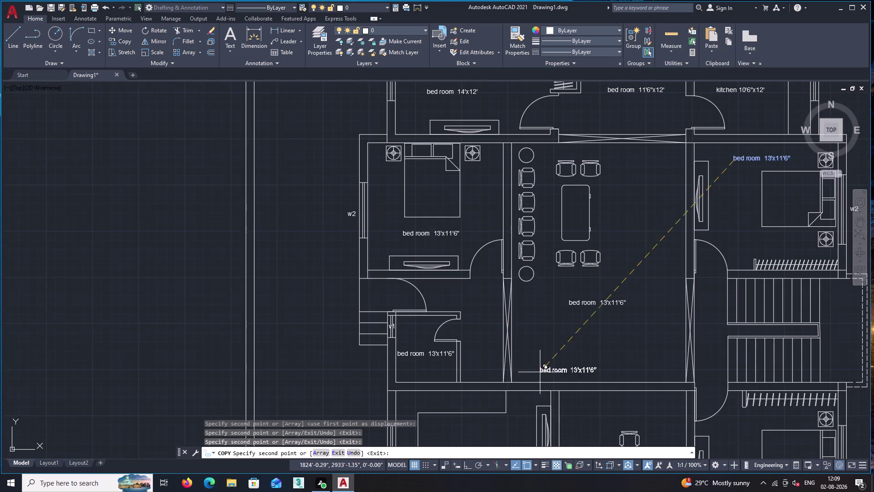
middle_drag(552, 370, 331, 344)
middle_drag(510, 395, 507, 387)
middle_drag(507, 379, 513, 318)
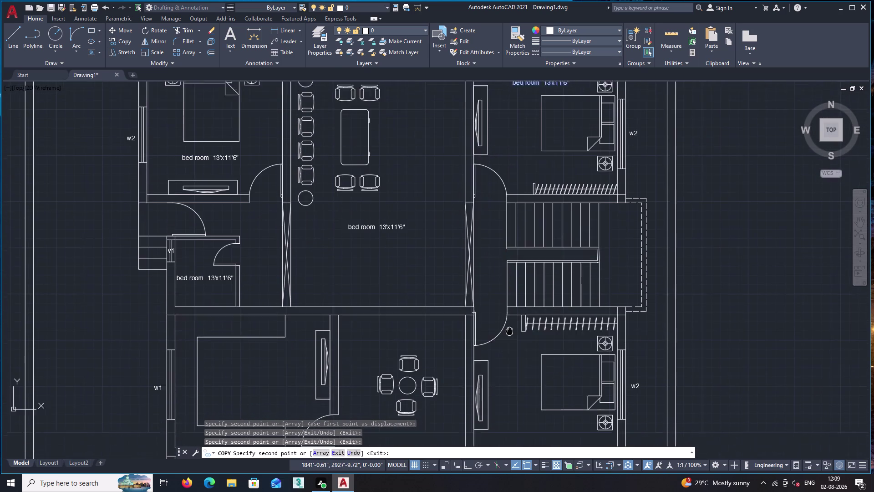
middle_drag(513, 317, 513, 317)
click(520, 405)
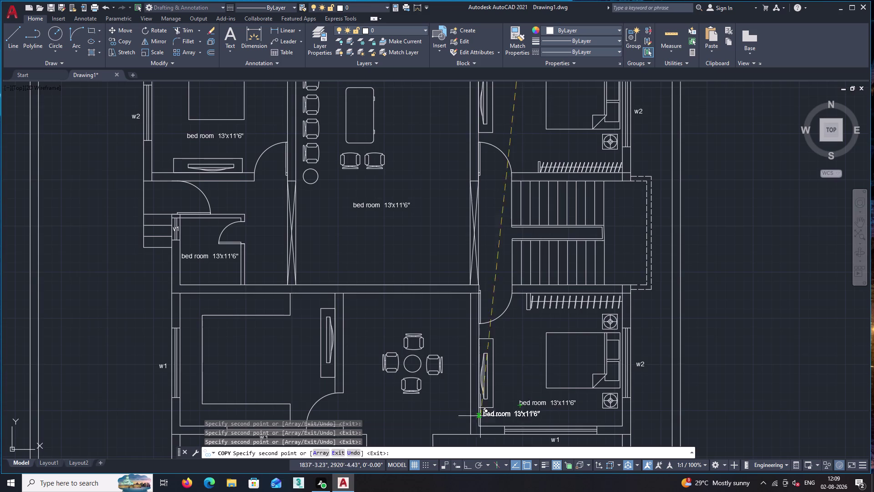
middle_drag(447, 408, 533, 342)
click(466, 345)
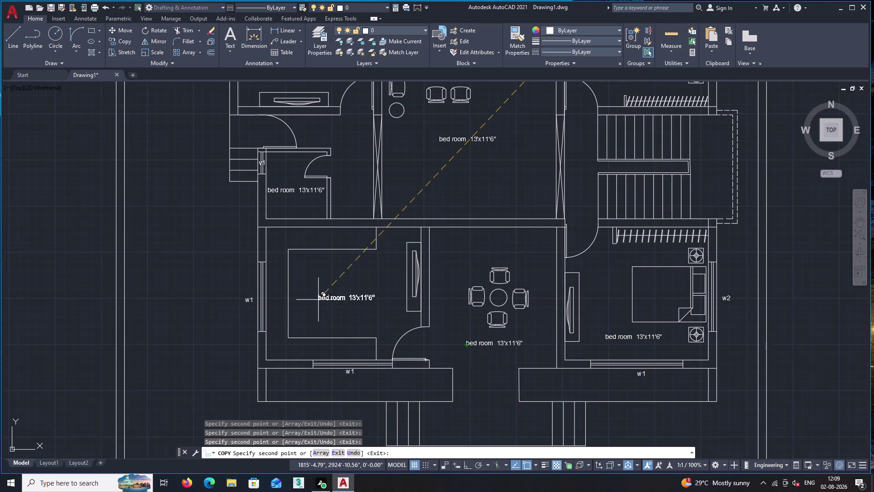
click(317, 300)
drag(328, 388, 332, 388)
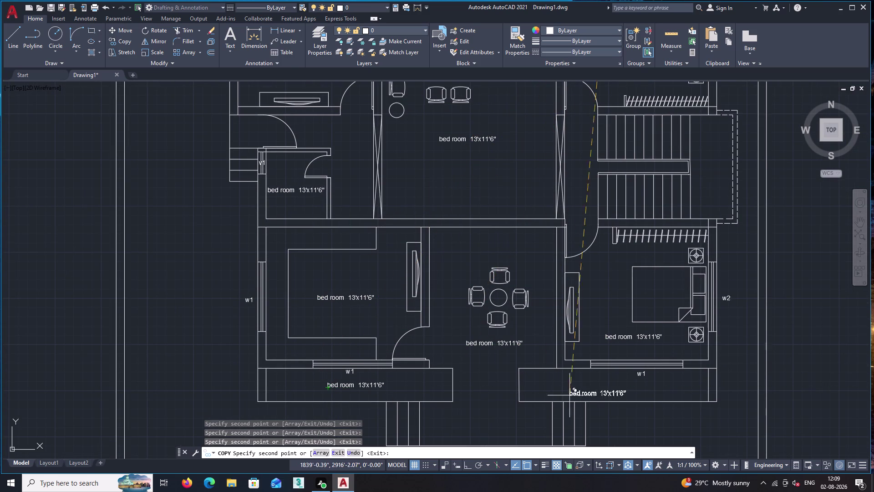
click(590, 389)
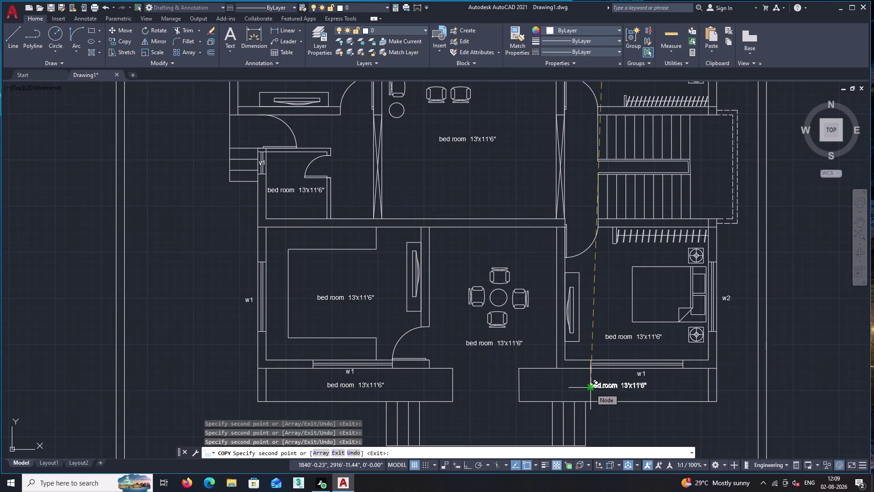
middle_drag(487, 423, 524, 355)
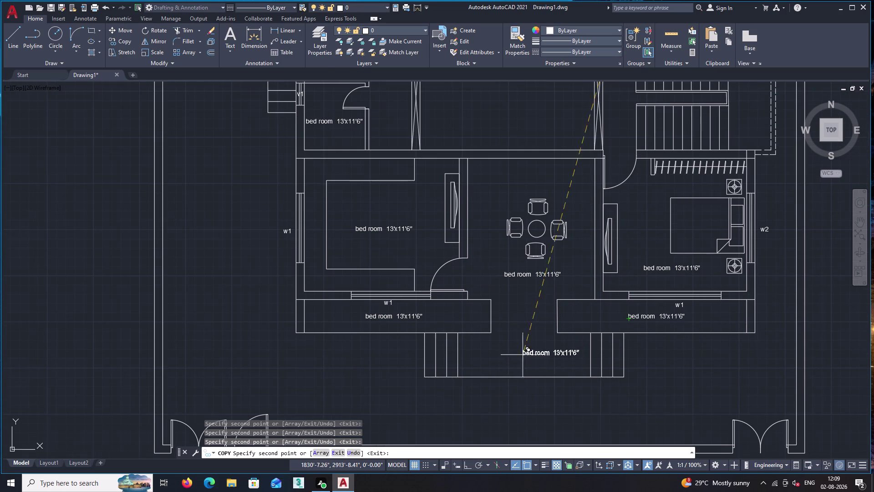
click(497, 360)
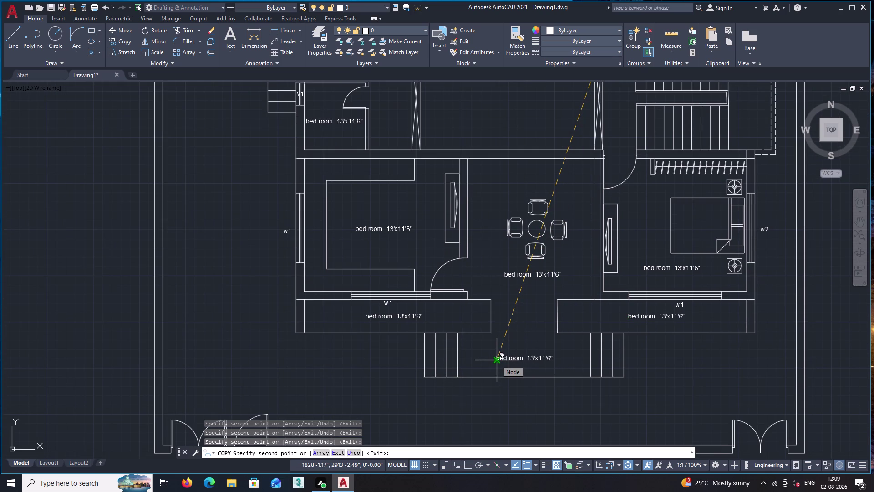
key(space)
scroll(up, 3)
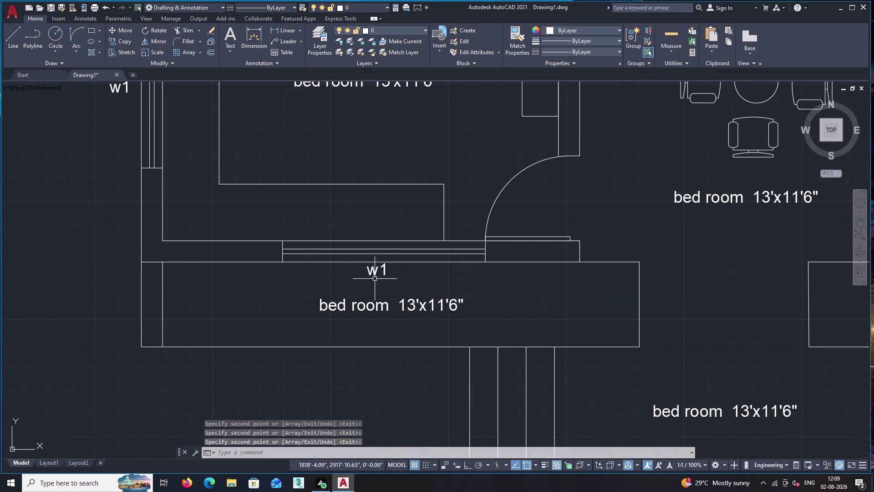
scroll(down, 3)
middle_drag(368, 217, 389, 377)
middle_drag(356, 222, 365, 308)
scroll(up, 3)
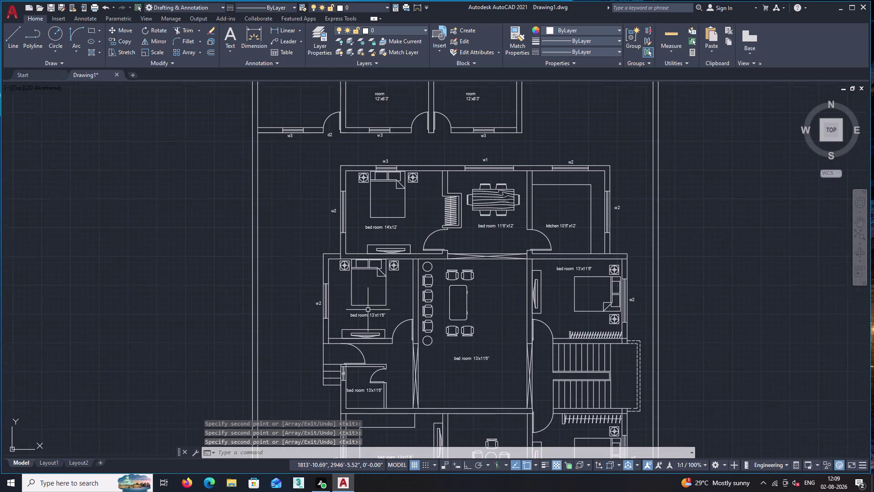
scroll(up, 3)
scroll(down, 3)
middle_drag(422, 254, 379, 299)
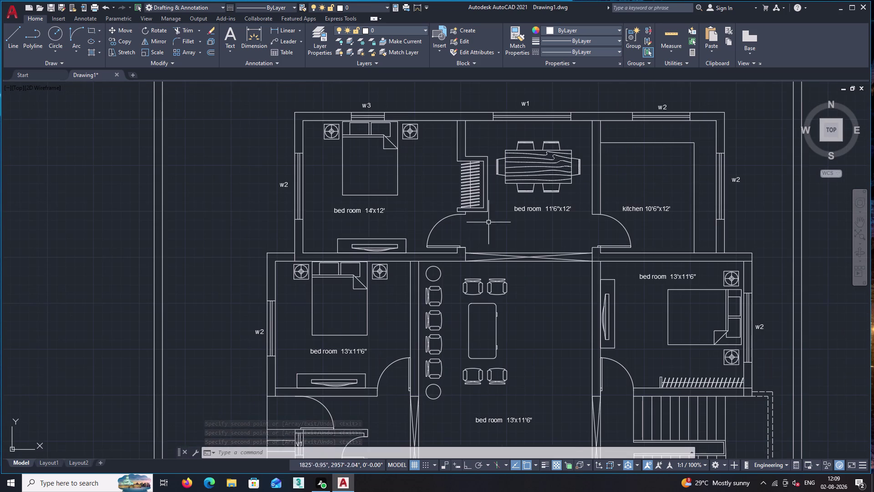
middle_drag(459, 355, 511, 318)
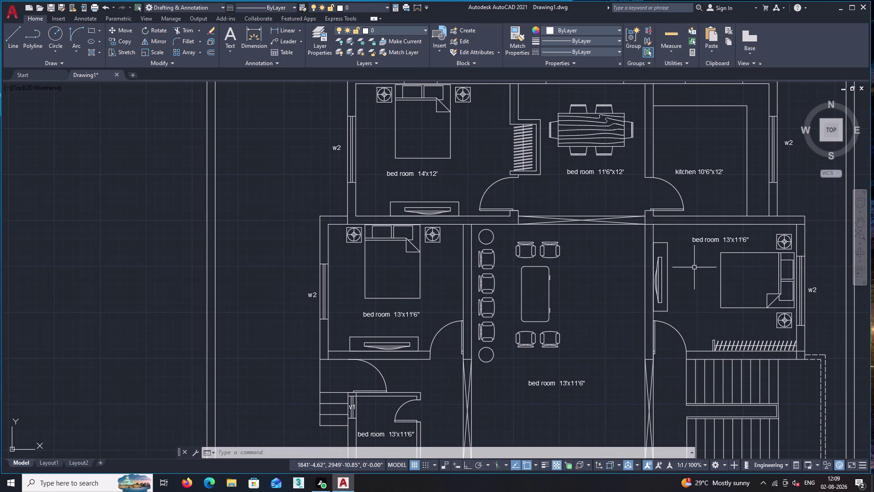
Retype the central room label as living area 15'9"x21, 7.5".
double_click(552, 384)
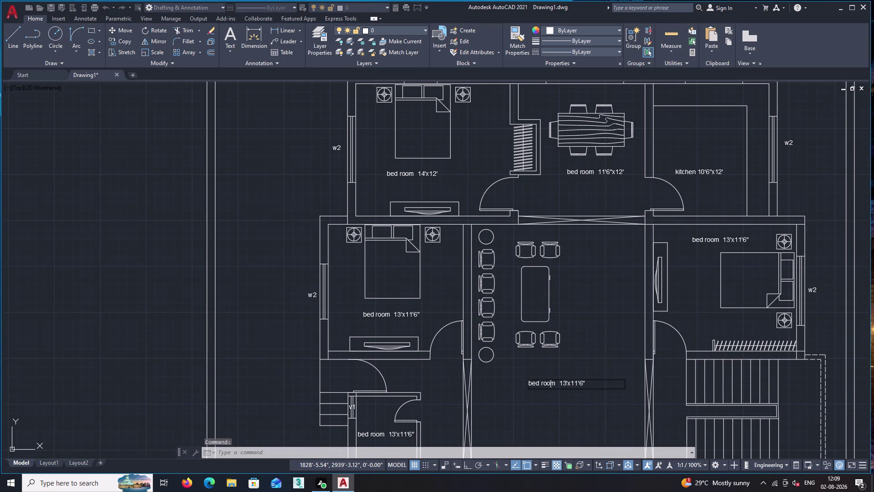
click(610, 381)
key(BackSpace)
key(BackSpace)
key(BackSpace)
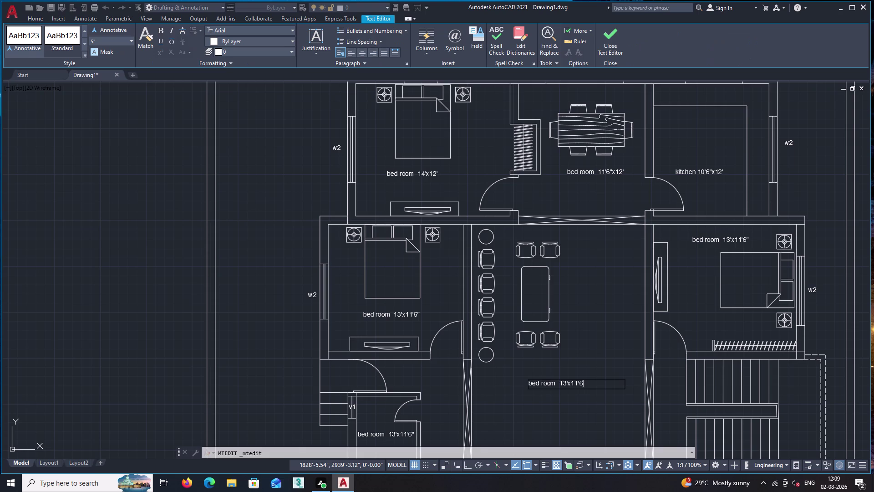
text(l)
text(iving)
key(space)
text(area)
key(space)
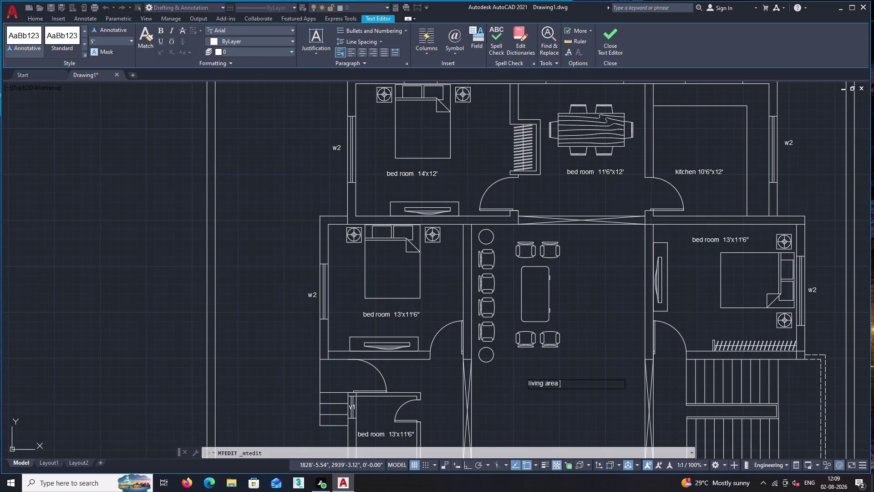
text(15)
text('9)
text(")
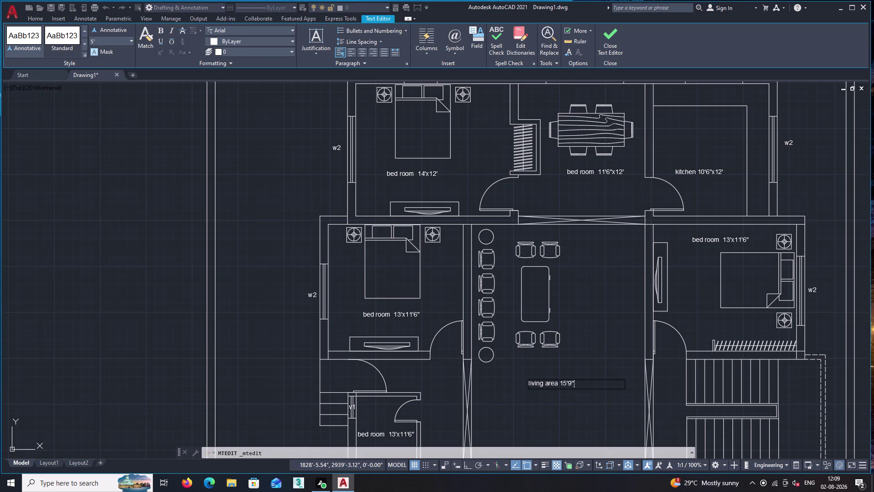
key(x)
text(2)
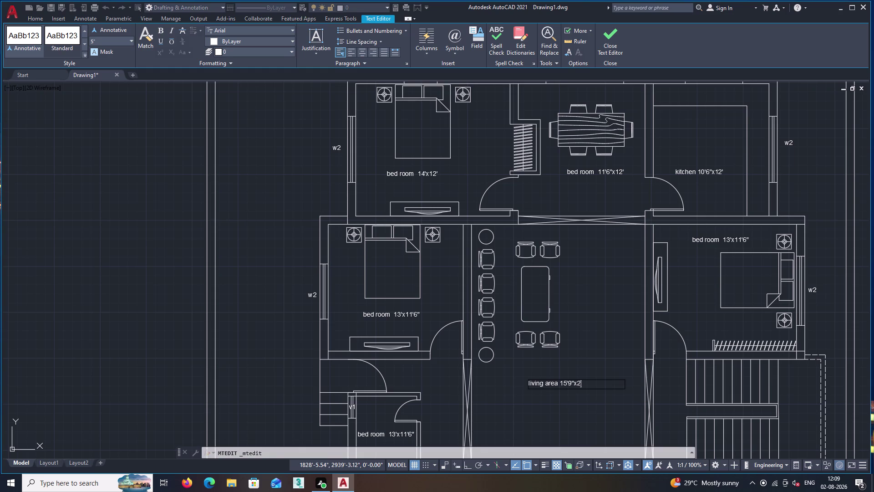
text(1')
key(7)
text(.)
text(5)
key(shift+quotedbl)
Fix the characters after 21 so the label reads living area 15'9"x21'-7.5".
scroll(up, 3)
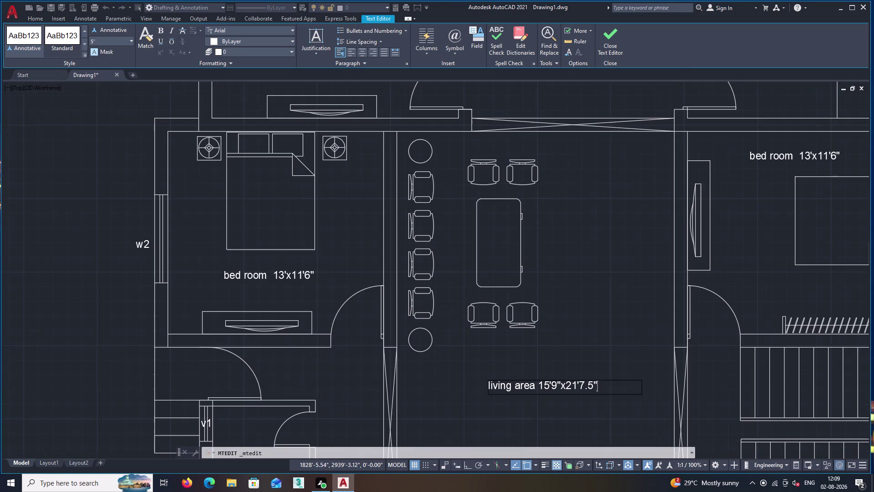
scroll(up, 3)
click(577, 385)
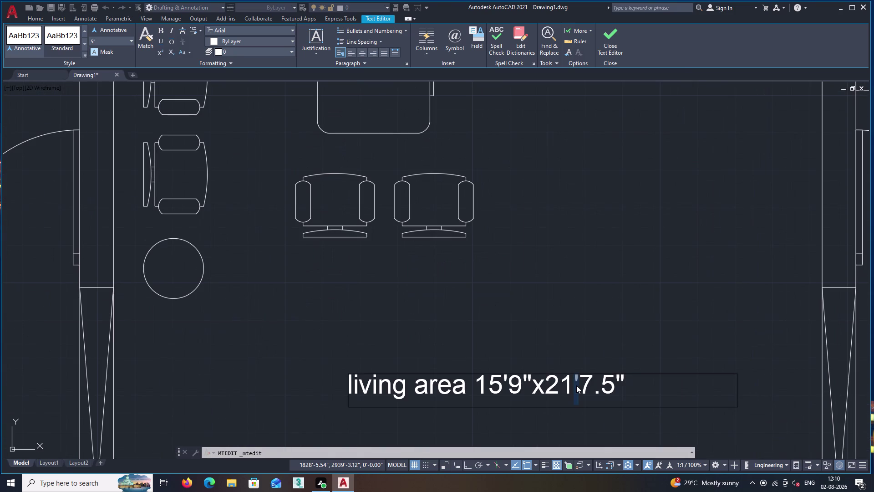
key(minus)
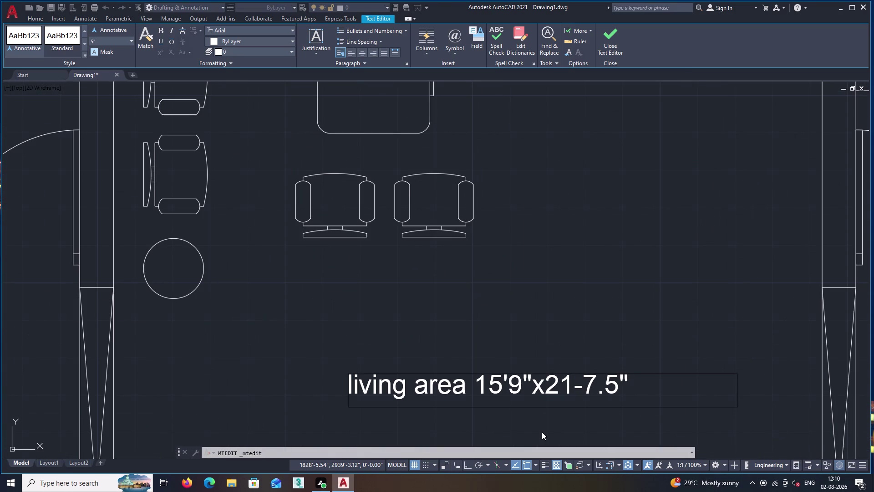
click(569, 373)
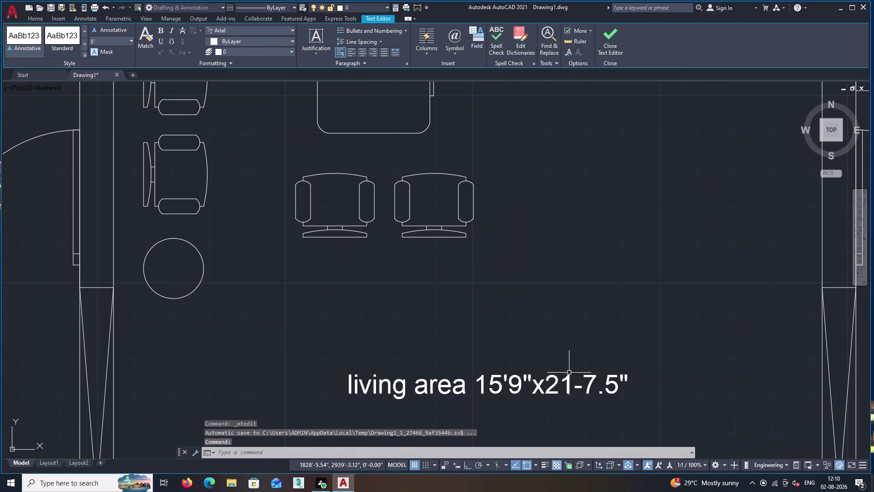
click(572, 385)
double_click(572, 385)
double_click(568, 386)
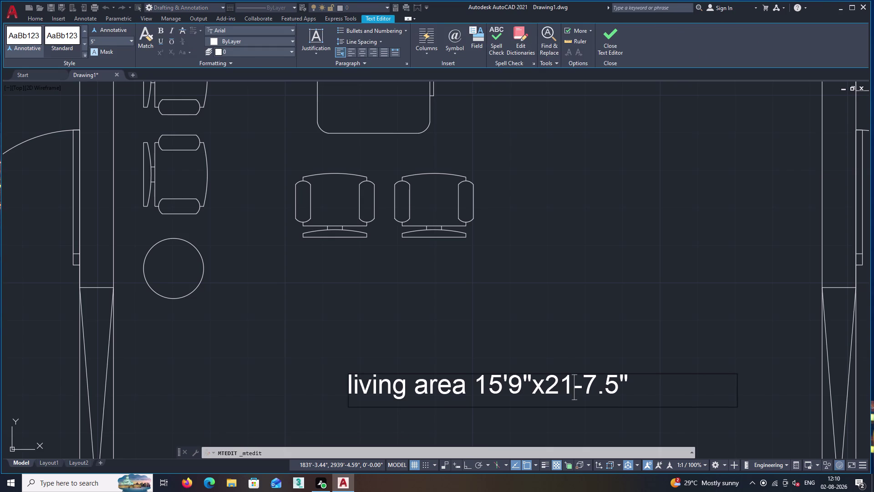
key(apostrophe)
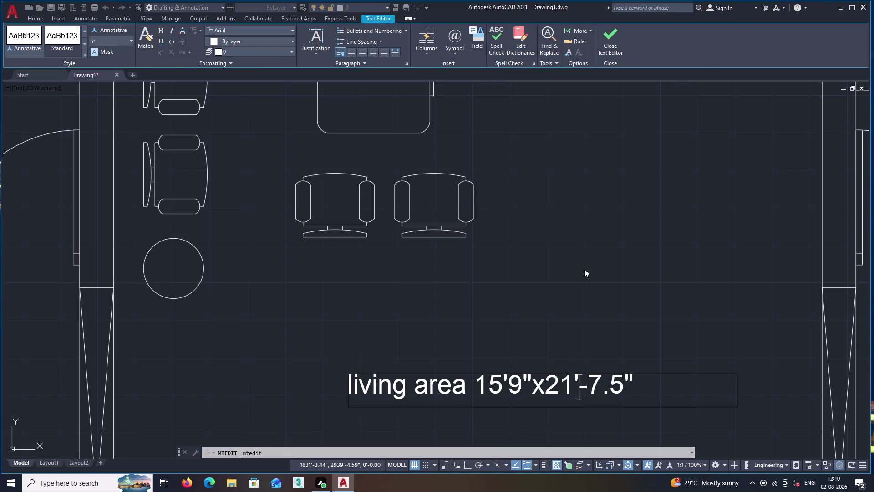
click(608, 32)
scroll(down, 3)
middle_drag(332, 251, 498, 275)
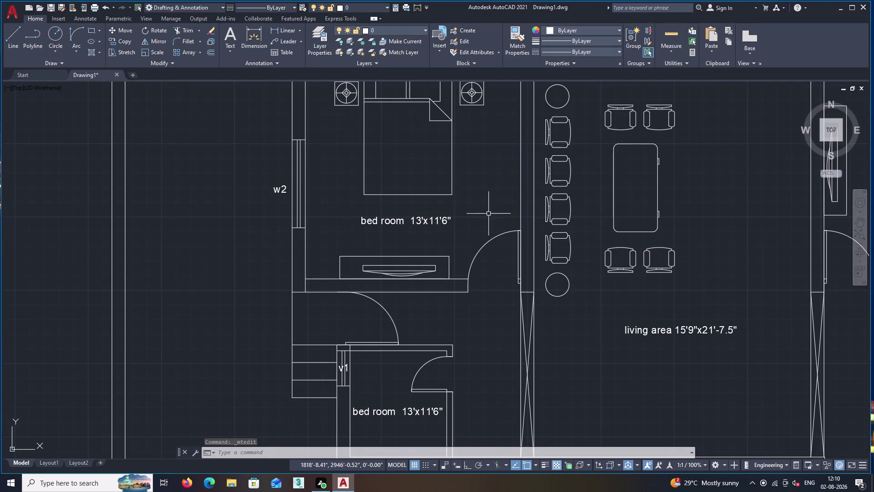
Open the left bedroom's label for editing and delete its old dimensions.
scroll(up, 3)
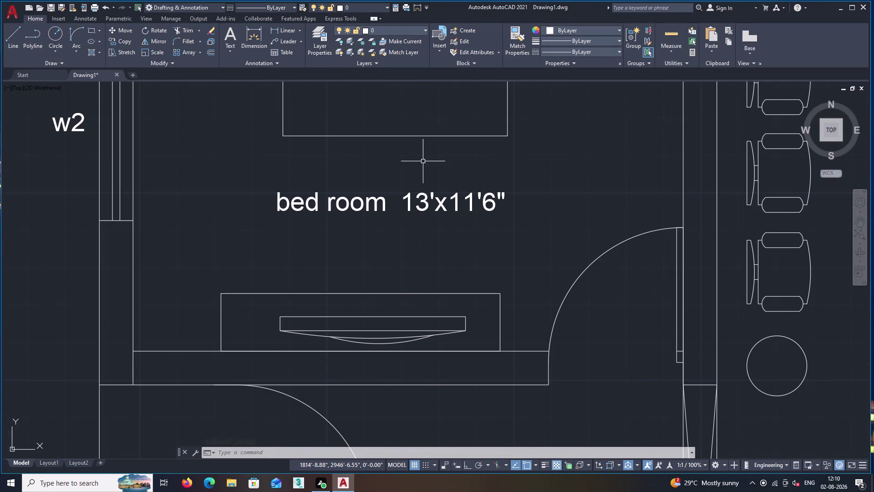
middle_drag(421, 162, 421, 197)
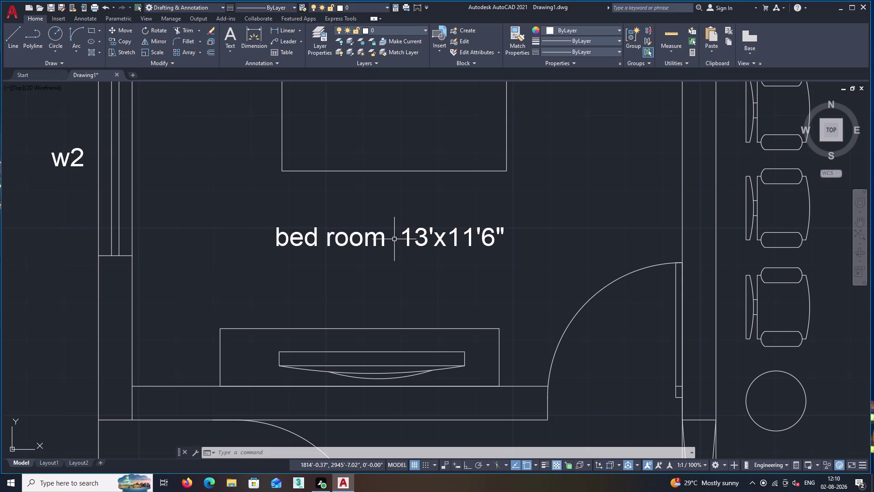
double_click(382, 236)
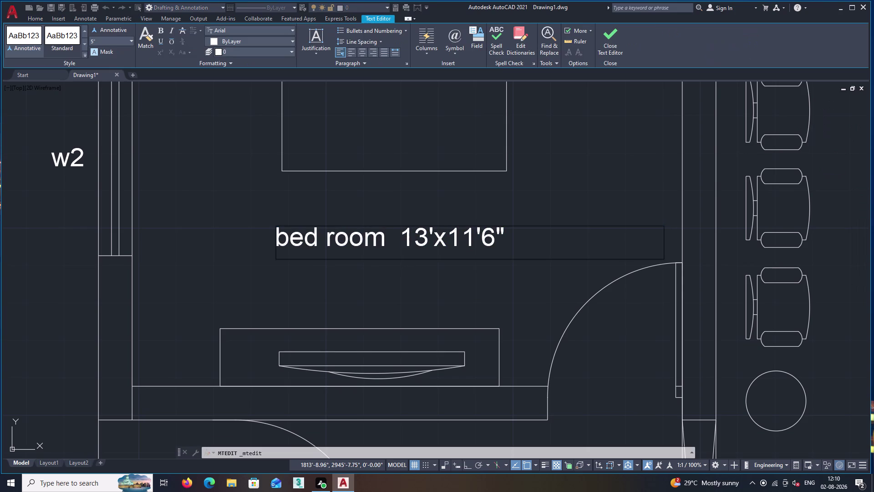
click(509, 232)
key(BackSpace)
key(BackSpace)
key(BackSpace)
key(BackSpace)
key(BackSpace)
key(BackSpace)
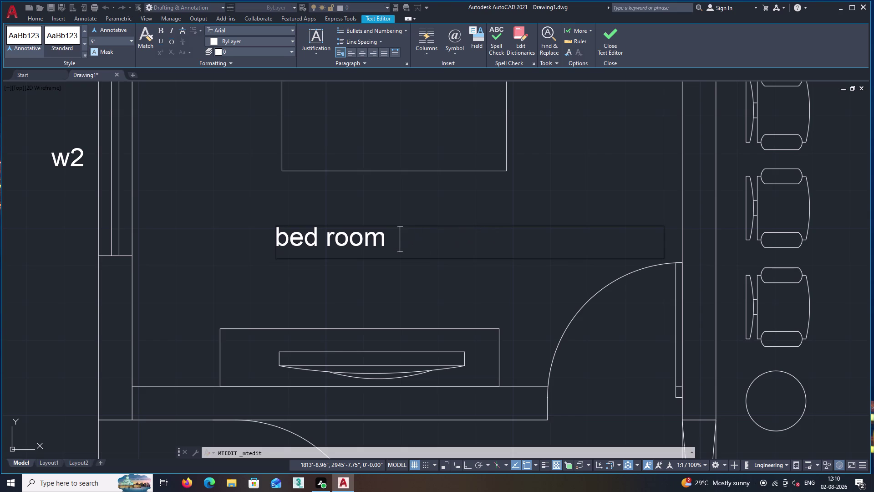
scroll(down, 3)
scroll(up, 3)
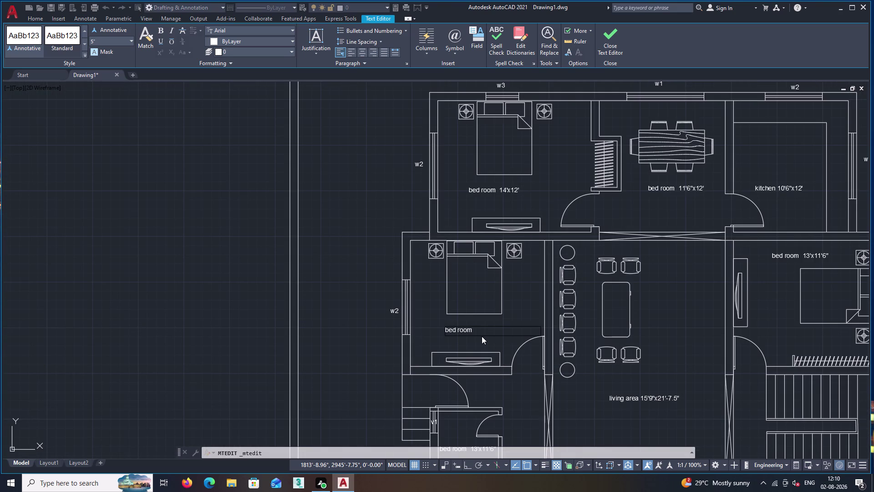
Enter the new size 12'-3"x12' in the label and close the editor.
text(12)
key(apostrophe)
text(-3)
key(shift+quotedbl)
text(x12')
click(614, 40)
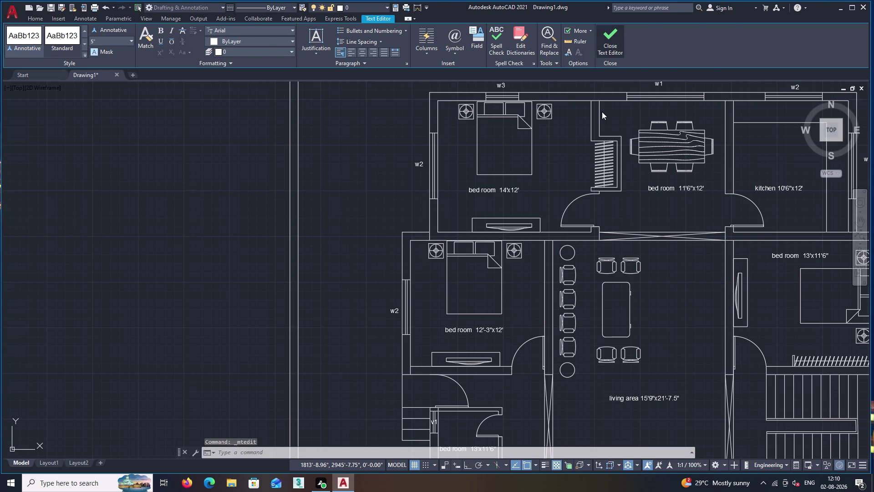
scroll(up, 3)
Open the label of the small room beside v1 and delete its old text.
middle_drag(705, 436, 679, 401)
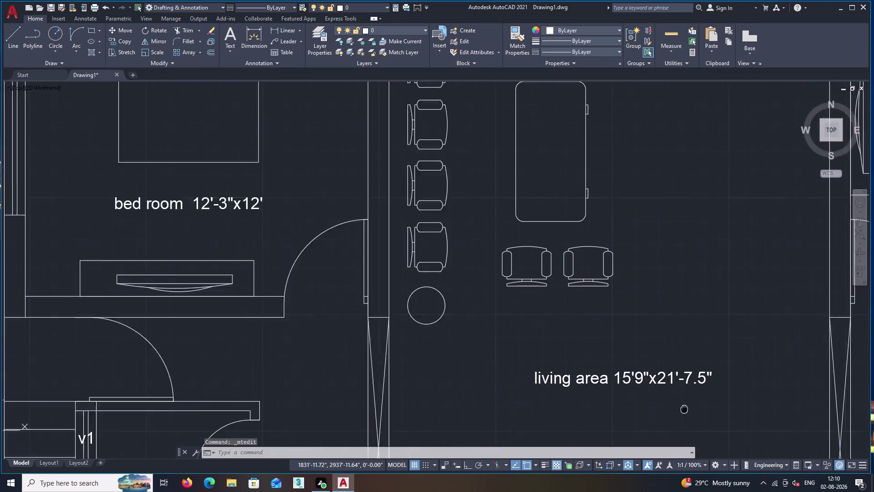
middle_drag(679, 401, 524, 335)
scroll(down, 3)
middle_drag(713, 229, 571, 247)
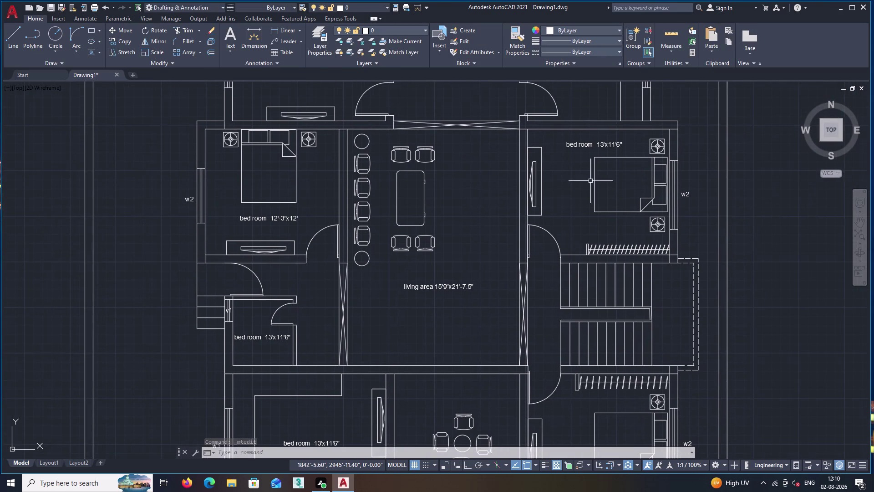
middle_drag(506, 314, 637, 288)
middle_drag(431, 321, 537, 306)
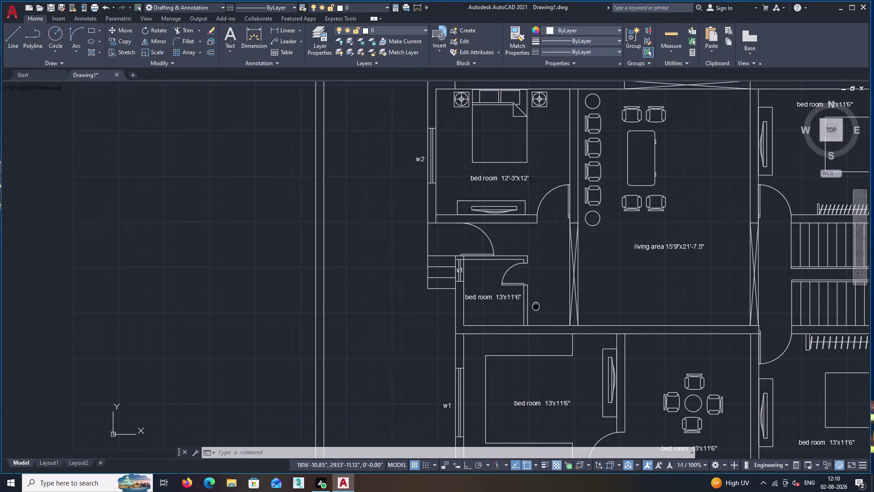
scroll(up, 3)
double_click(502, 291)
click(600, 288)
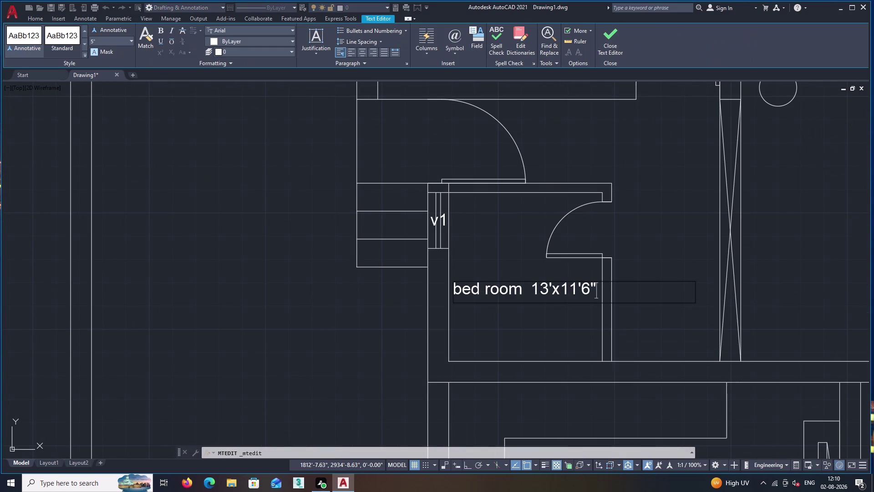
key(BackSpace)
key(BackSpace)
key(BackSpace)
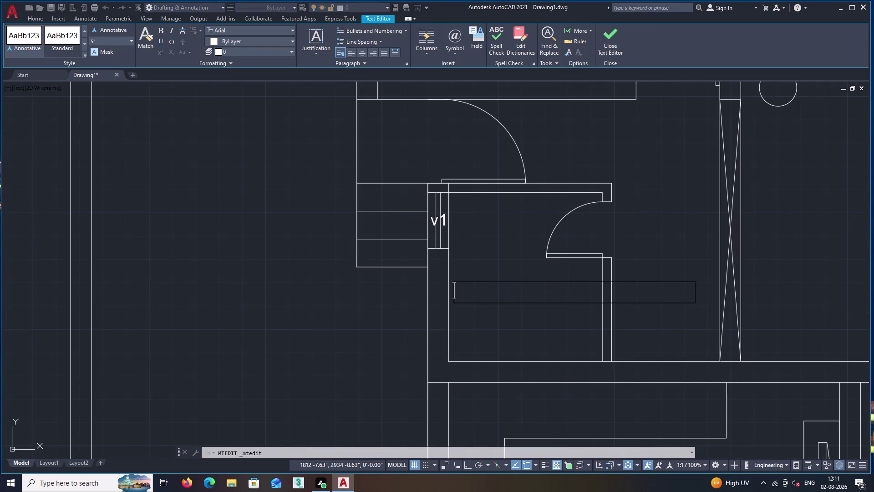
Enter the new label text 'toilet 5'6"x6'4.5"'.
text(toil)
text(et)
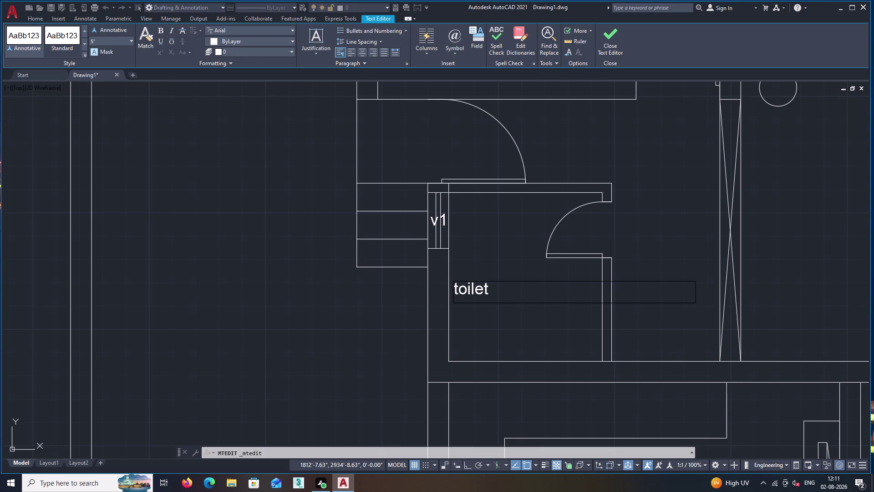
key(space)
key(5)
key(apostrophe)
key(6)
key(shift+quotedbl)
key(x)
key(6)
key(apostrophe)
text(4)
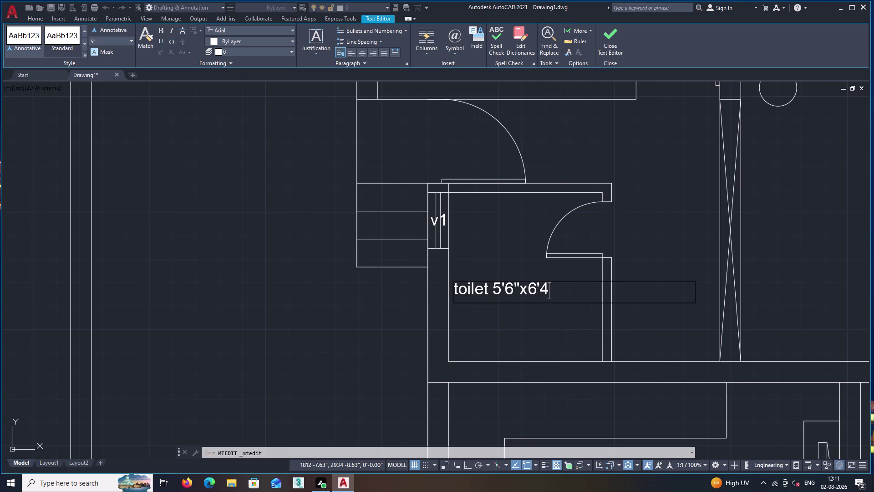
text(.5")
Add the missing dash before 4.5" so it reads 6'-4.5", and close the editor.
click(538, 288)
click(539, 288)
key(minus)
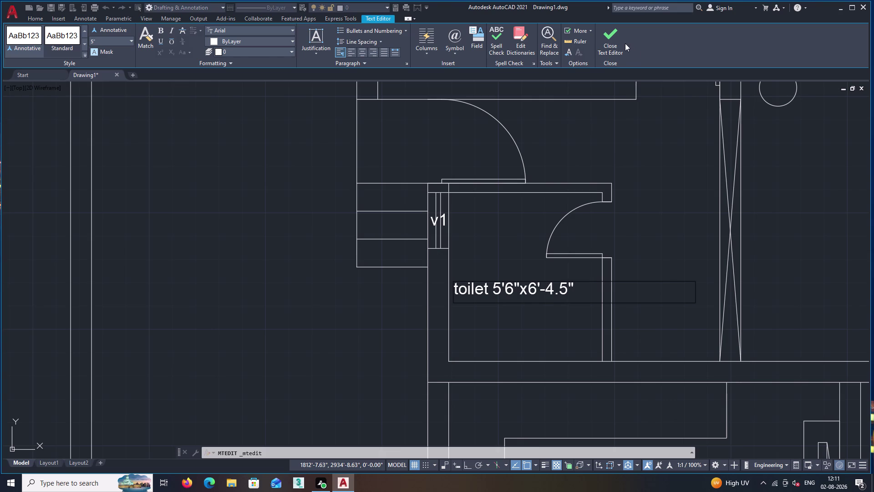
click(616, 40)
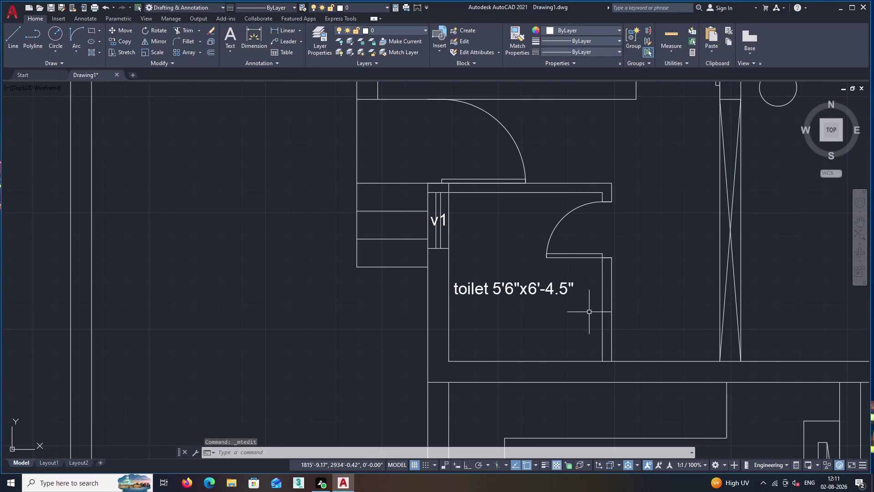
Open the lower room's label for editing and clear its old bedroom text.
middle_drag(573, 332, 538, 314)
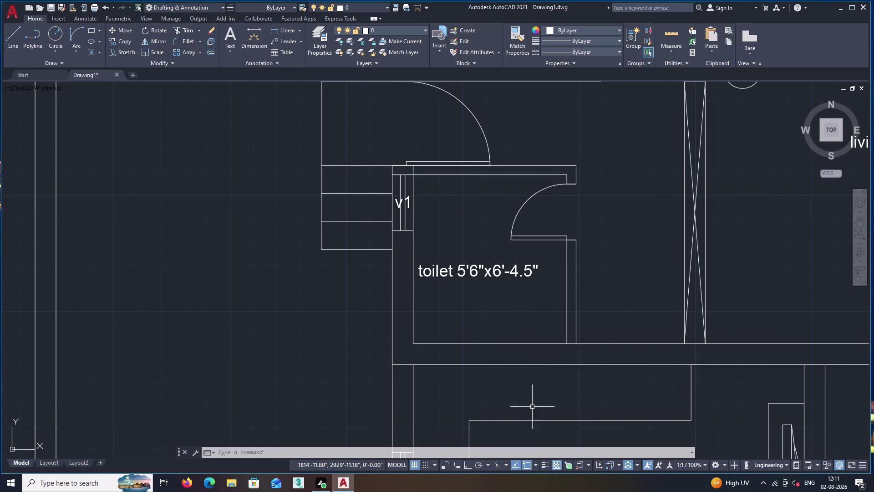
scroll(down, 3)
middle_drag(599, 397, 515, 217)
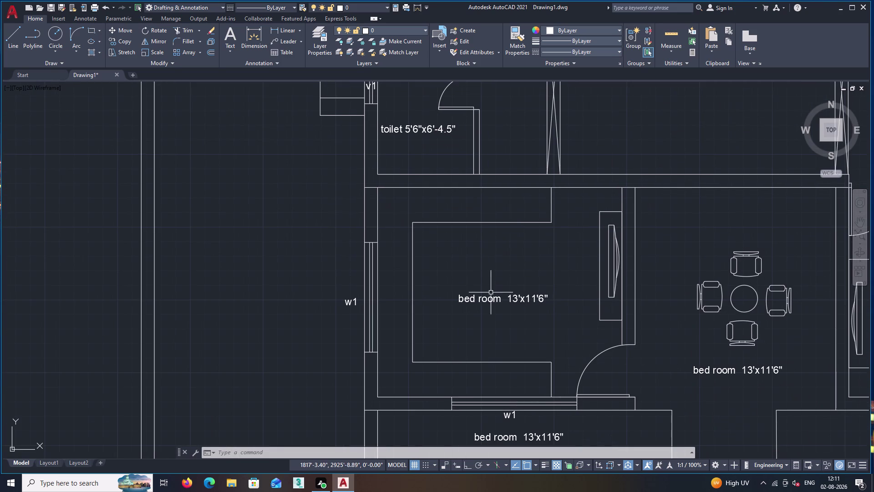
double_click(491, 300)
click(550, 297)
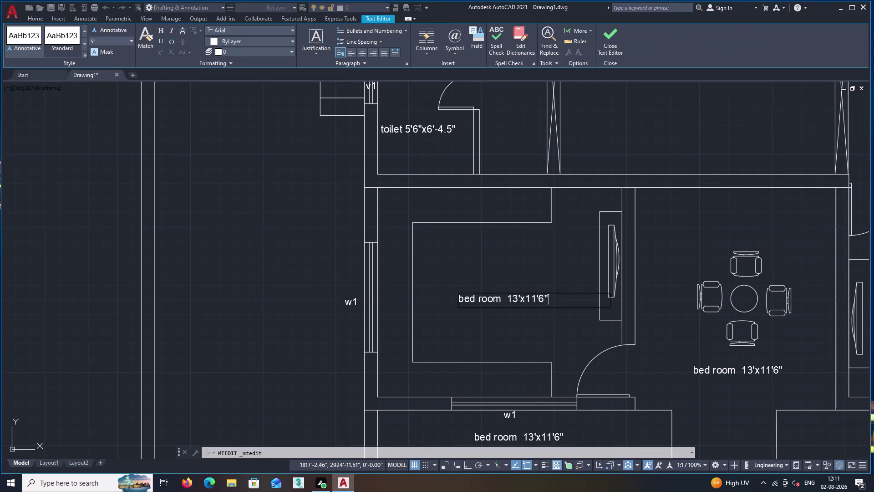
key(BackSpace)
key(BackSpace)
key(BackSpace)
key(BackSpace)
key(BackSpace)
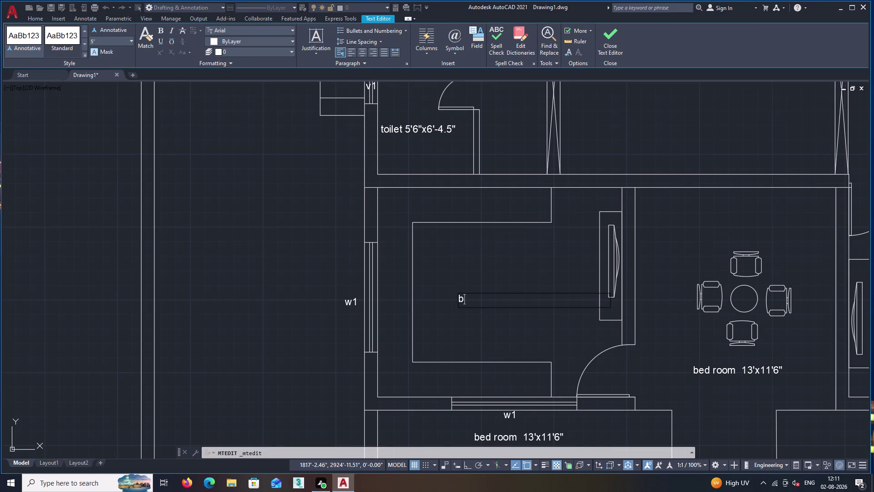
key(BackSpace)
Enter 'drawing room 14'x12'' as the label and close the editor.
text(dra)
text(win)
text(g r)
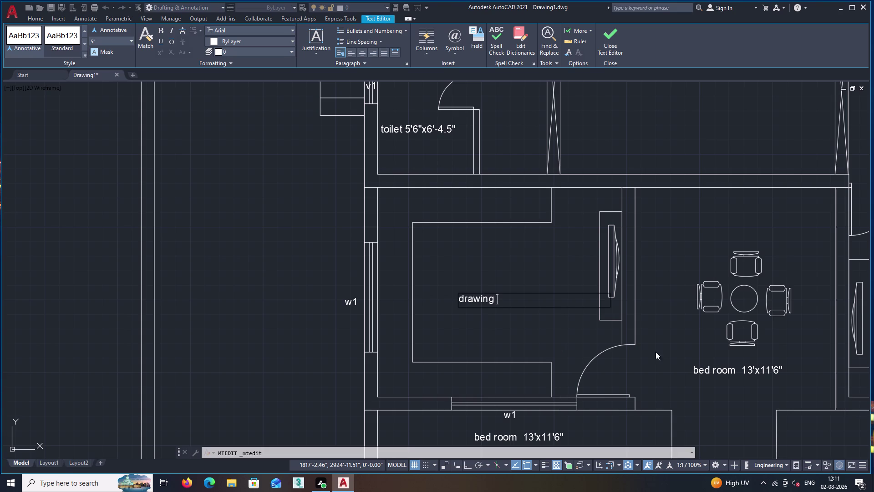
text(oom)
key(space)
text(14)
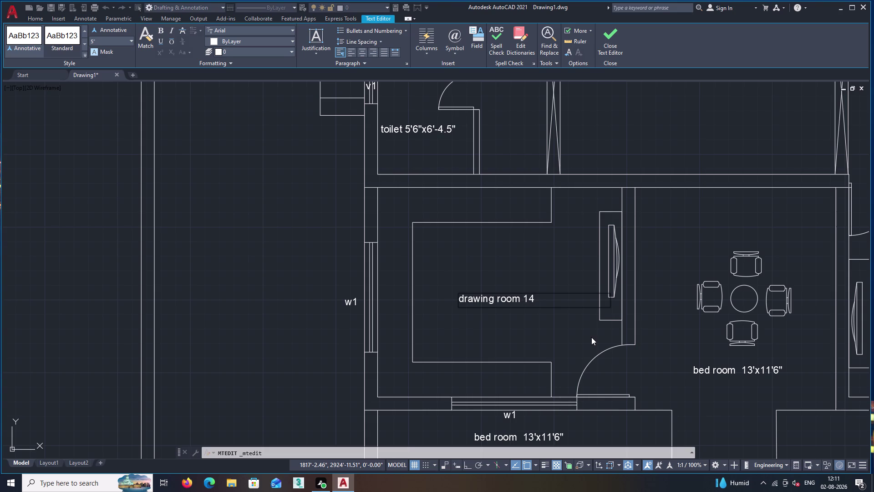
text('x)
text(12')
click(606, 36)
scroll(down, 3)
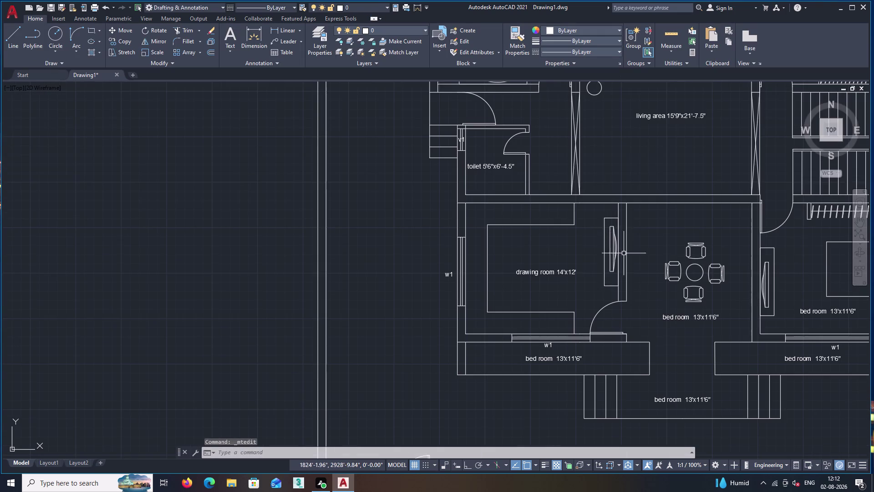
Replace the central room's bedroom wording with 'lobby'.
middle_drag(678, 327, 514, 329)
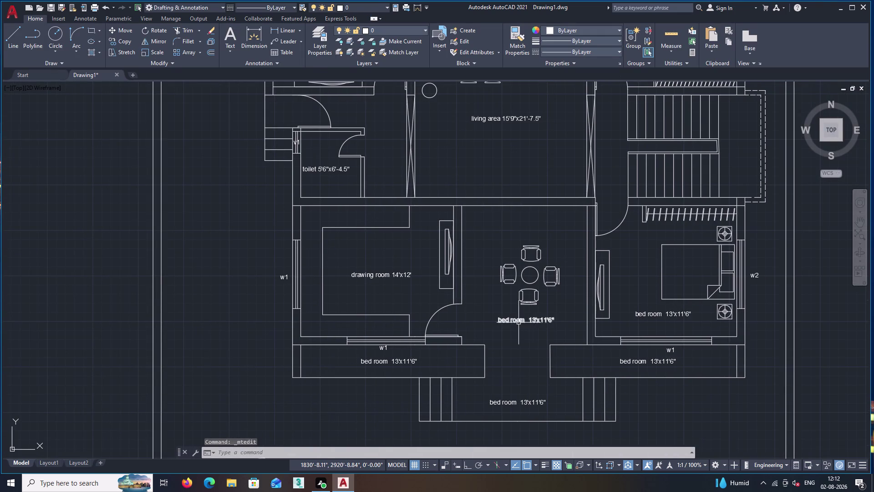
double_click(518, 322)
click(558, 322)
key(BackSpace)
key(BackSpace)
key(BackSpace)
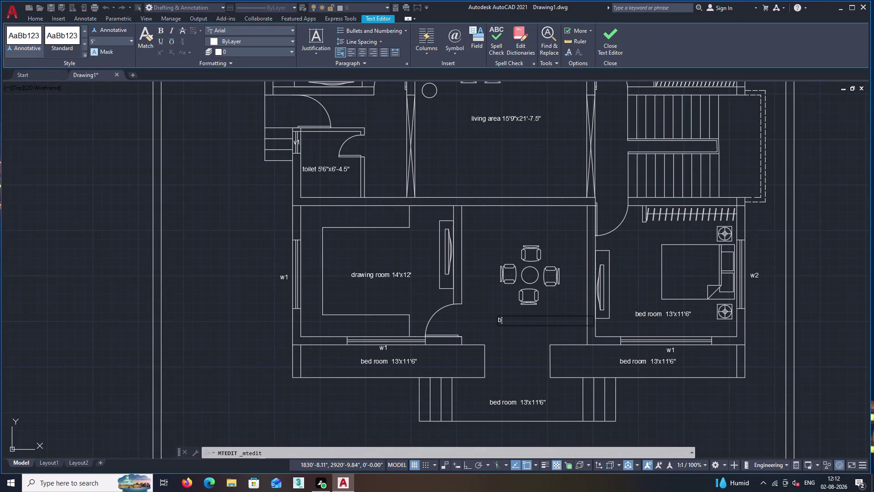
text(lo)
text(bby)
key(BackSpace)
key(BackSpace)
key(BackSpace)
text(lo)
text(bby)
key(space)
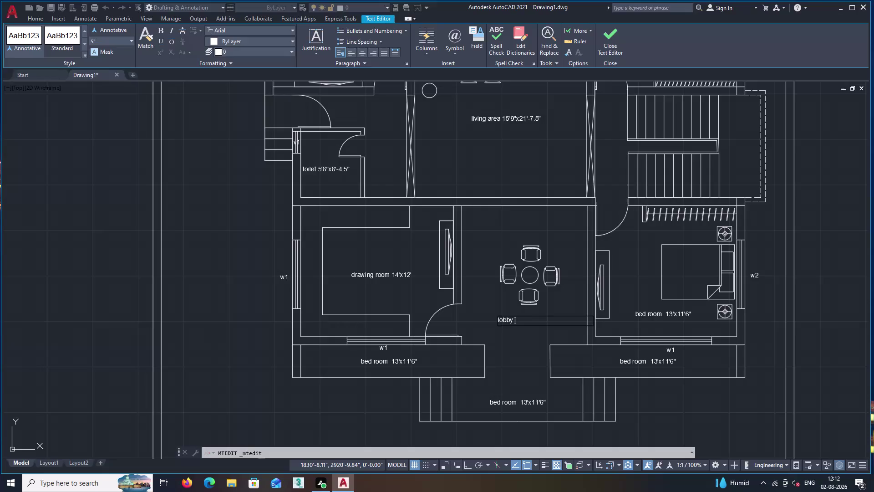
Add the size 11'6"x12'9" to the lobby label and close the editor.
text(11)
text('6)
text(")
key(x)
text(12)
text('9")
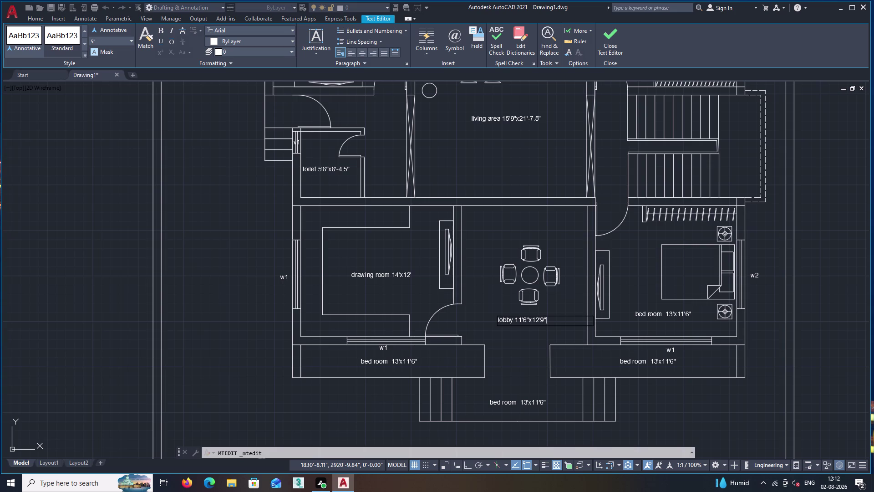
click(617, 35)
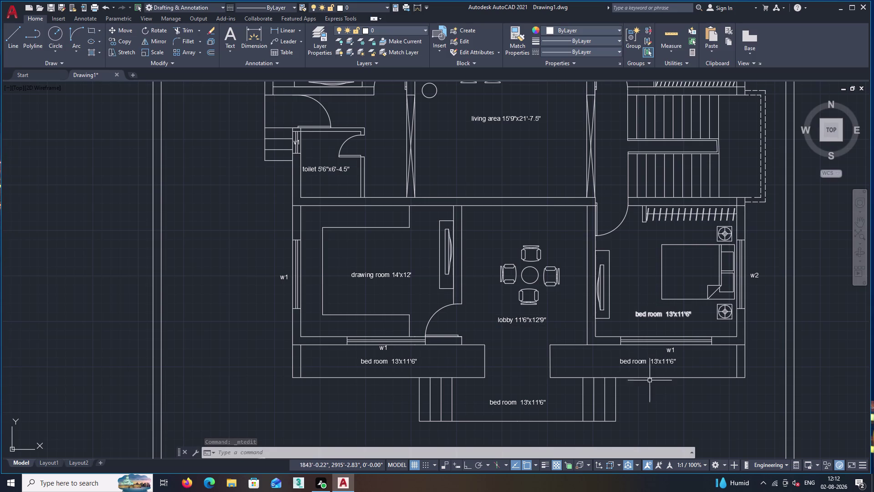
Erase the surplus bedroom labels in the lower-right and lower-left blocks.
click(641, 363)
key(Delete)
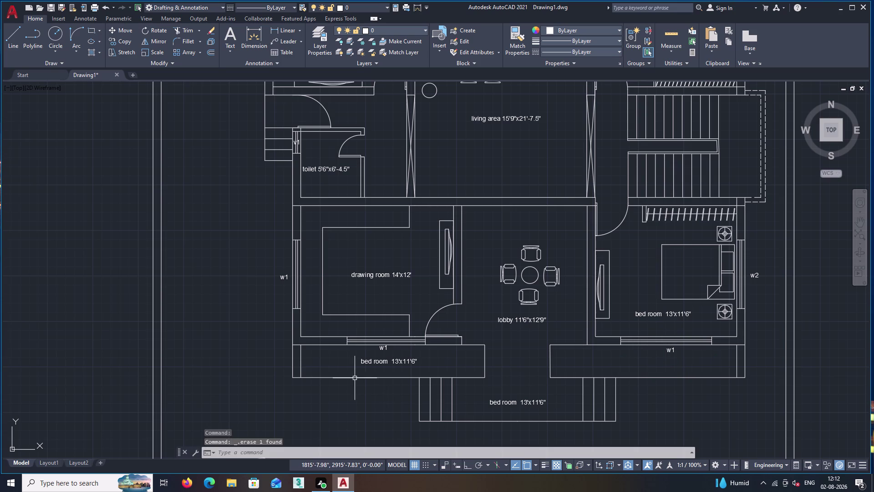
click(381, 362)
key(Delete)
Replace the bottom front room's bedroom label with 'verandh' and close the editor.
middle_drag(543, 420, 539, 407)
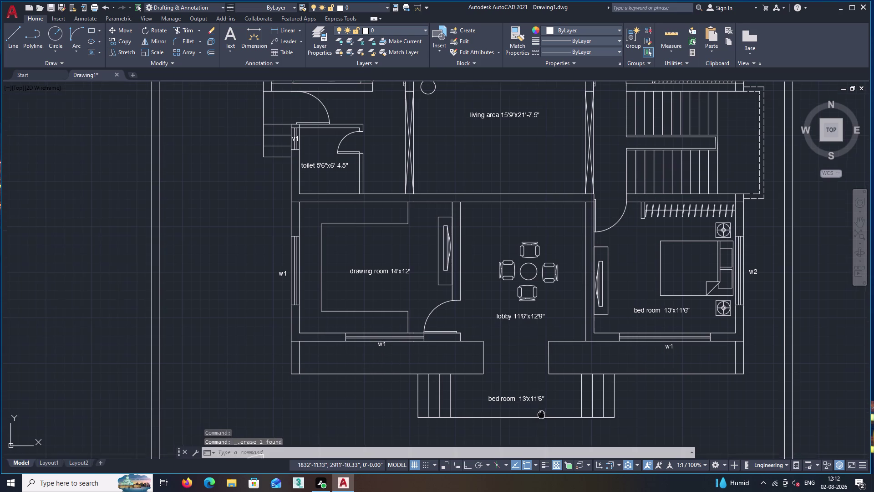
middle_drag(540, 407, 553, 371)
double_click(527, 354)
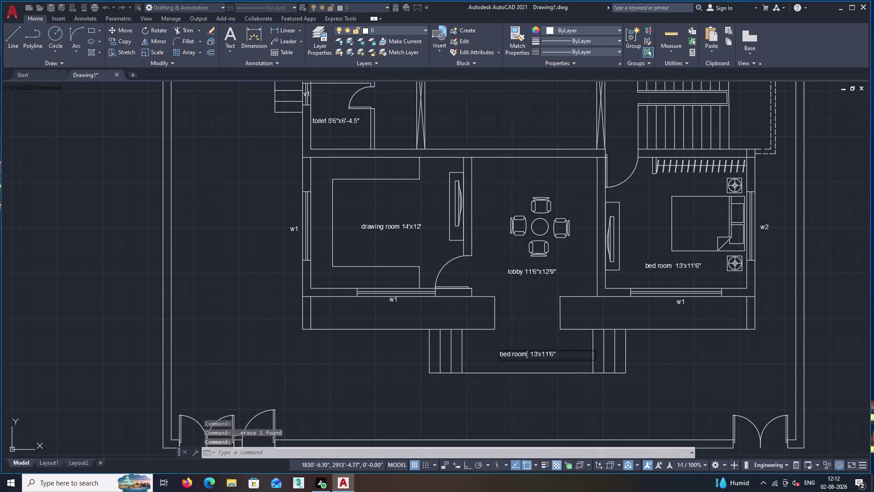
click(565, 355)
key(BackSpace)
key(BackSpace)
key(BackSpace)
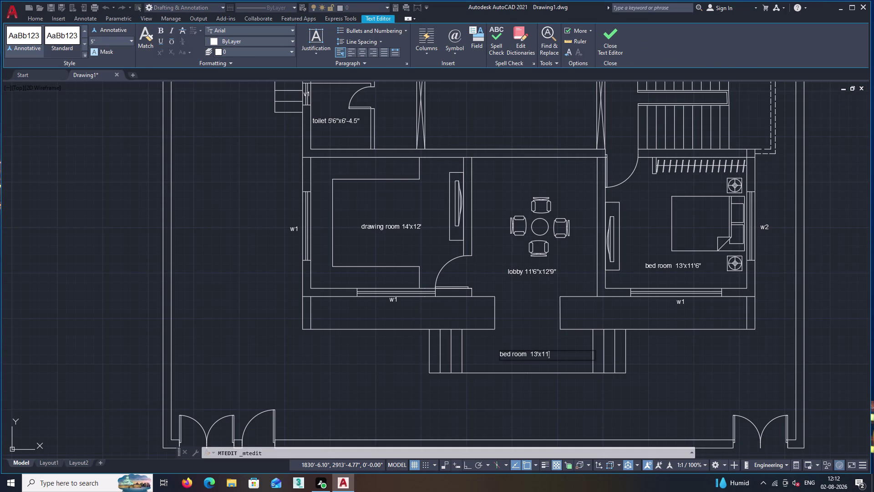
key(v)
text(er)
text(a)
text(nd)
key(h)
click(611, 41)
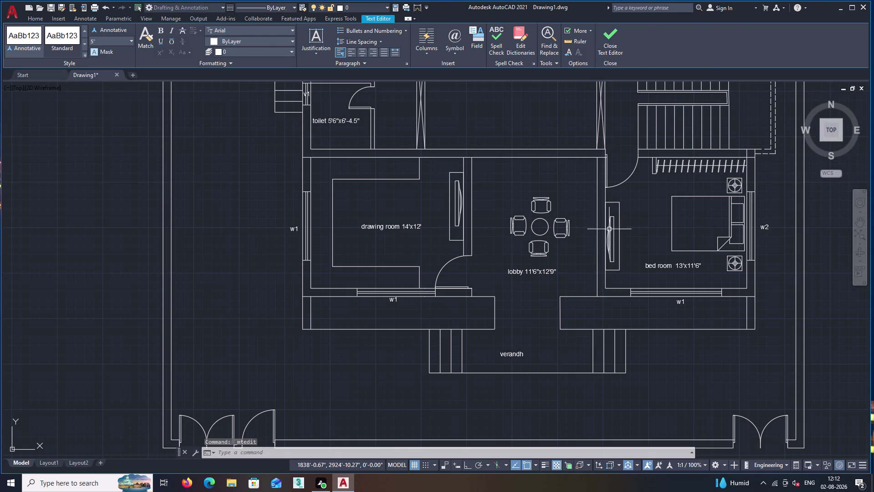
scroll(down, 3)
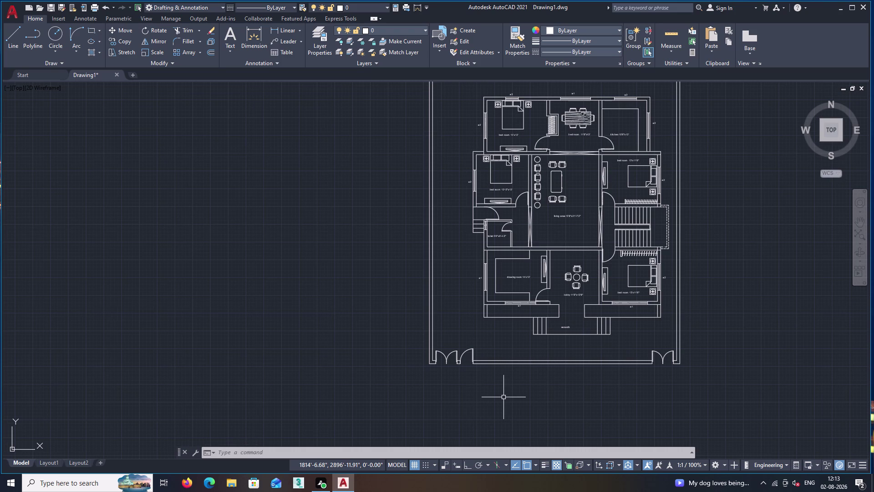
Start copying the w1 tag under the drawing room, with its base point on the tag.
scroll(up, 3)
middle_drag(531, 351, 533, 342)
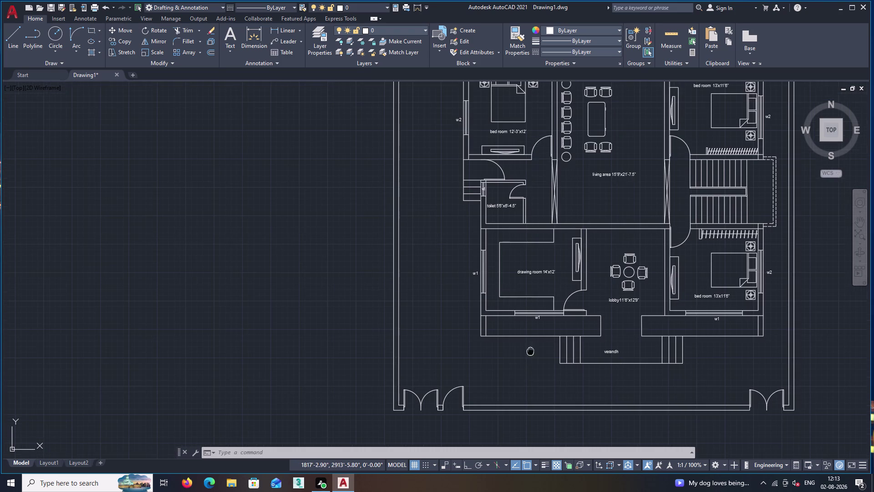
middle_drag(534, 342, 559, 310)
scroll(up, 3)
click(572, 272)
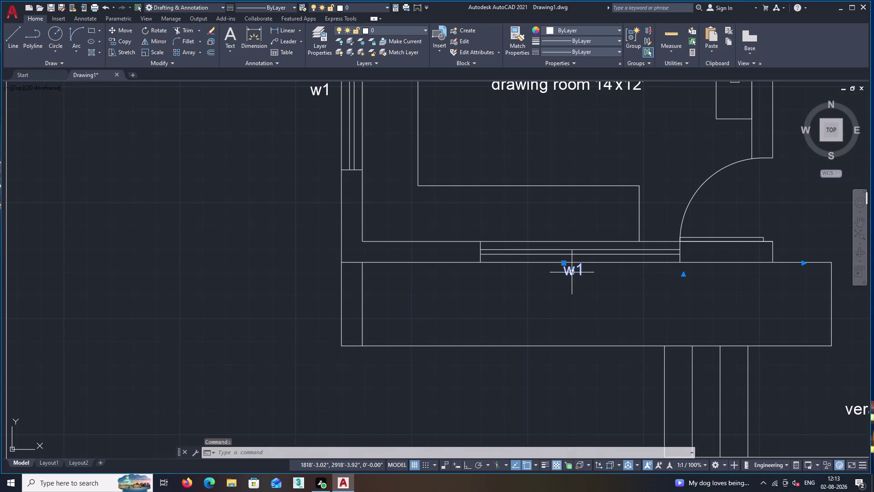
text(c)
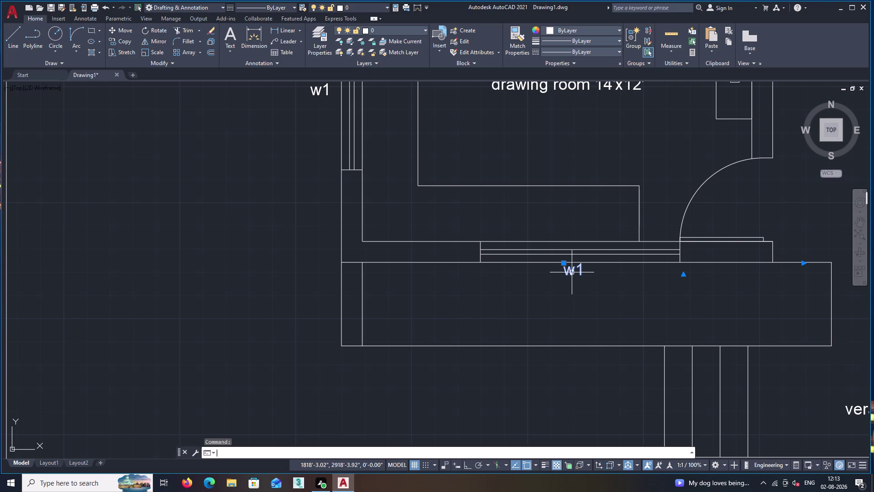
text(o)
key(Return)
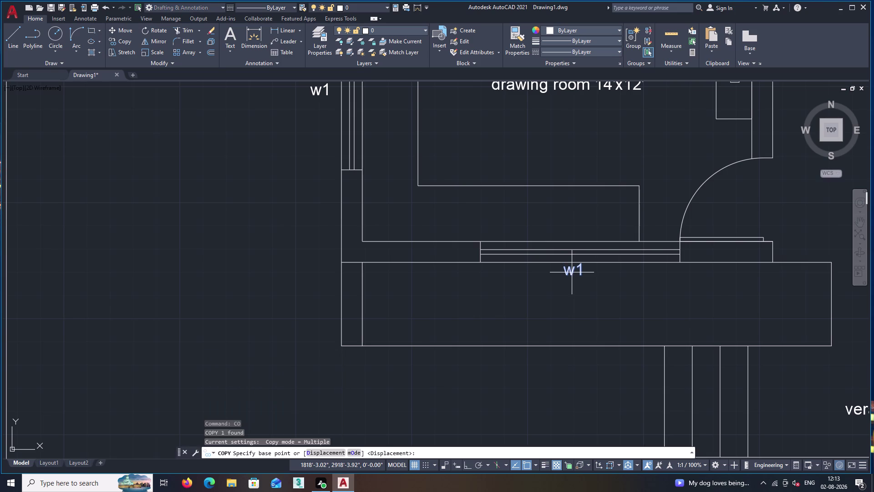
click(567, 273)
Place w1 copies beneath the two left front-wall doors and the right-hand door.
scroll(down, 3)
middle_drag(473, 368, 627, 215)
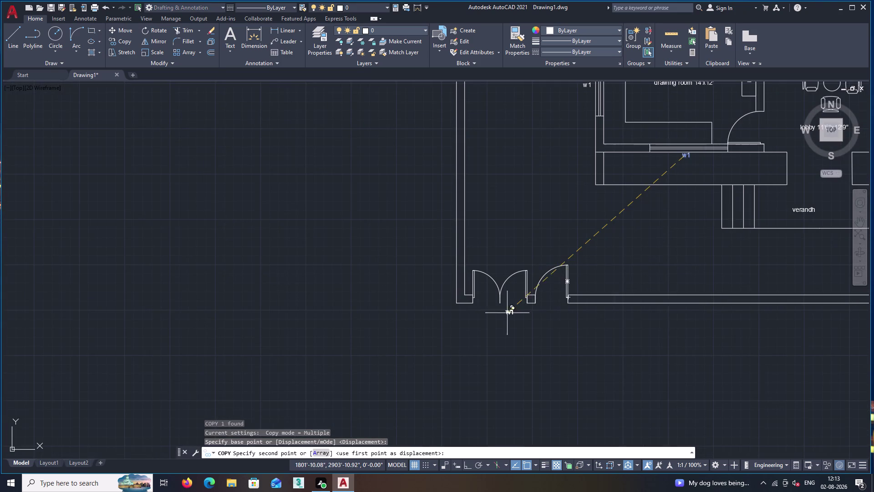
scroll(up, 3)
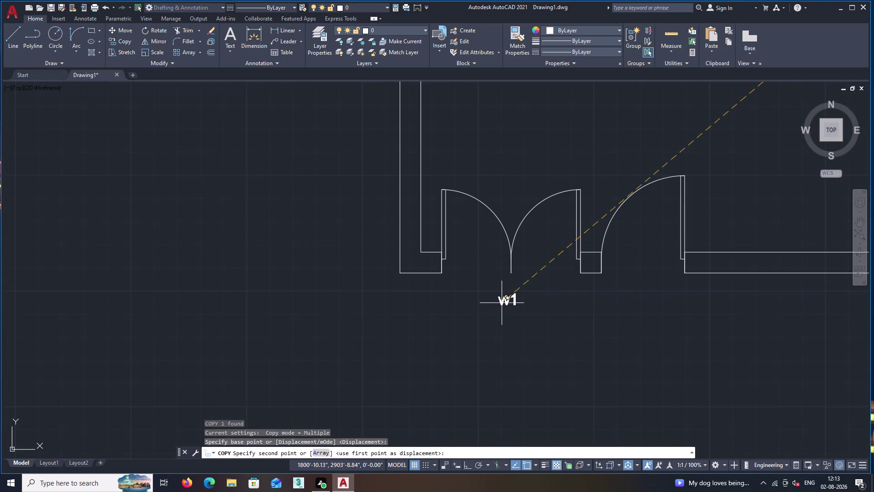
click(502, 302)
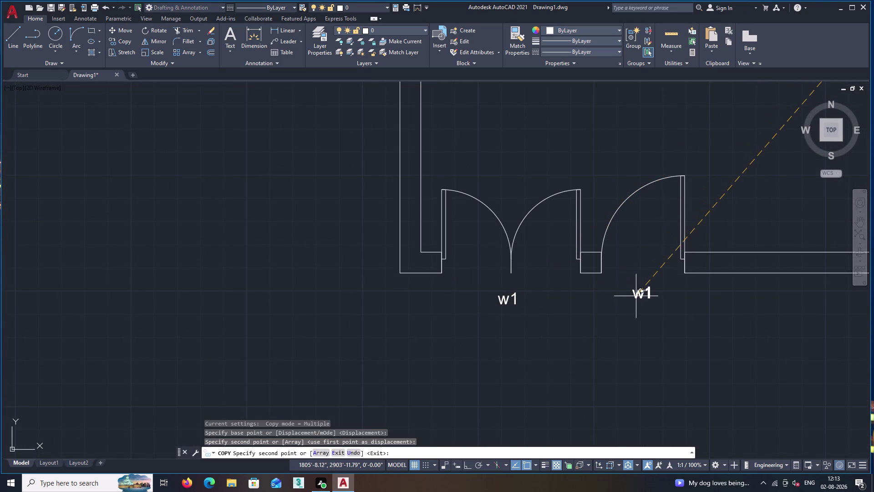
click(636, 296)
scroll(down, 3)
middle_drag(838, 327, 416, 322)
scroll(down, 3)
middle_drag(710, 322, 592, 312)
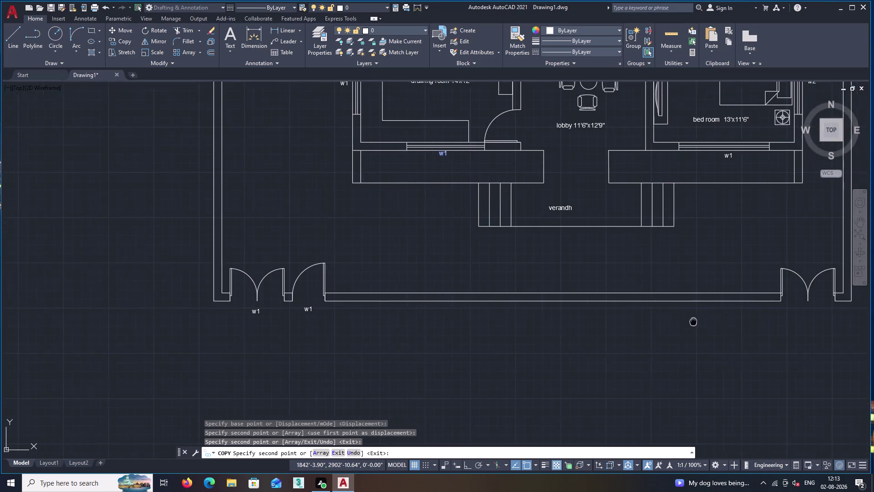
middle_drag(592, 312, 540, 309)
click(646, 303)
key(space)
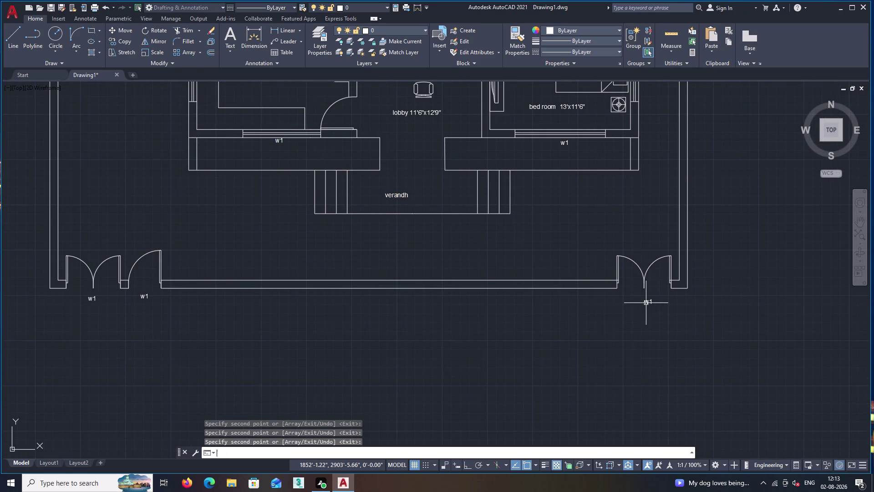
Retag the right-hand front door's w1 label as d8.
scroll(up, 3)
double_click(648, 304)
click(663, 301)
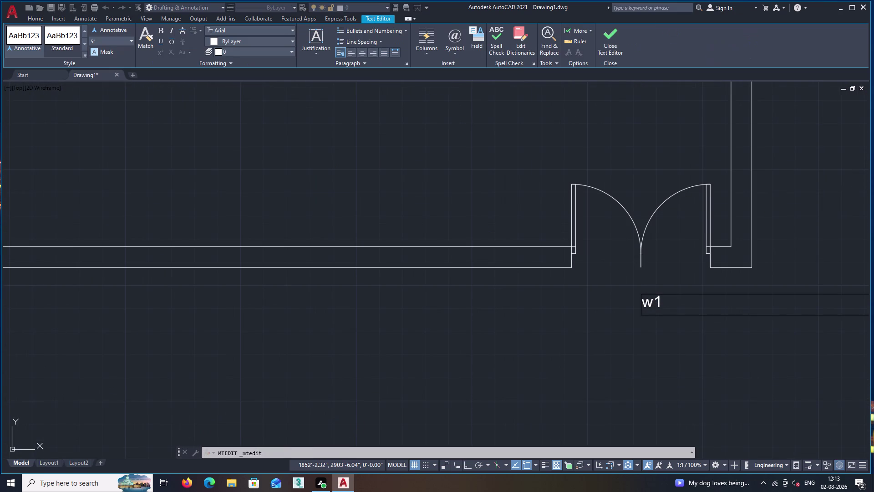
key(BackSpace)
key(BackSpace)
key(d)
key(8)
click(613, 37)
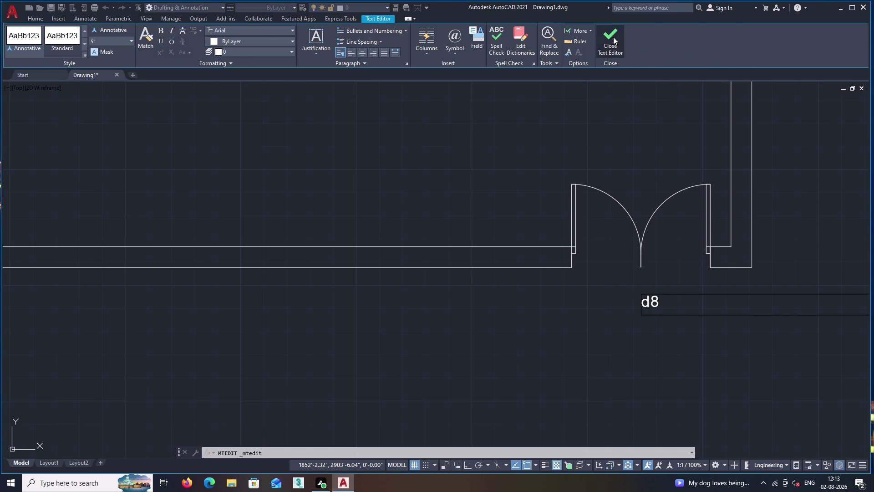
Retag the second door of the left pair from w1 to d7.
scroll(down, 3)
middle_drag(473, 251, 873, 250)
scroll(up, 3)
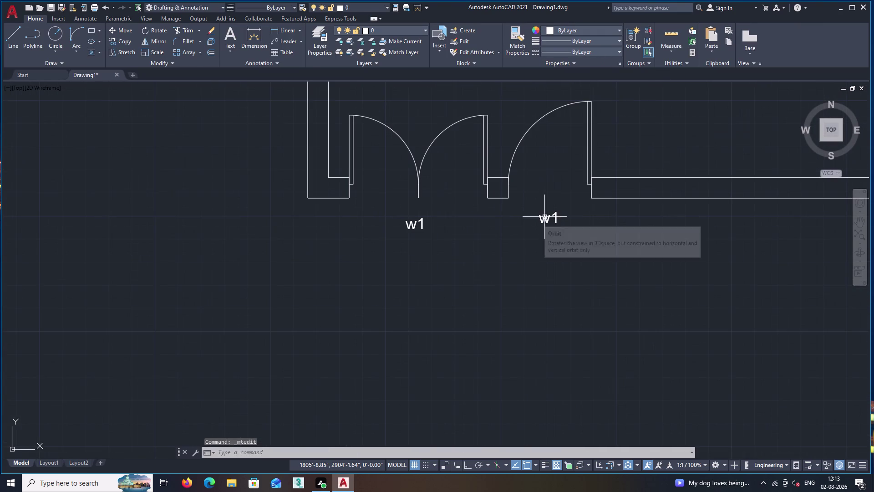
double_click(545, 216)
click(557, 219)
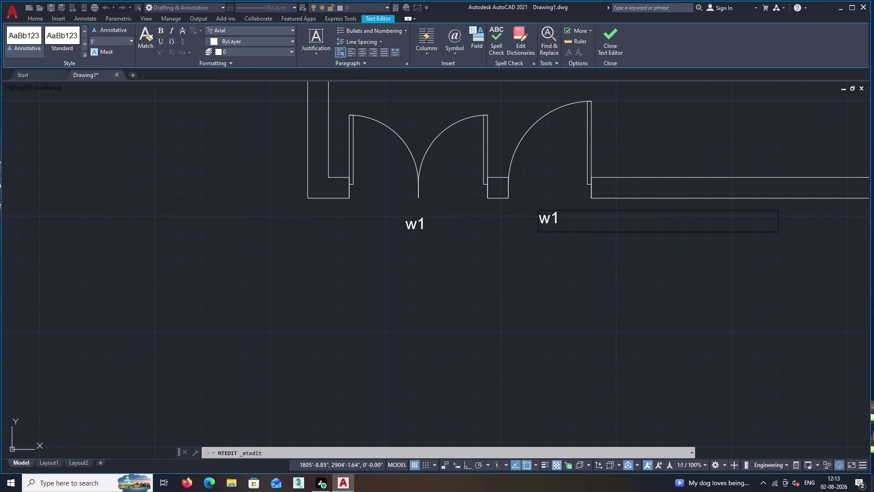
key(BackSpace)
key(BackSpace)
key(BackSpace)
key(BackSpace)
text(d)
text(7)
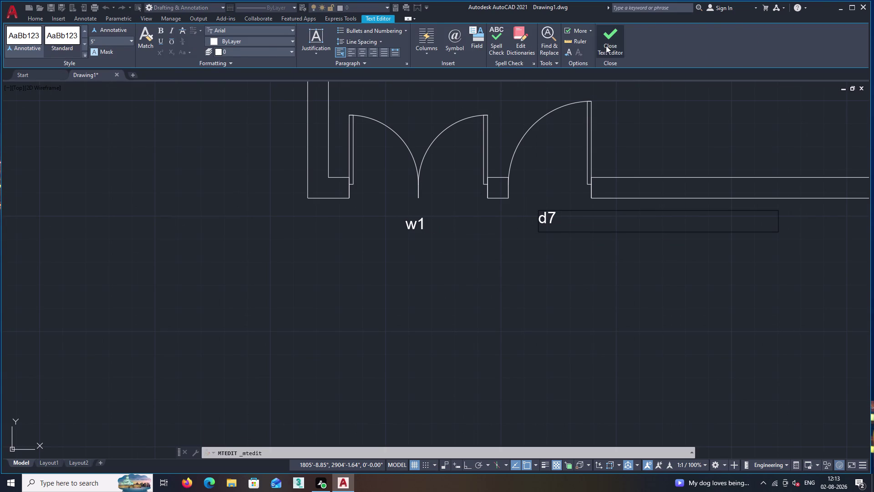
click(608, 44)
Retag the first door of the left pair from w1 to d8.
double_click(420, 222)
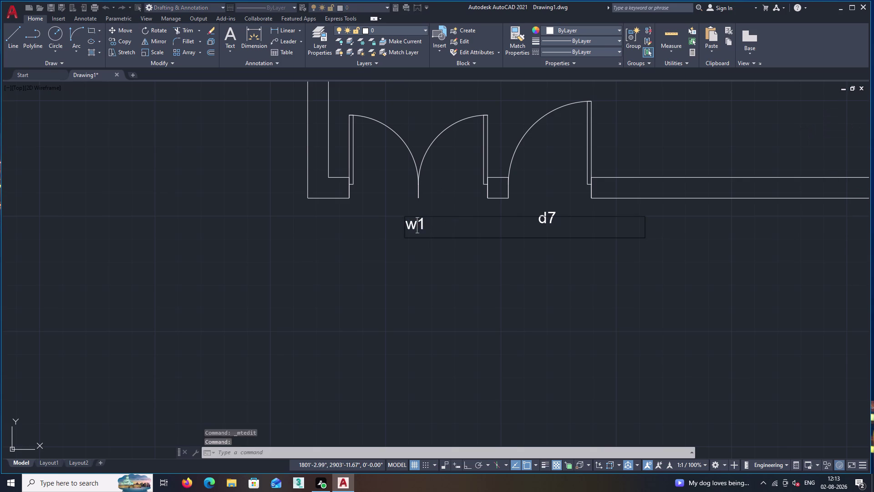
click(429, 224)
key(BackSpace)
key(BackSpace)
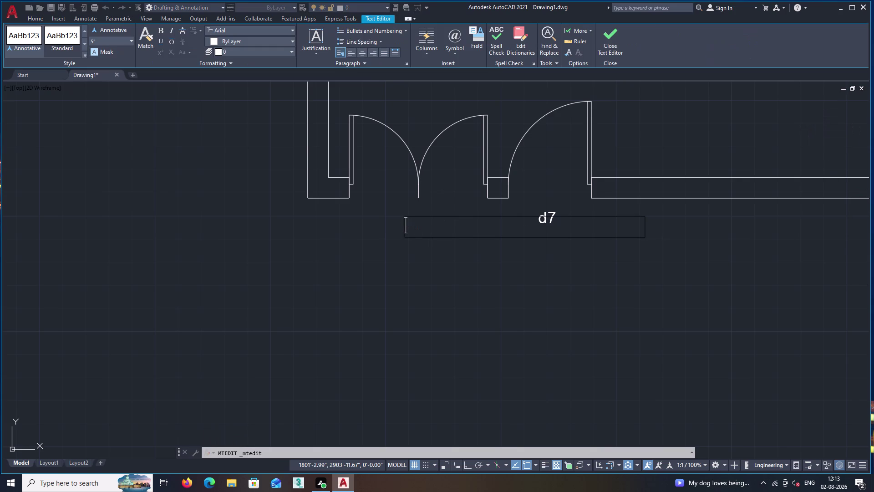
text(d8)
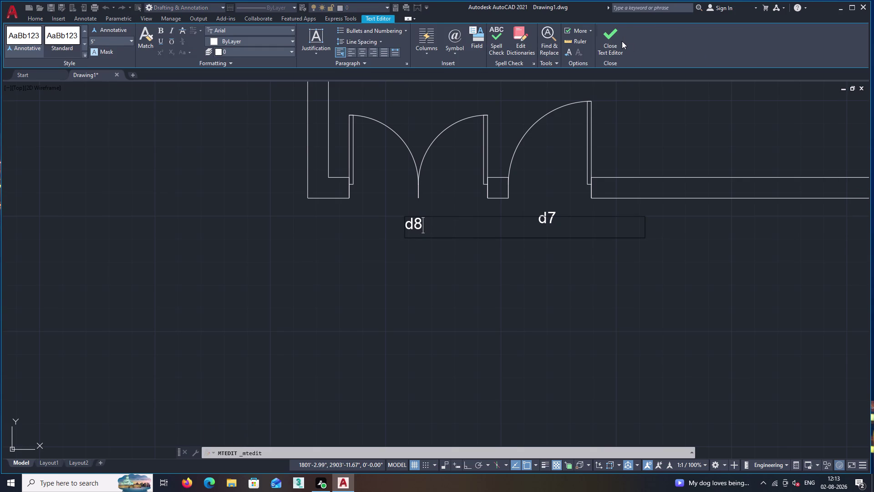
click(616, 40)
scroll(down, 3)
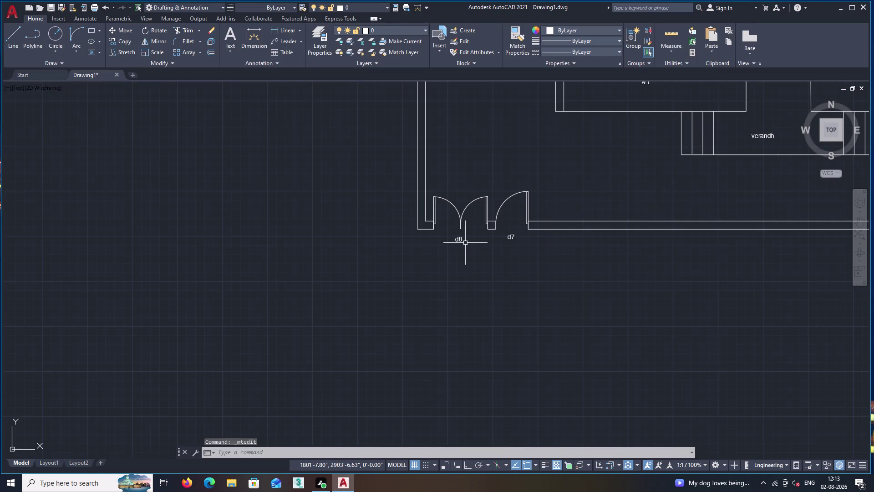
Set the d8 door label's text height to 10 inches in Properties.
click(459, 240)
text(pr)
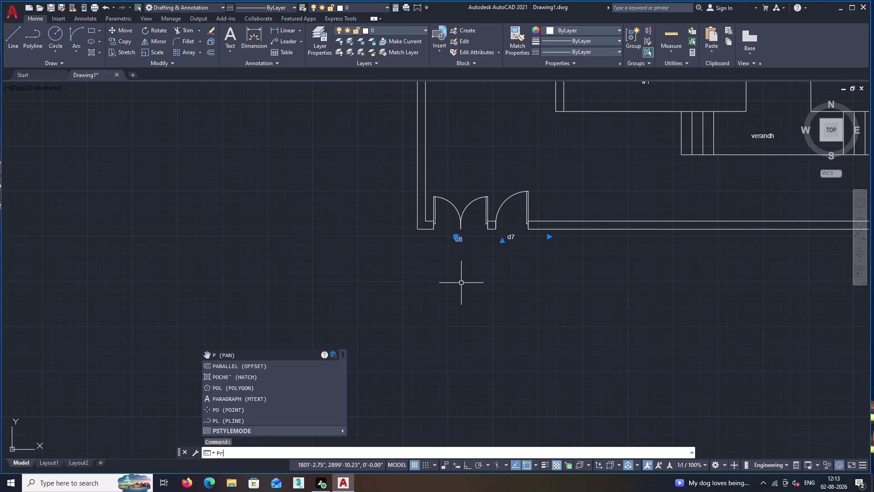
key(Return)
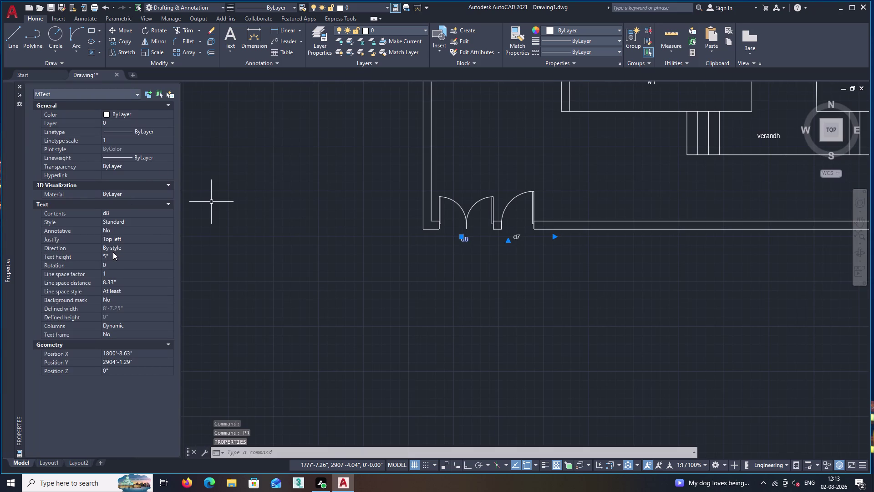
click(112, 256)
key(BackSpace)
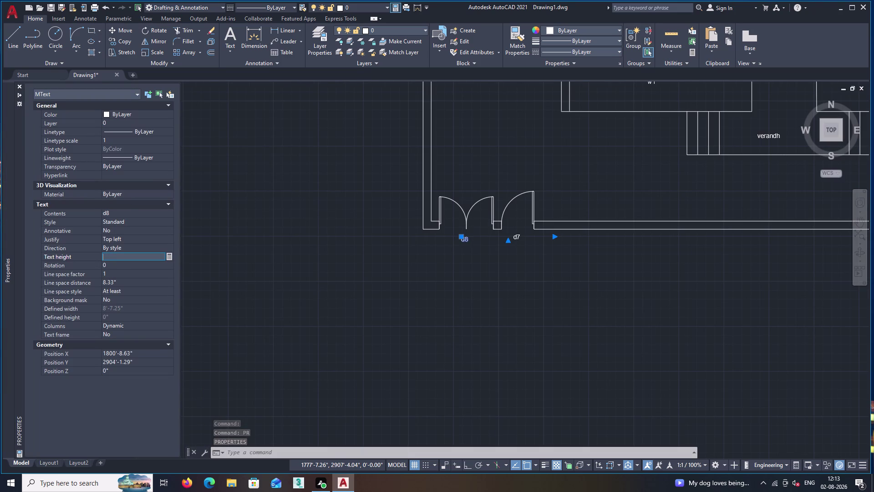
text(10)
key(shift+quotedbl)
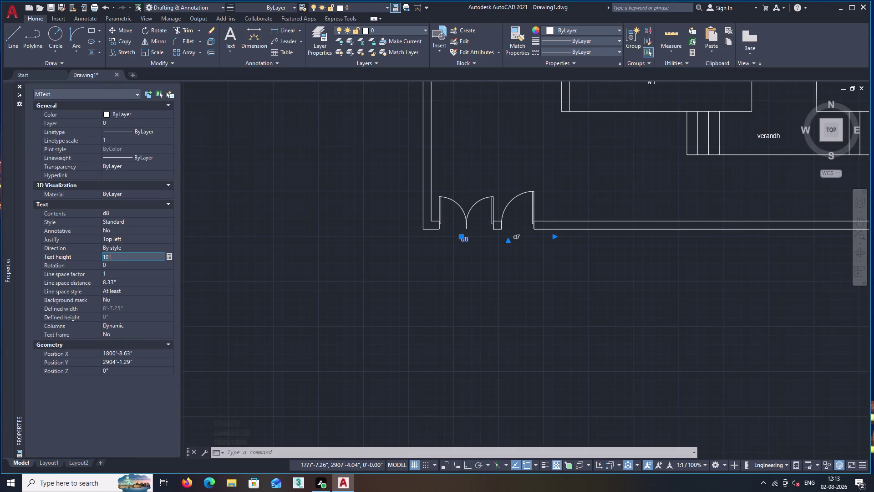
key(Return)
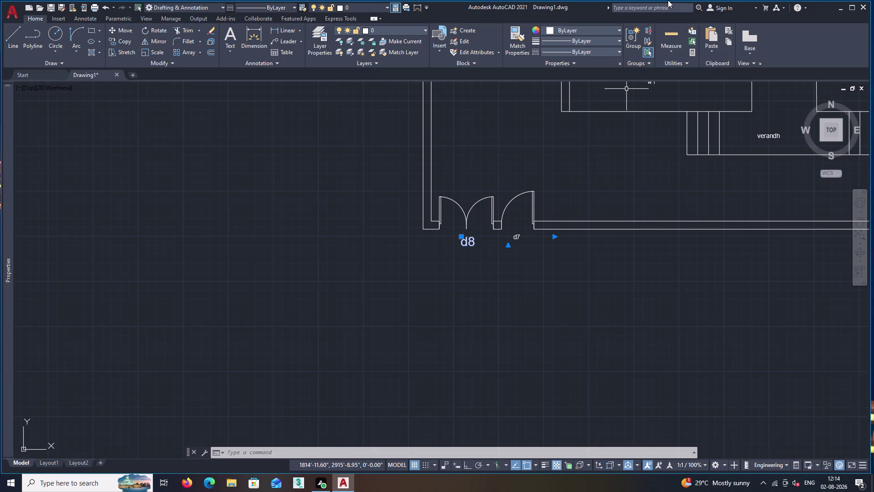
Close the Properties palette and clear the d8 label selection.
key(space)
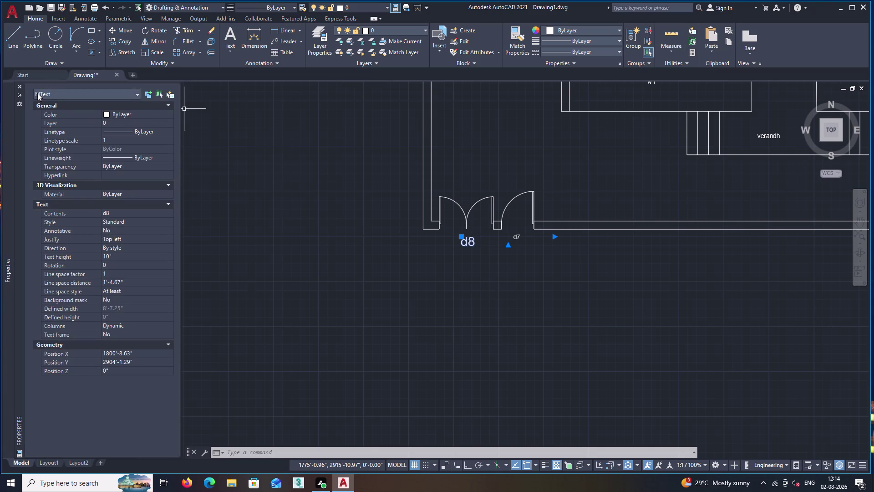
click(22, 87)
scroll(down, 3)
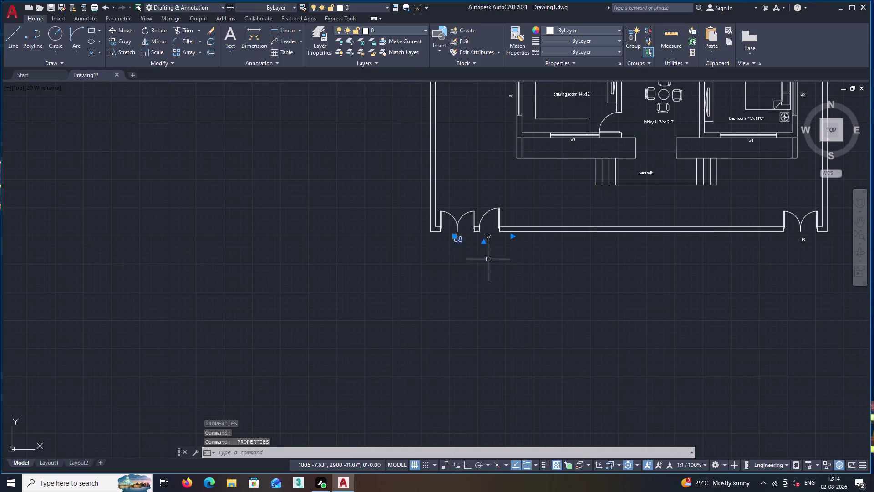
key(space)
key(Escape)
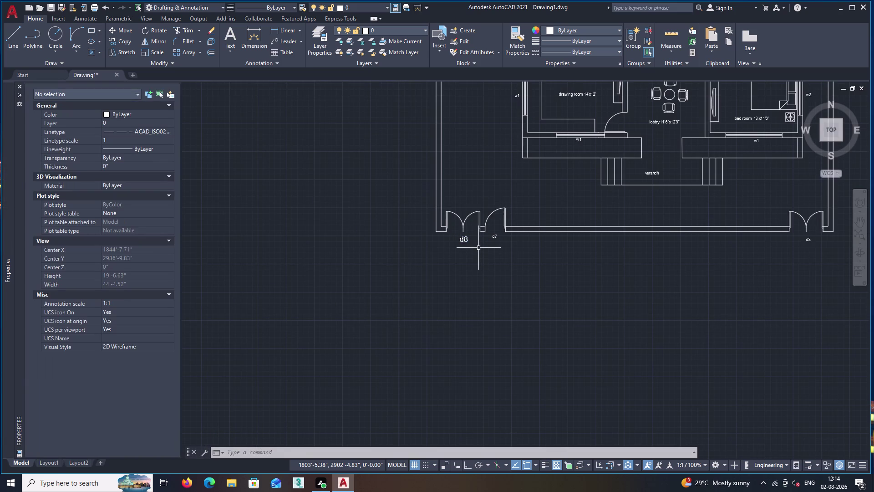
key(Escape)
scroll(up, 3)
middle_drag(596, 261, 490, 266)
Start MATCHPROP with the MA alias.
text(m)
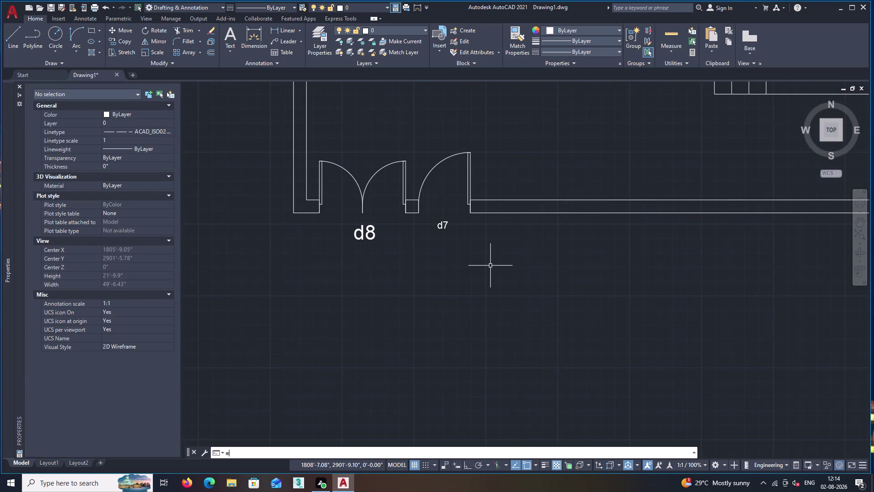
text(a)
key(Return)
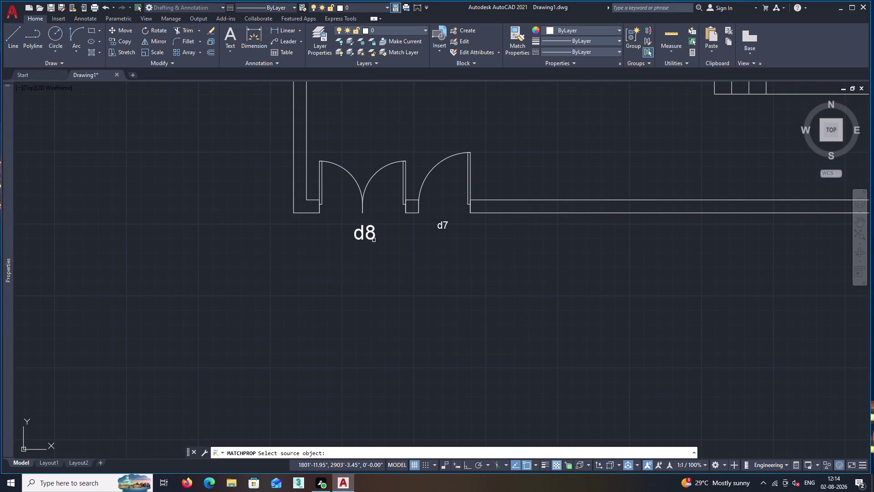
Match d8's formatting onto d7, the right d8, two w1 tags, and the verandh, lobby and bed room labels.
click(366, 237)
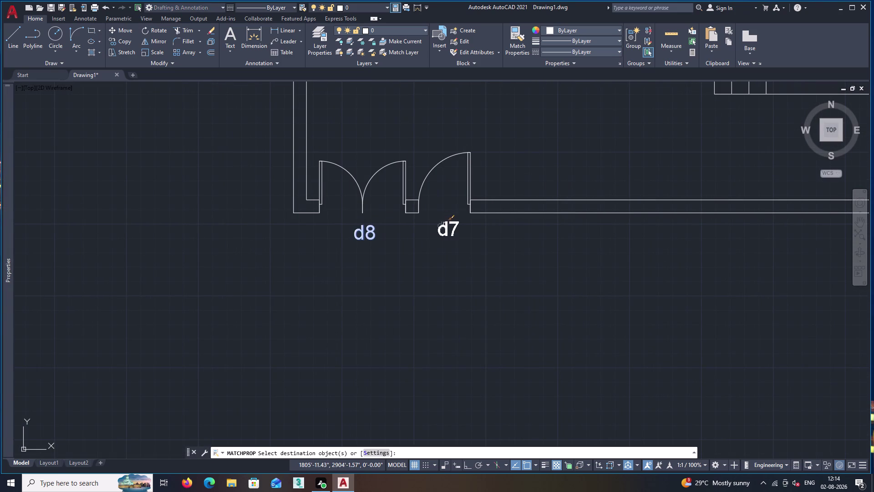
click(445, 225)
scroll(down, 3)
middle_drag(729, 266, 538, 271)
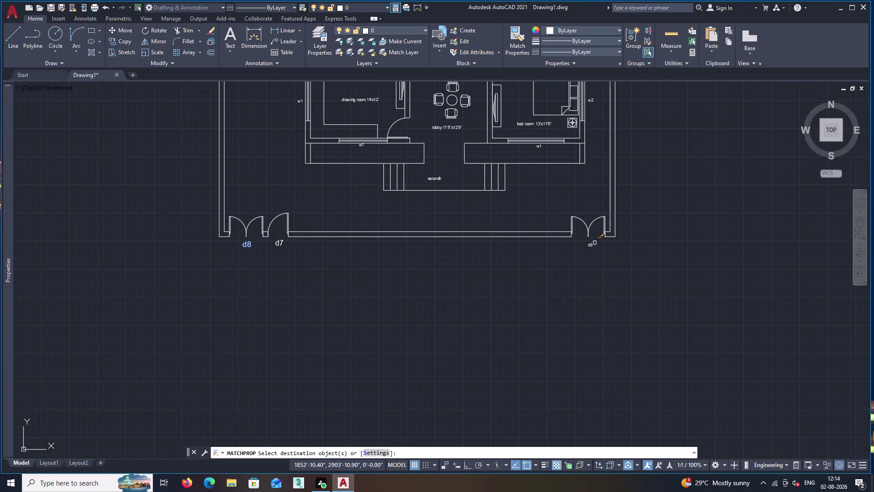
click(591, 243)
click(541, 146)
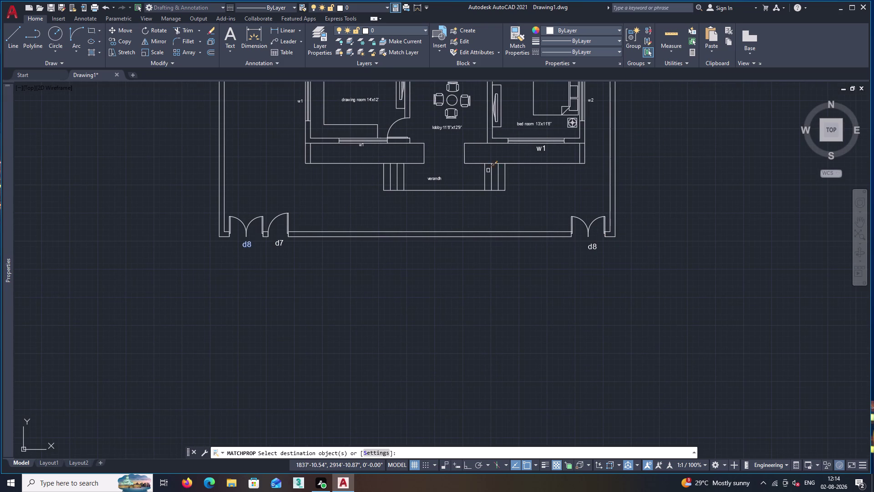
click(433, 178)
click(361, 146)
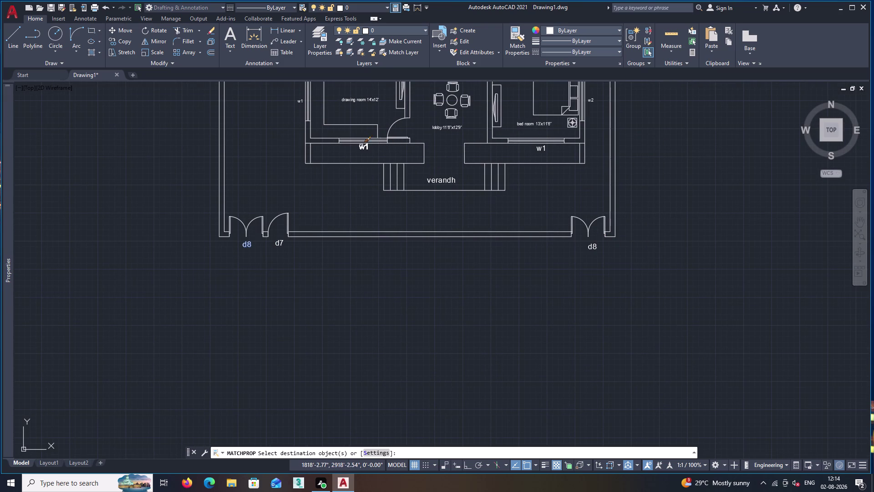
click(452, 127)
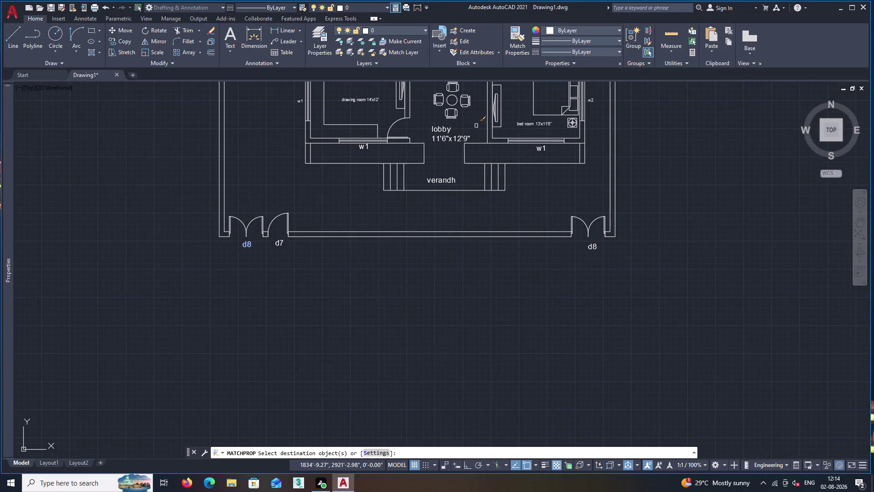
click(539, 125)
scroll(down, 3)
middle_drag(529, 131, 531, 213)
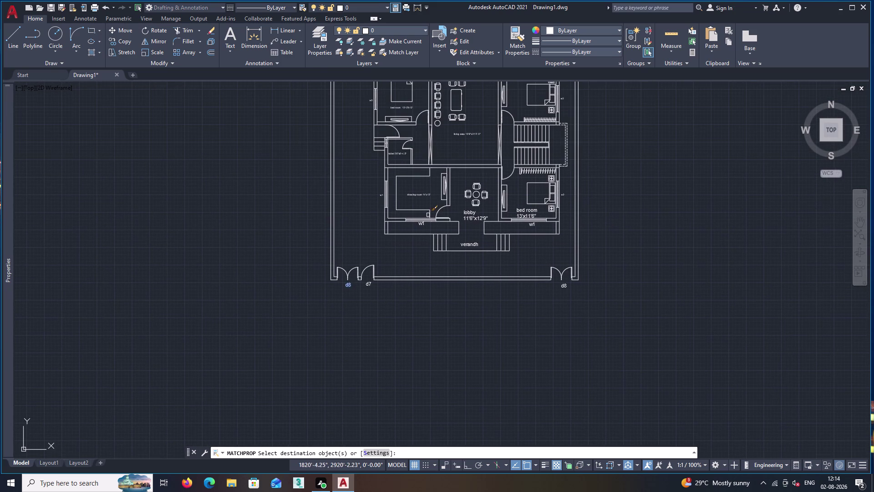
Apply it to the drawing room, toilet, three bed room, kitchen and living area labels.
click(415, 193)
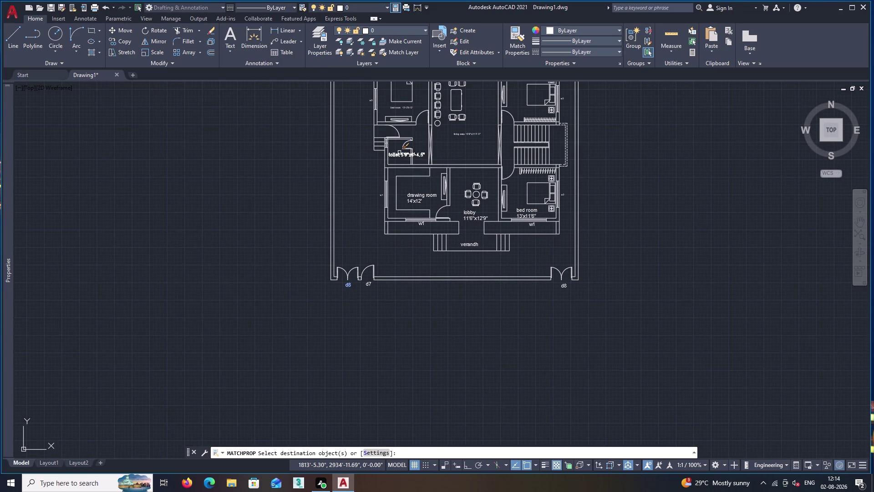
click(399, 153)
middle_drag(403, 136, 418, 217)
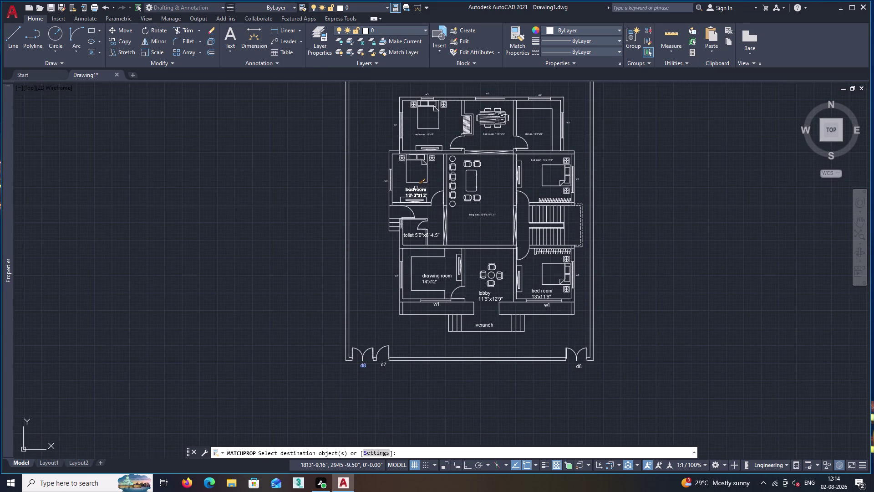
click(416, 189)
click(425, 133)
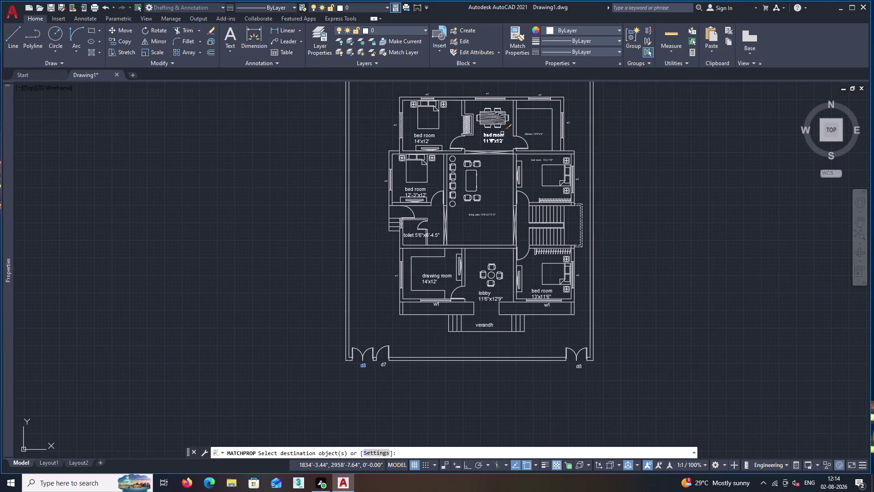
click(502, 134)
click(536, 135)
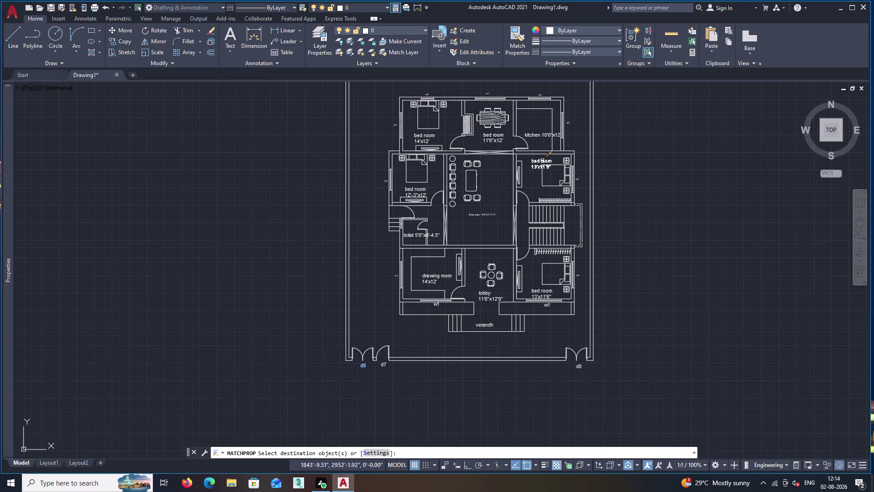
click(543, 161)
click(486, 215)
Enlarge the w2 window tags beside the bed room, beside the kitchen and above the kitchen.
middle_drag(590, 216, 553, 183)
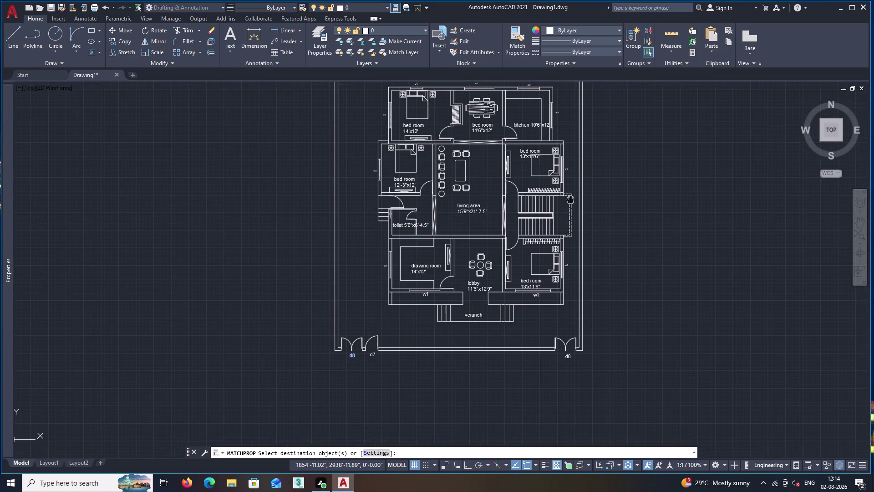
scroll(up, 3)
click(542, 244)
scroll(down, 3)
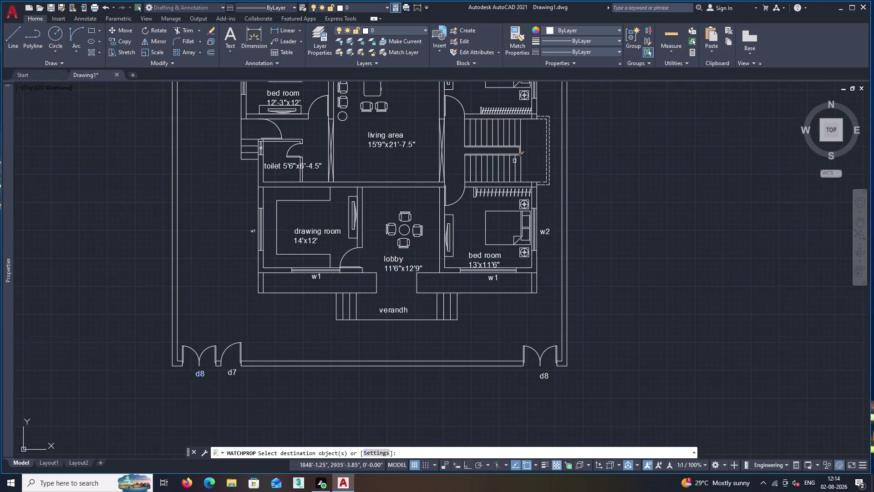
middle_drag(515, 161, 516, 265)
scroll(down, 3)
scroll(up, 3)
click(536, 208)
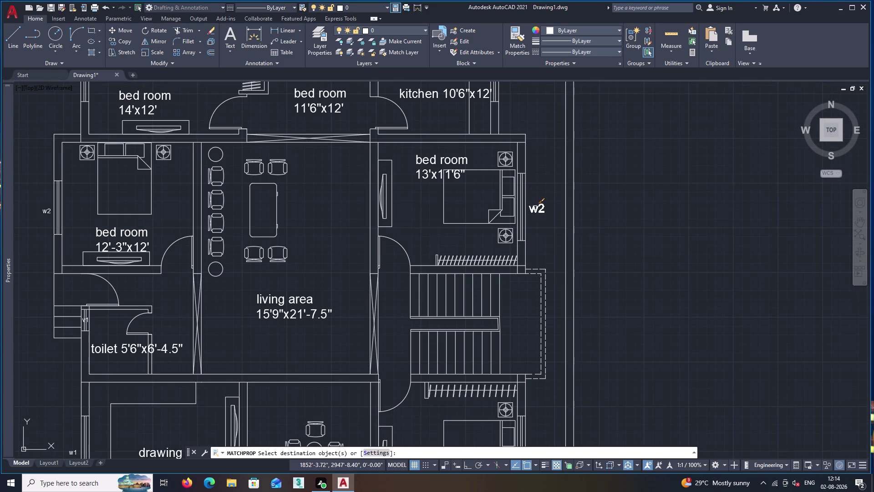
middle_drag(510, 187, 575, 342)
click(574, 221)
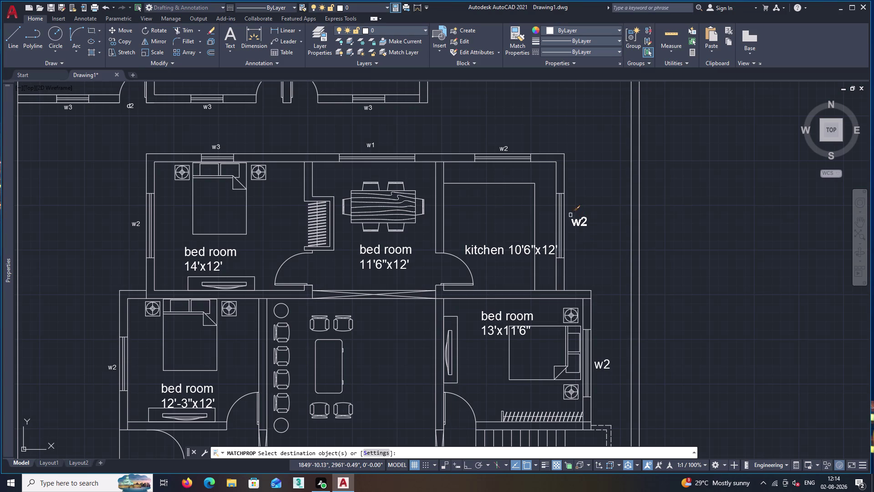
click(503, 146)
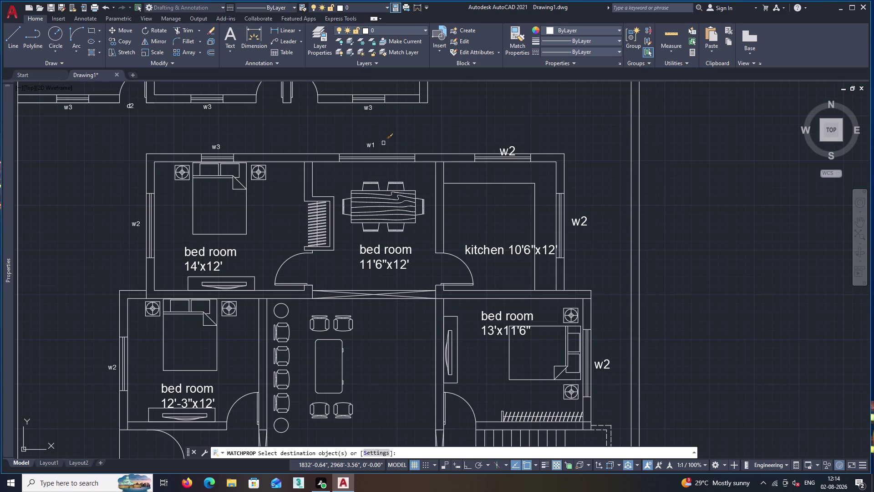
Enlarge the w1 tag above the dining room, three w3 tags and two more w2 tags.
click(369, 143)
click(368, 108)
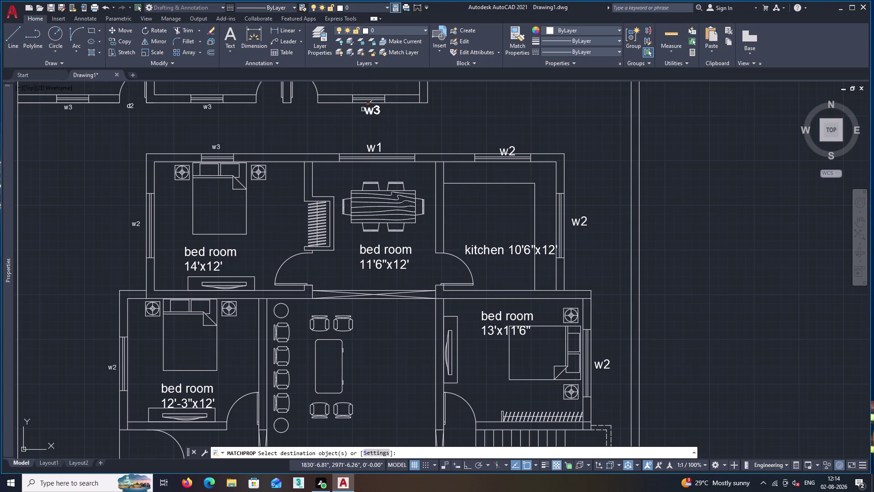
click(203, 109)
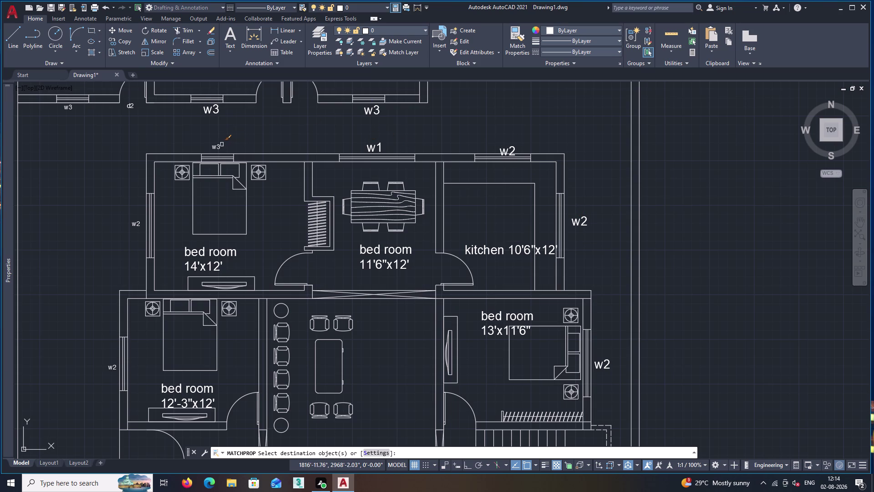
click(219, 144)
middle_drag(322, 239, 606, 215)
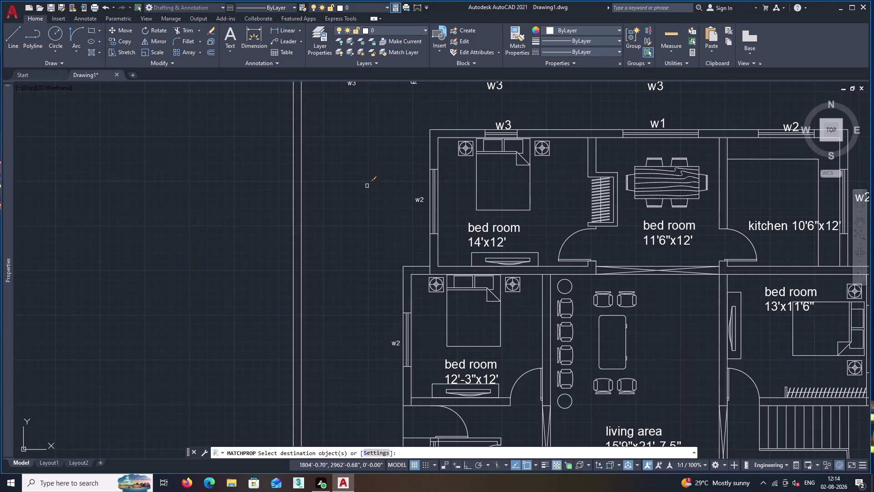
click(421, 199)
middle_drag(415, 285, 522, 214)
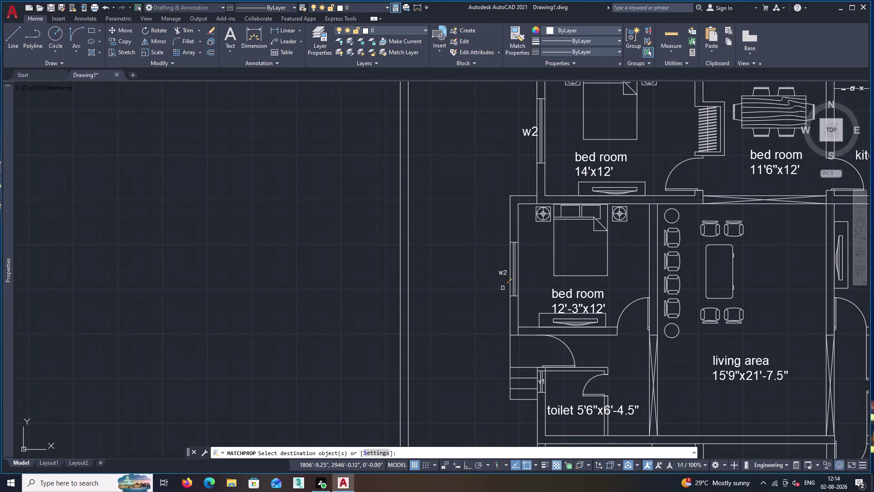
click(503, 275)
Enlarge the top outer rooms' w3 and d2 tags and their room labels.
scroll(down, 3)
middle_drag(489, 193, 498, 250)
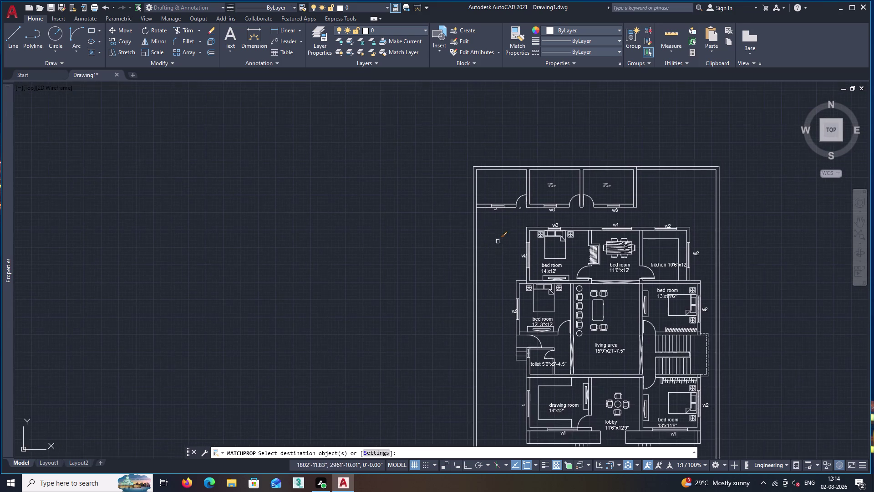
scroll(up, 3)
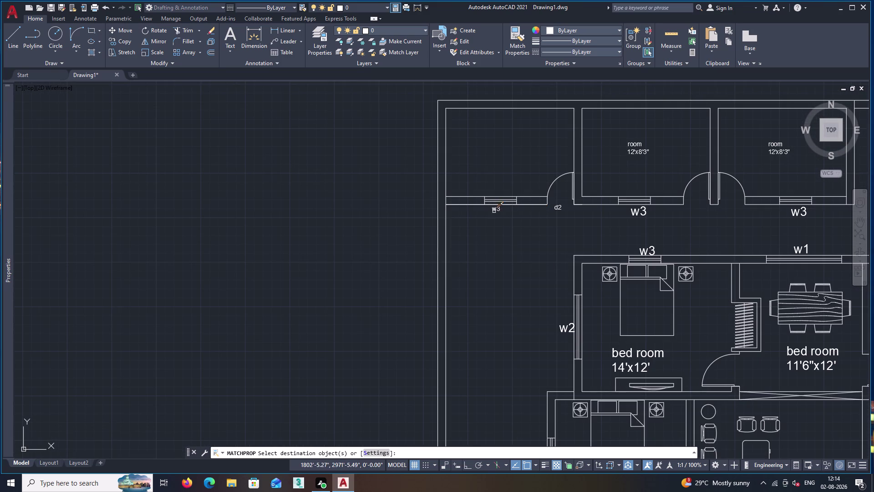
click(497, 212)
click(561, 210)
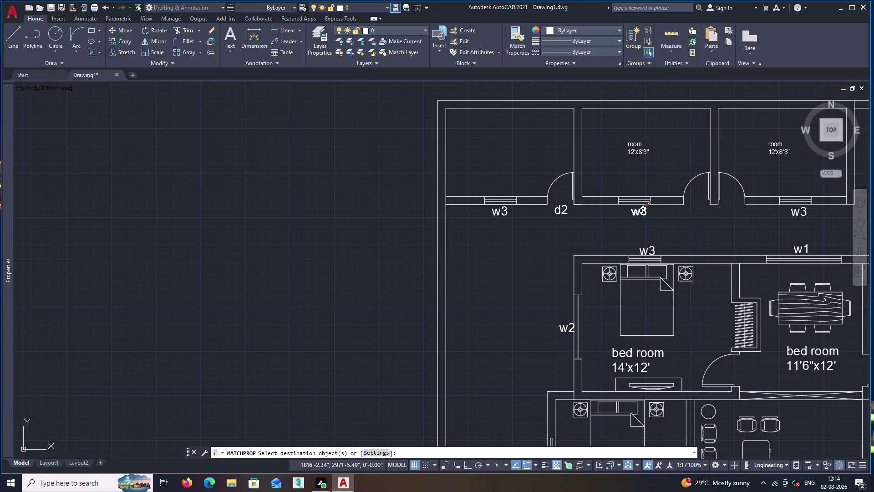
click(642, 211)
click(638, 146)
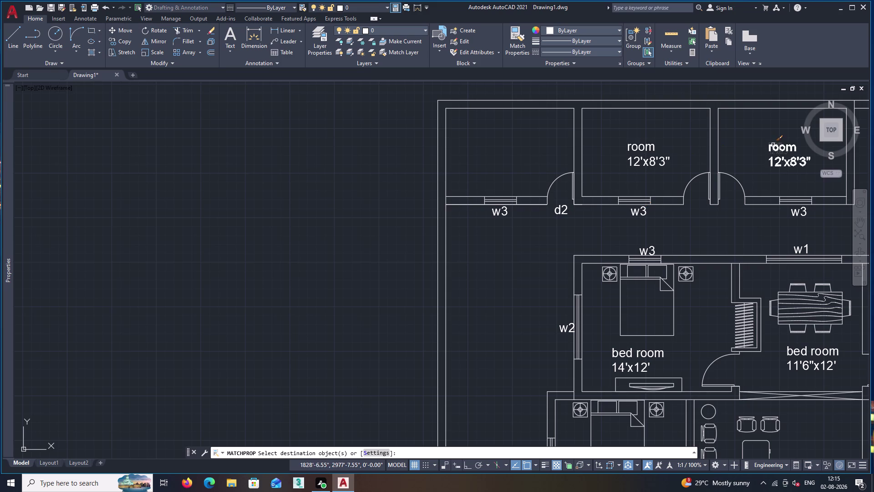
click(773, 145)
Pan down to the toilet area and match the v1 label's formatting.
scroll(down, 3)
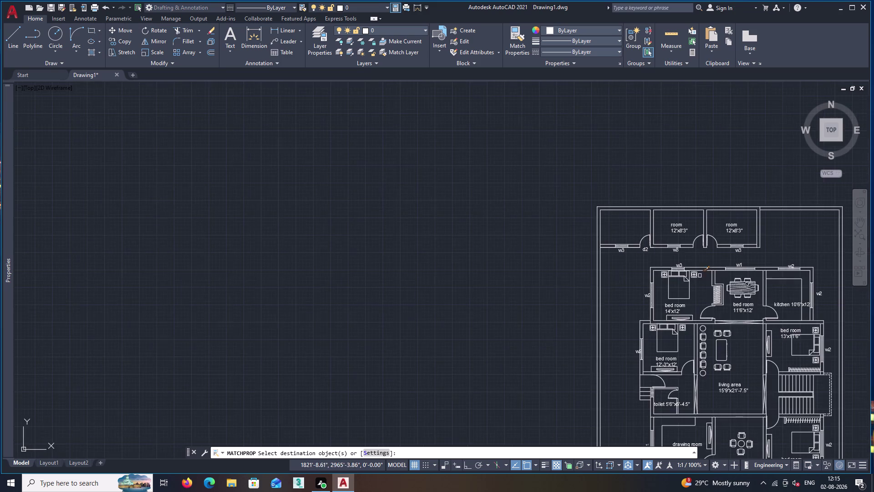
middle_drag(784, 328, 598, 200)
scroll(up, 3)
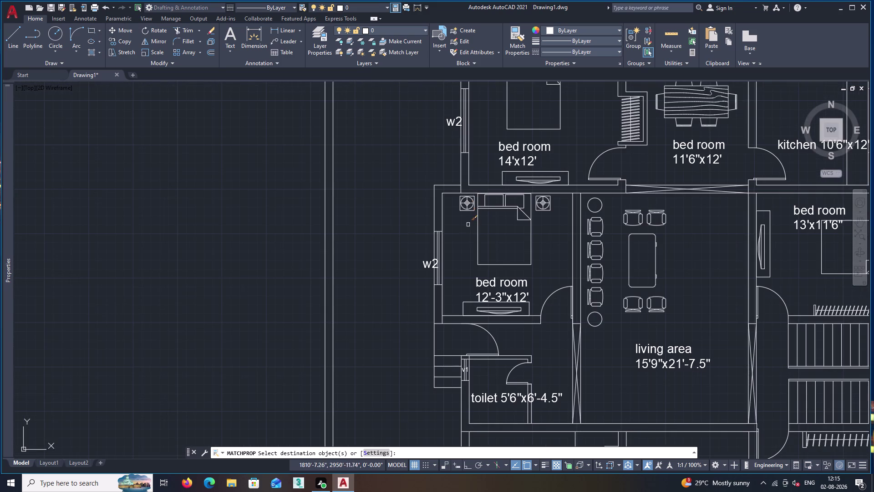
middle_drag(475, 128, 468, 270)
middle_drag(478, 287, 514, 135)
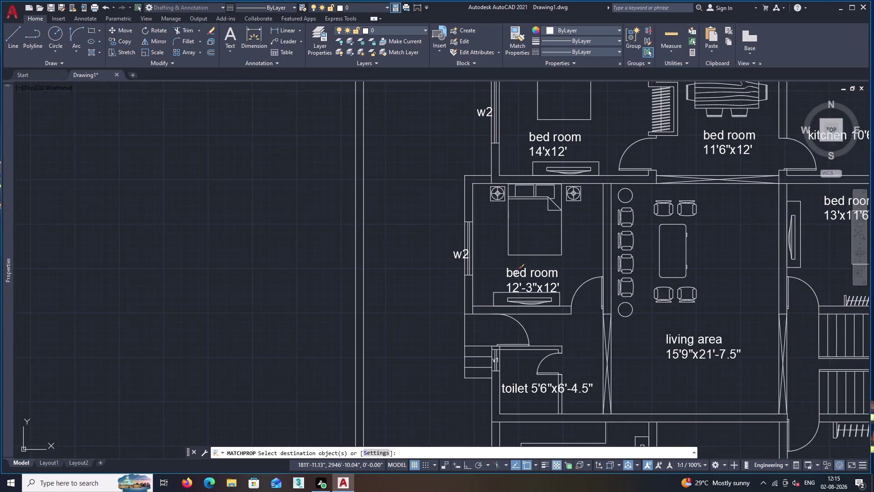
middle_drag(528, 321, 487, 188)
scroll(up, 3)
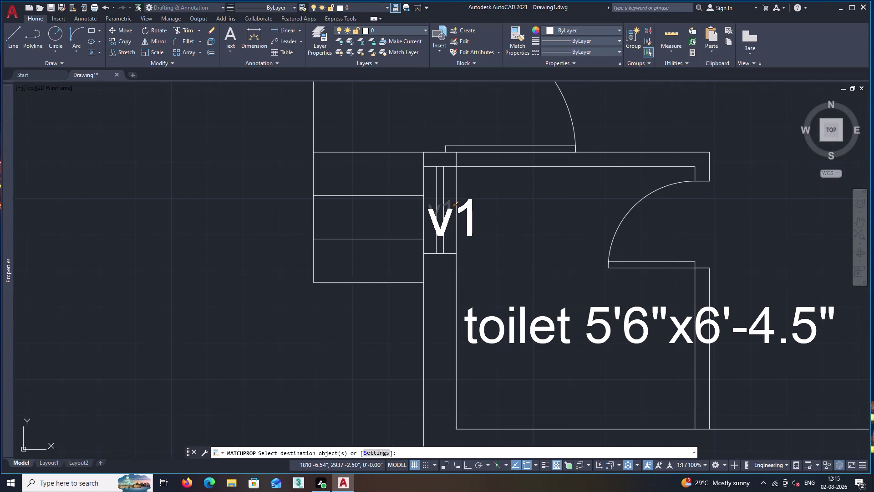
click(449, 211)
scroll(down, 3)
middle_drag(635, 295, 556, 247)
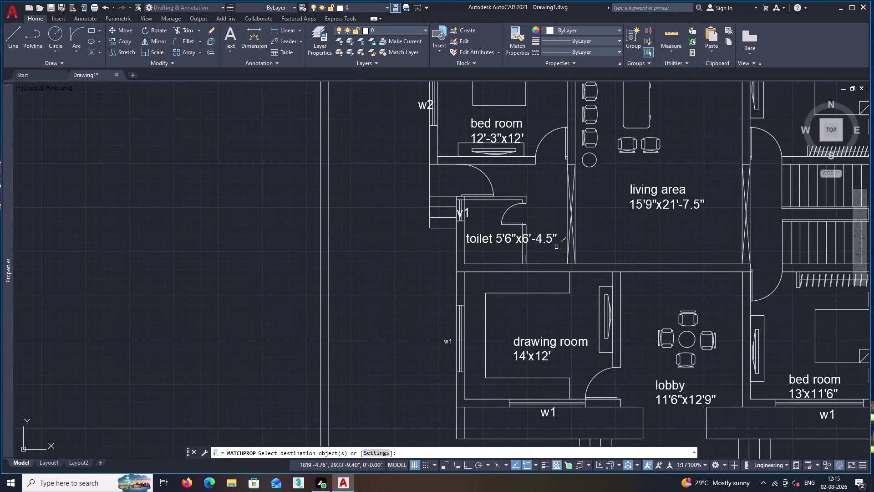
End MATCHPROP and move the toilet label's 5'6"x6'-4.5" size onto a new line.
key(space)
double_click(550, 240)
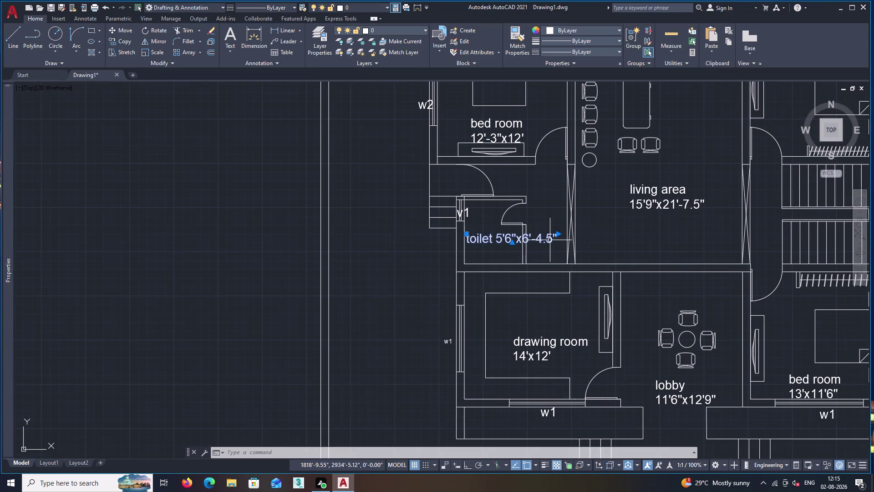
click(494, 239)
key(Return)
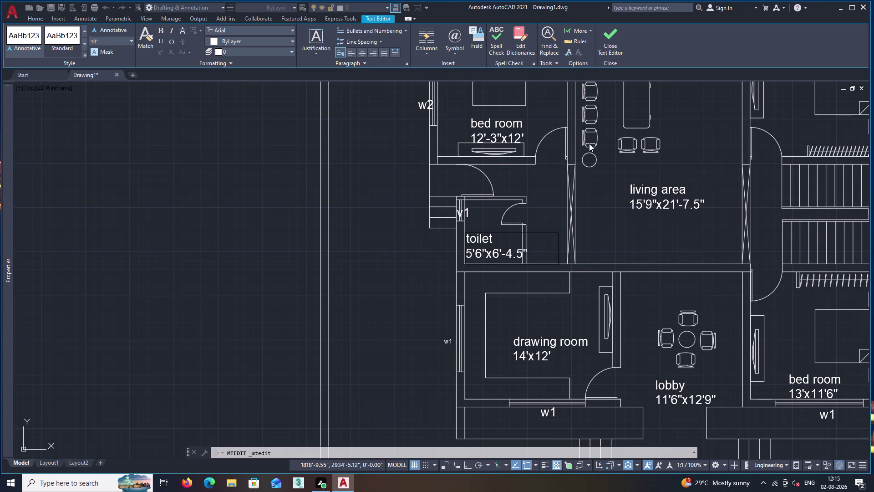
click(614, 33)
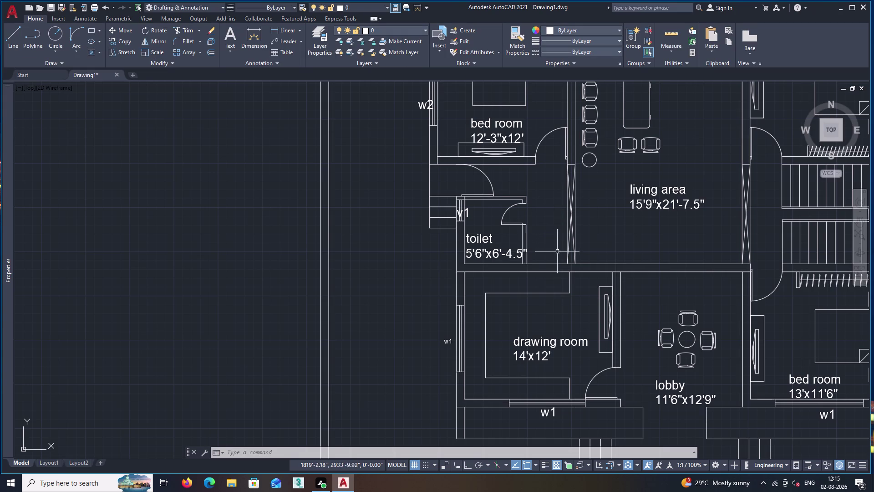
scroll(down, 3)
Add a 58'-4.76" linear dimension between the plot boundary's top-left and top-right corners.
middle_drag(754, 354, 619, 252)
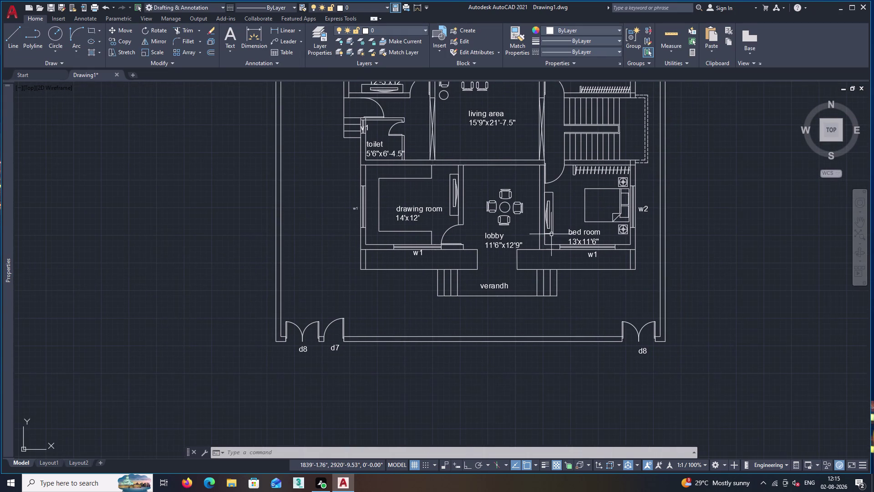
middle_drag(555, 220, 556, 336)
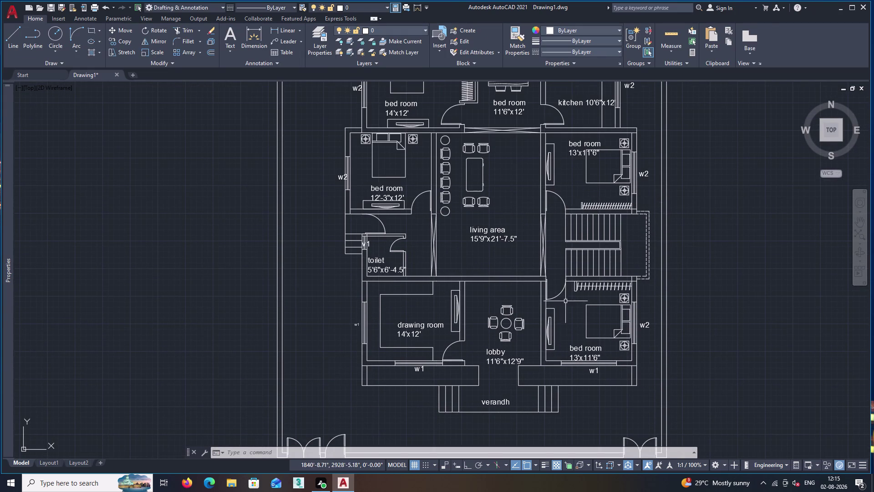
scroll(up, 3)
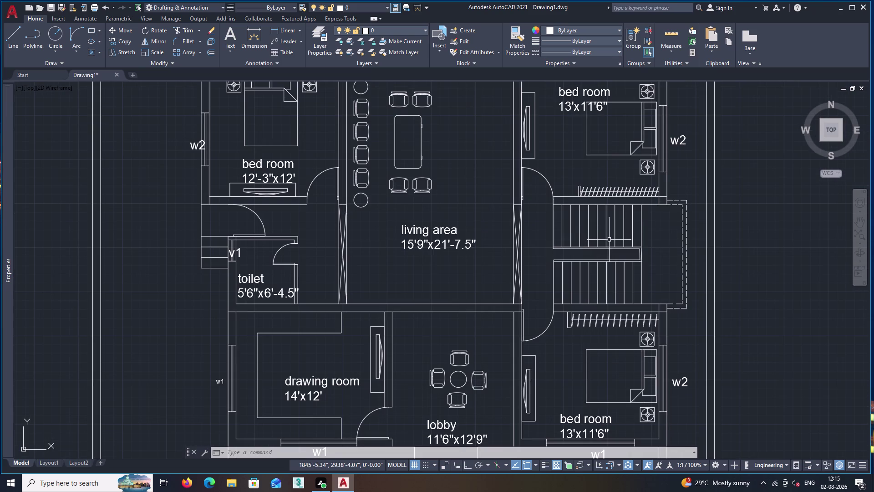
click(294, 30)
click(298, 30)
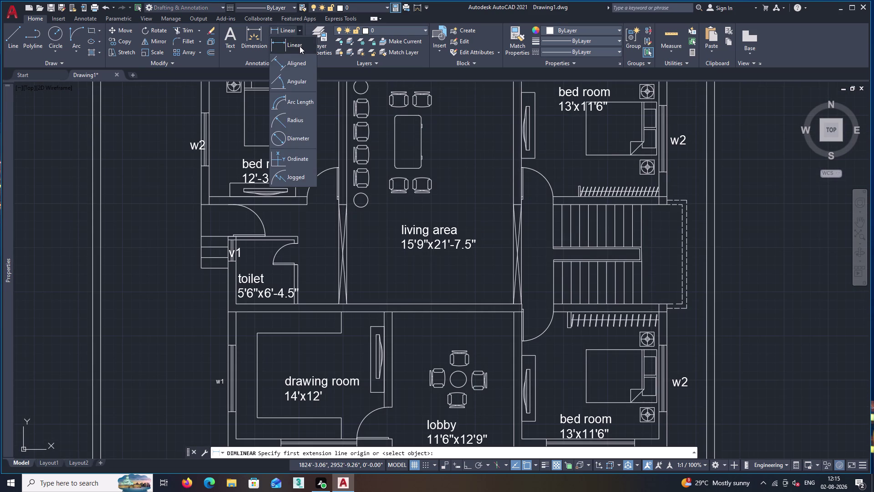
click(299, 46)
scroll(down, 3)
middle_drag(354, 158, 406, 299)
scroll(up, 3)
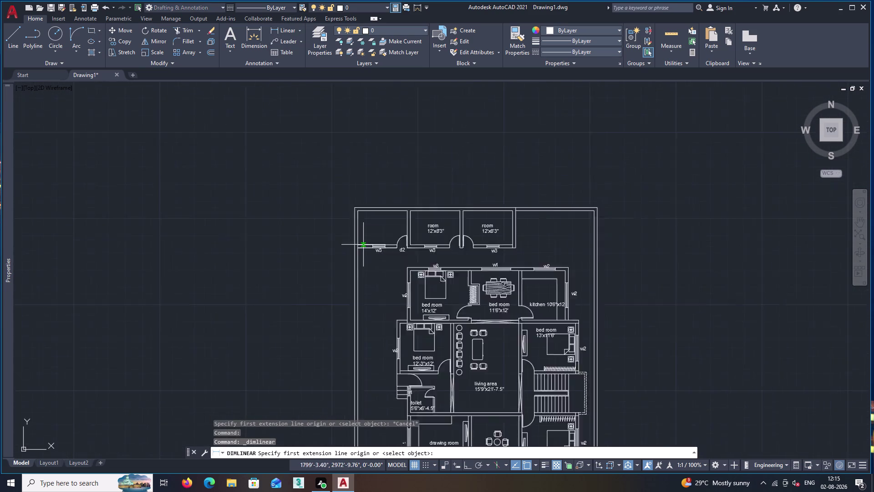
click(349, 186)
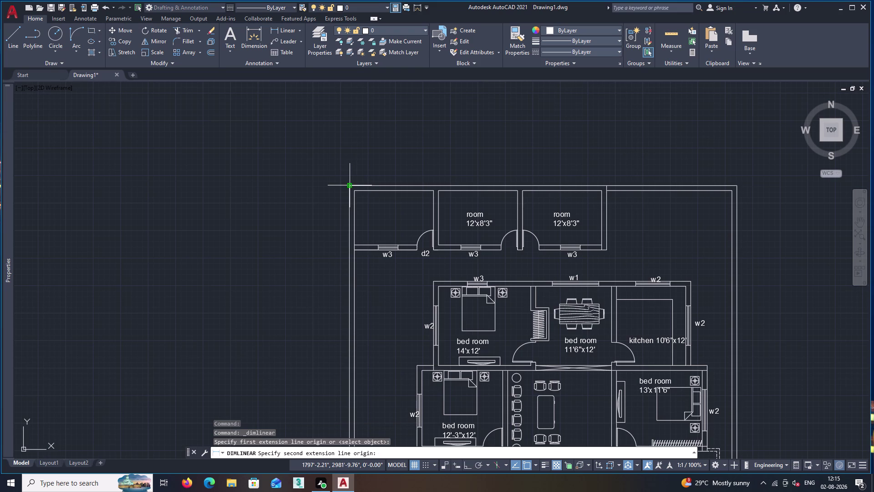
click(735, 186)
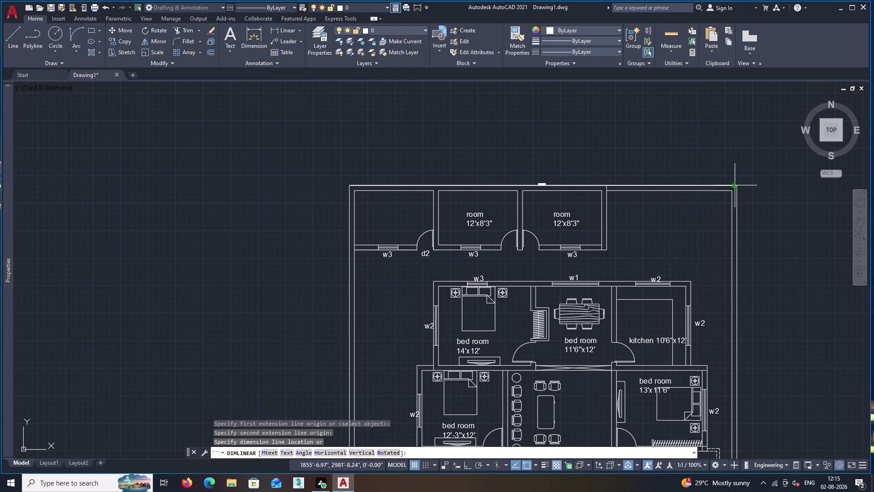
click(734, 167)
scroll(up, 3)
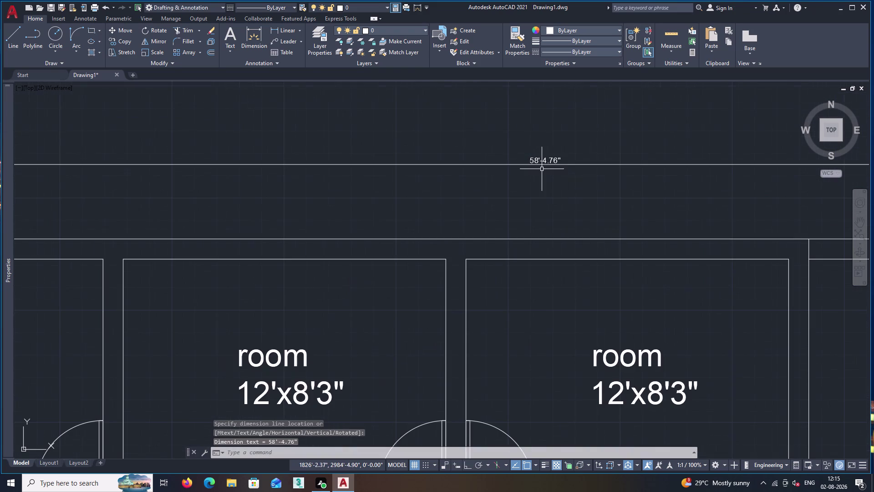
Try matching properties onto the 58'-4.76" dimension with MA, then cancel.
text(ma)
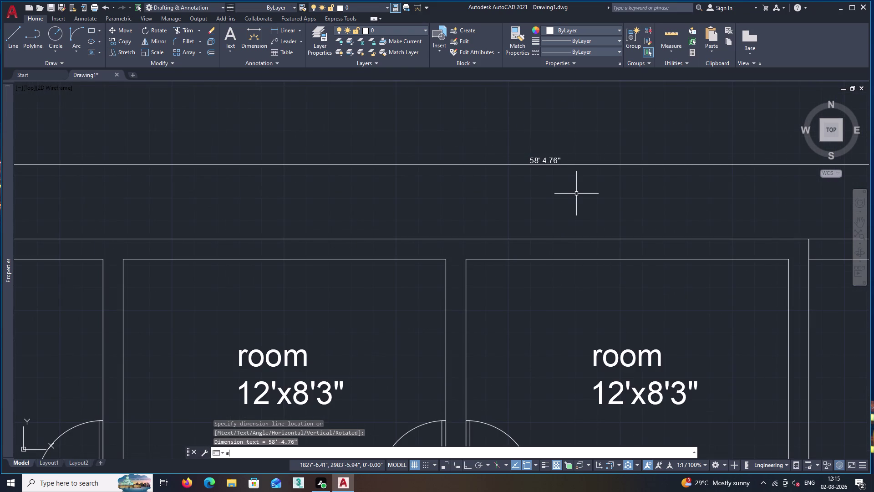
key(Return)
click(605, 352)
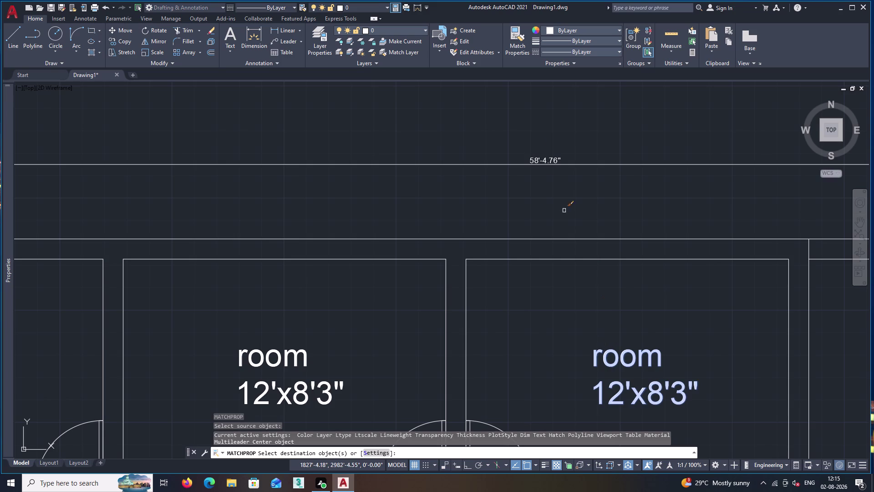
click(542, 163)
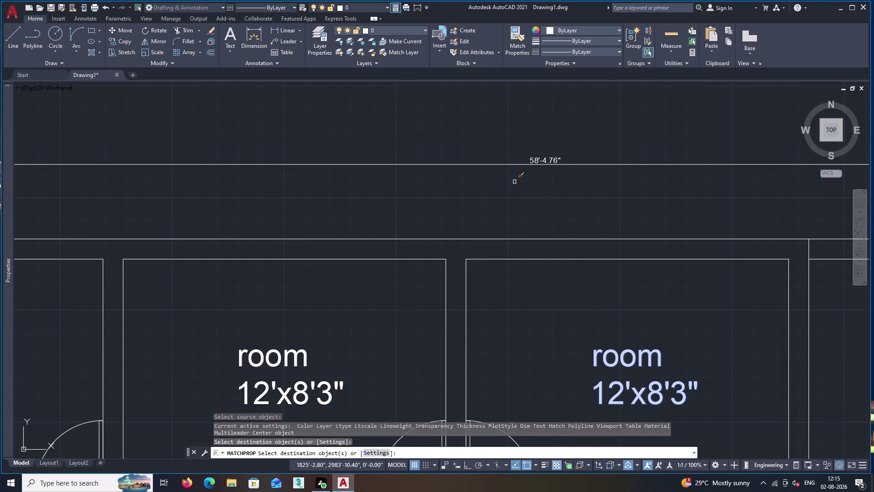
click(535, 163)
key(Escape)
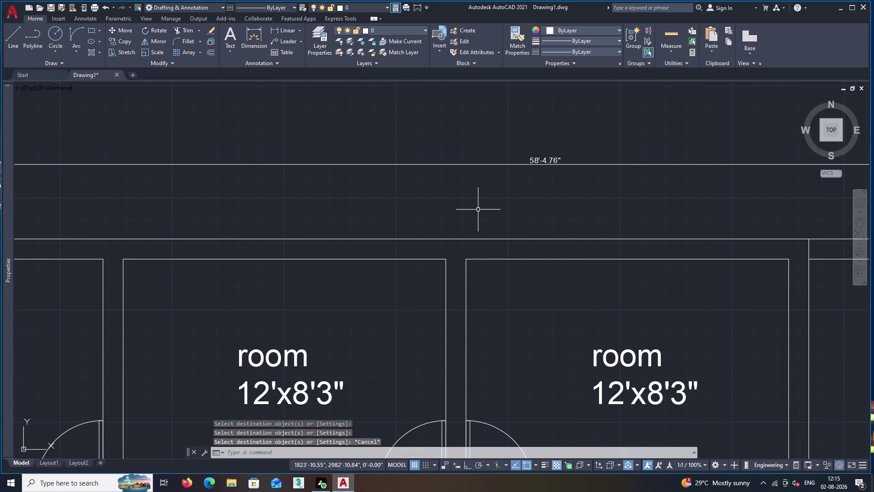
Set the ISO-25 dimension style's text height to 10".
key(d)
key(Return)
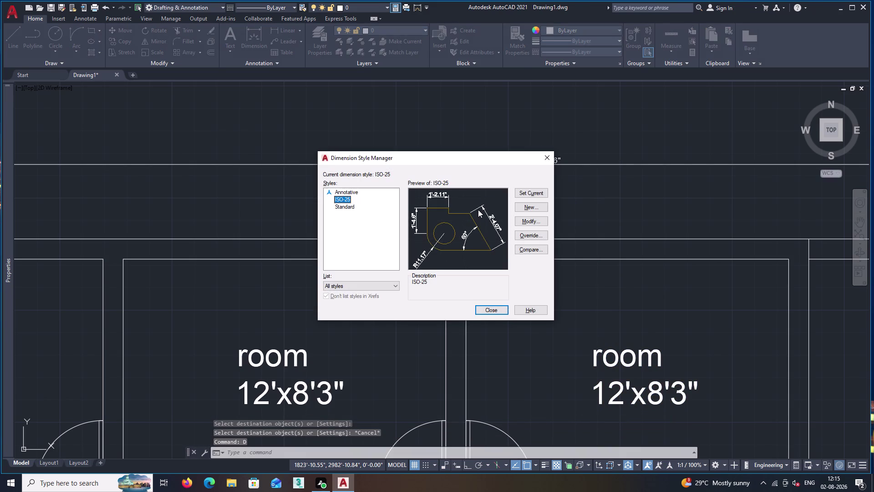
click(537, 218)
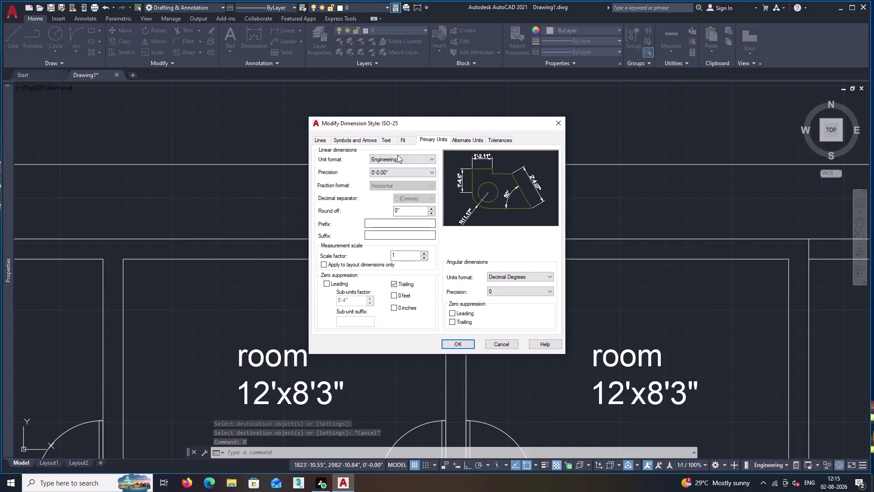
click(393, 143)
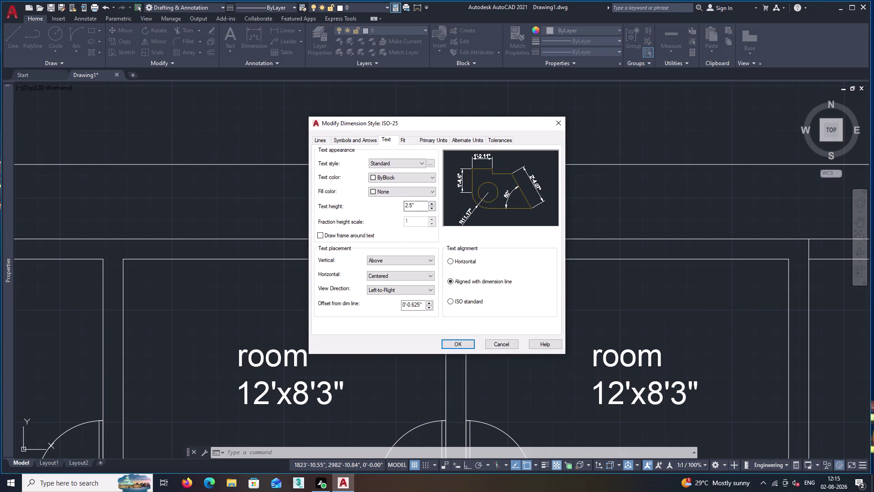
click(422, 205)
key(BackSpace)
key(BackSpace)
key(BackSpace)
text(10)
key(shift+quotedbl)
Set ISO-25 arrow size to 10", then make ISO-25 the current style.
click(349, 140)
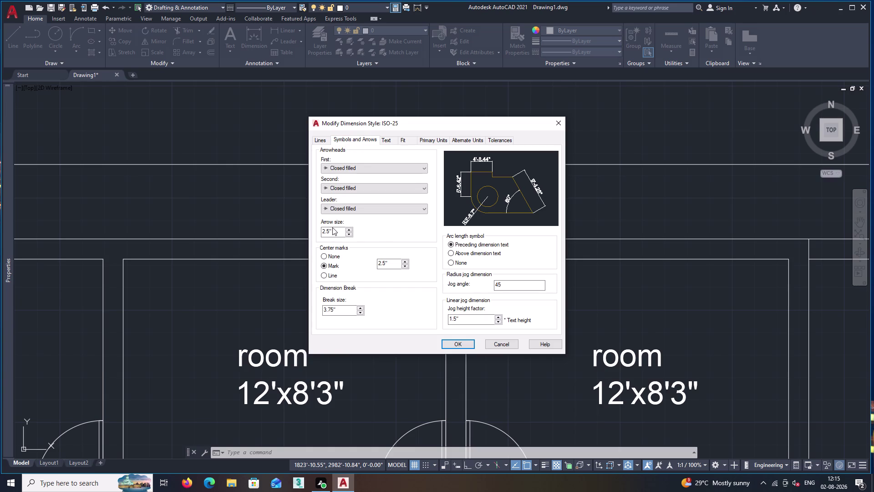
click(334, 229)
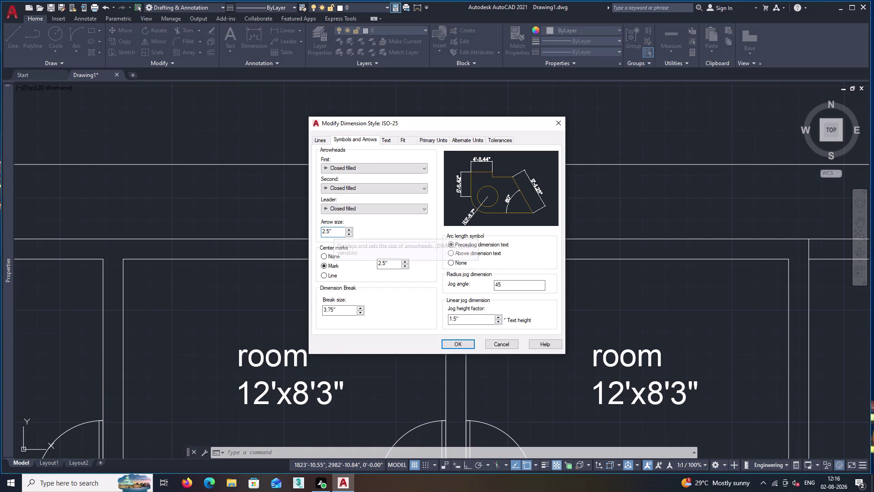
key(BackSpace)
key(BackSpace)
key(BackSpace)
text(10)
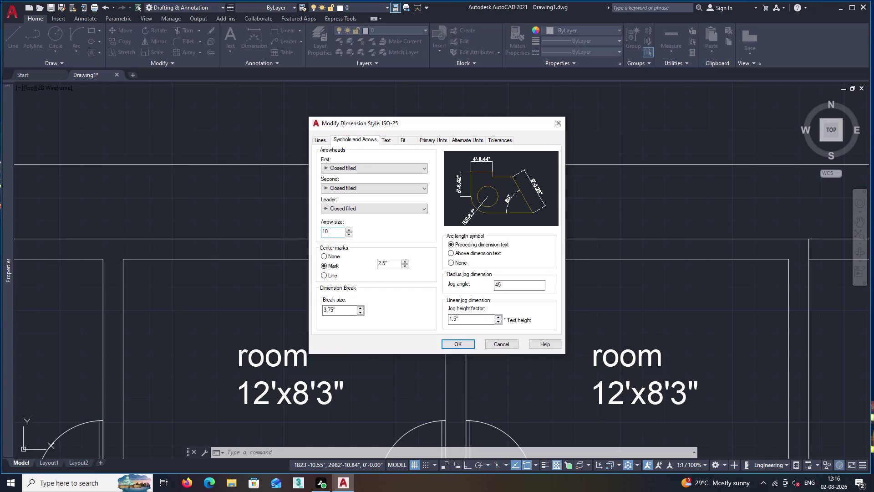
key(shift+quotedbl)
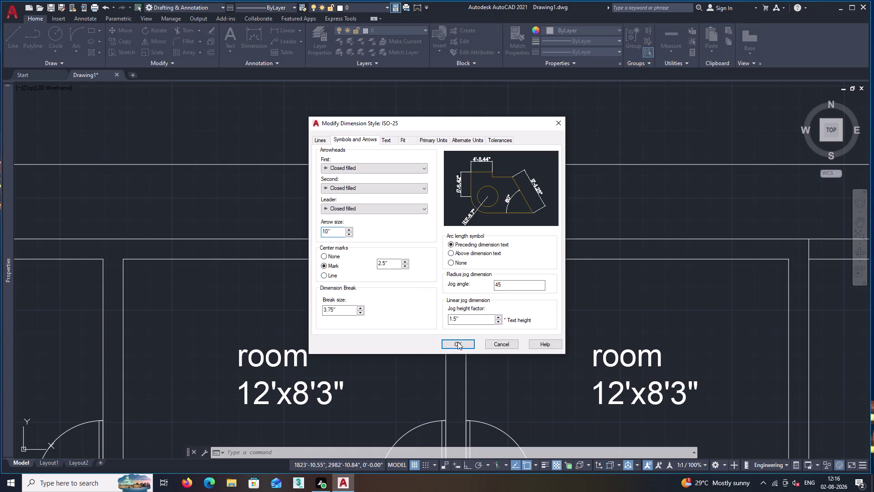
click(458, 342)
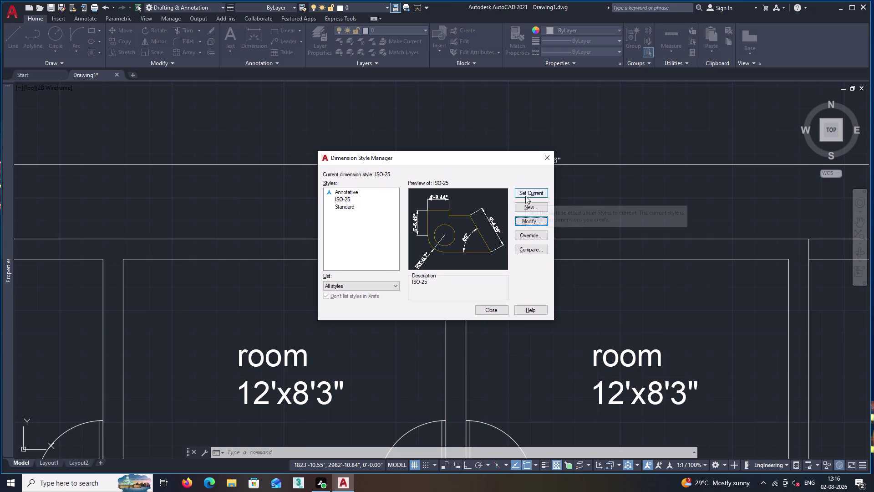
click(528, 195)
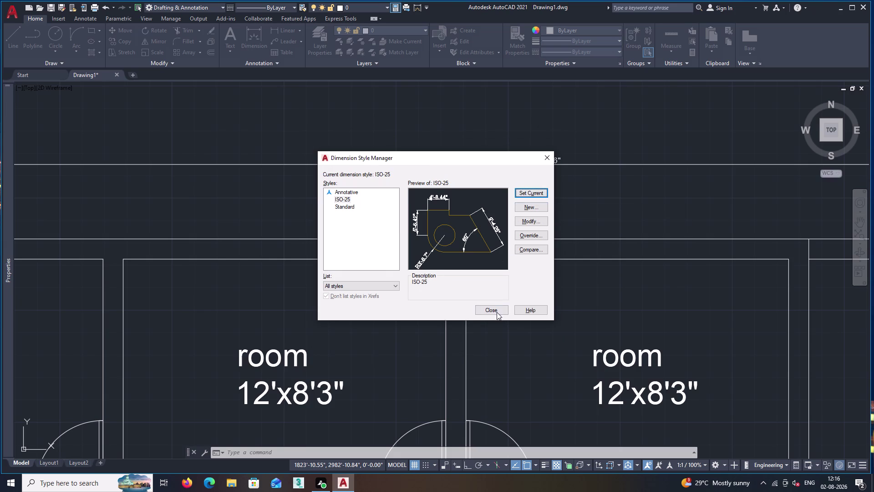
click(495, 310)
scroll(down, 3)
middle_drag(570, 348, 561, 336)
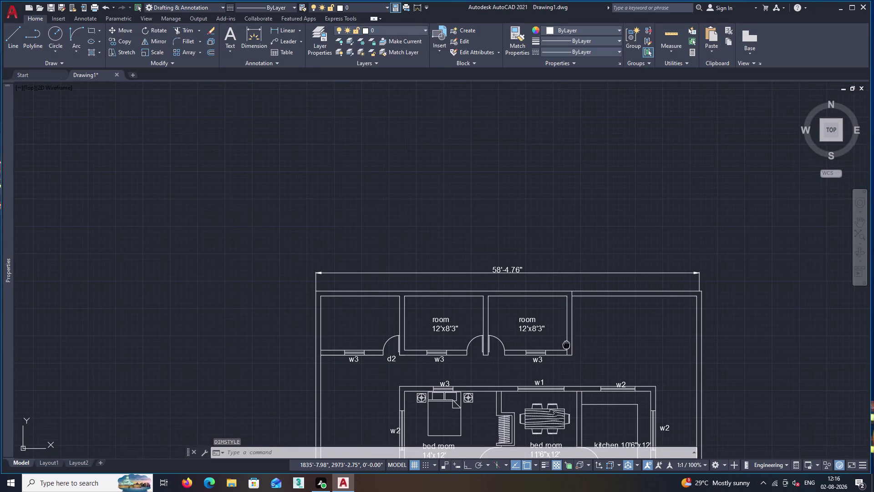
middle_drag(560, 336, 500, 209)
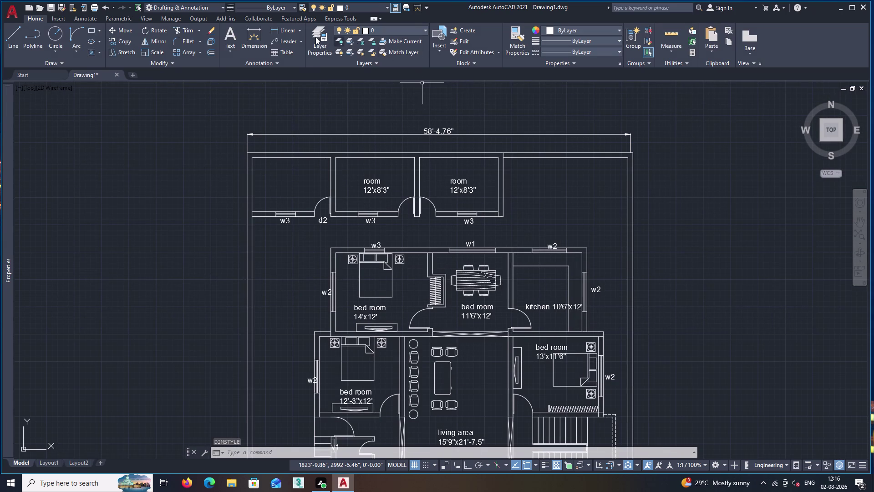
click(292, 29)
scroll(up, 3)
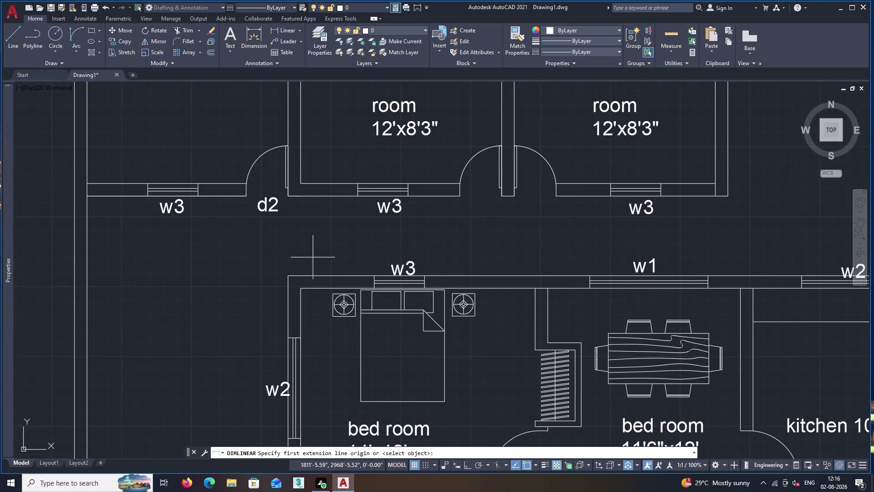
click(287, 277)
click(288, 197)
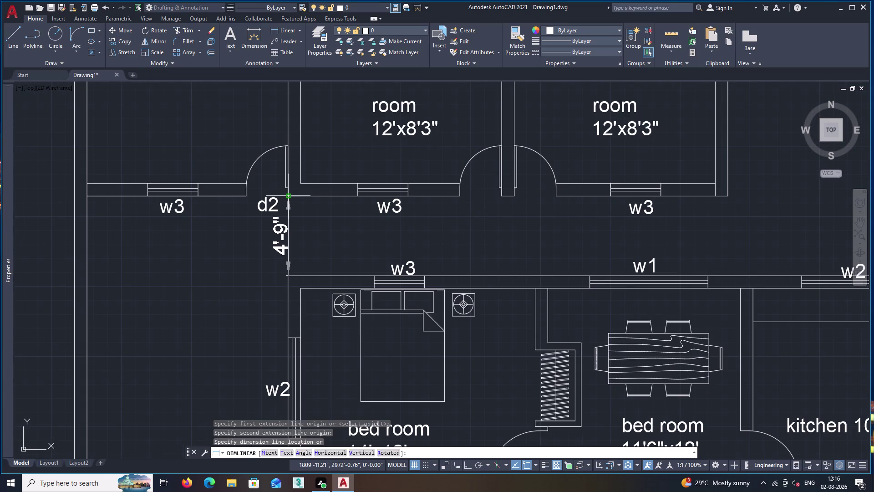
click(330, 214)
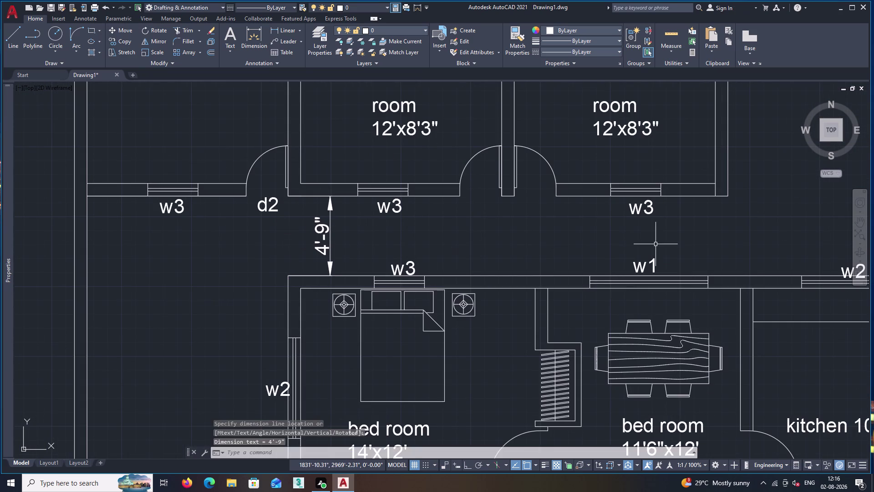
key(space)
middle_drag(694, 206, 425, 315)
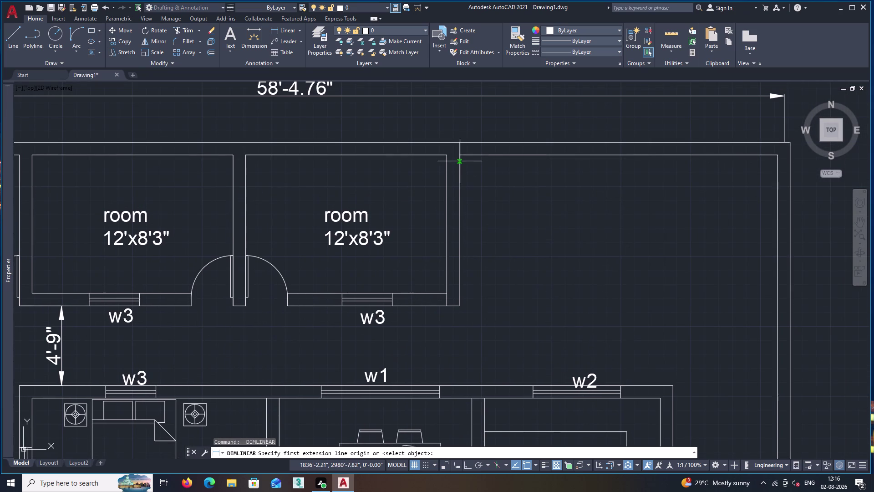
click(459, 155)
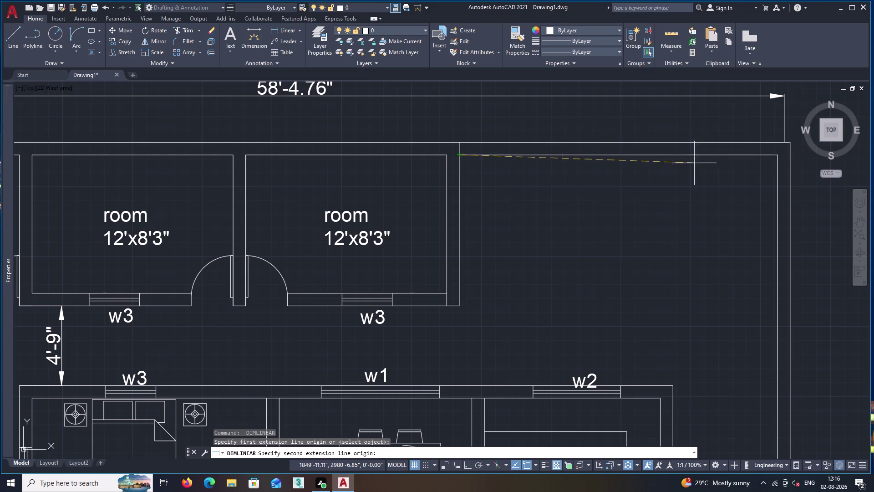
click(779, 156)
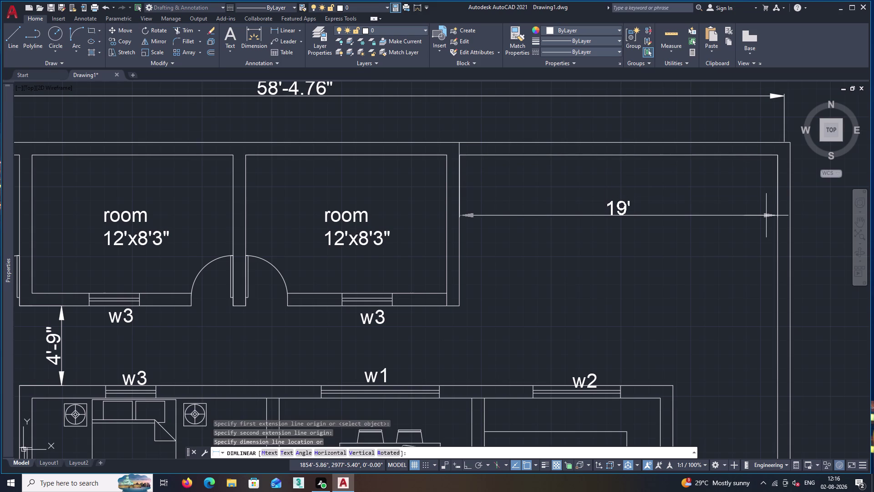
click(757, 212)
key(space)
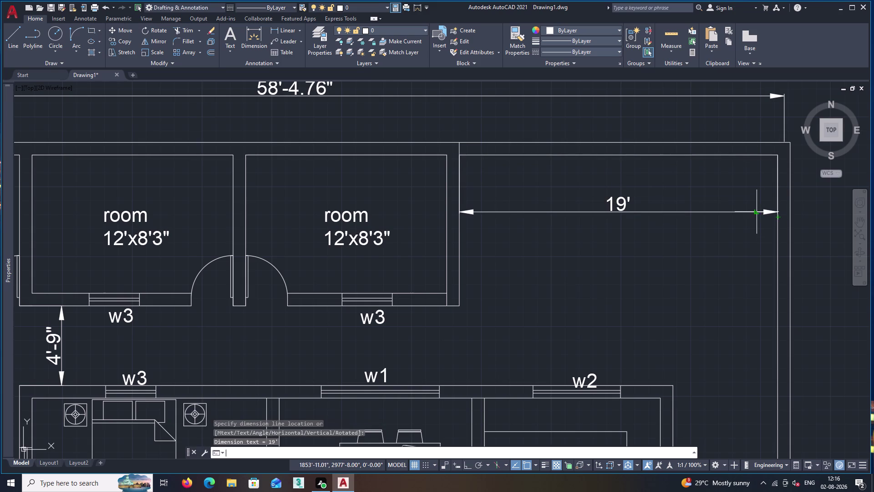
click(673, 385)
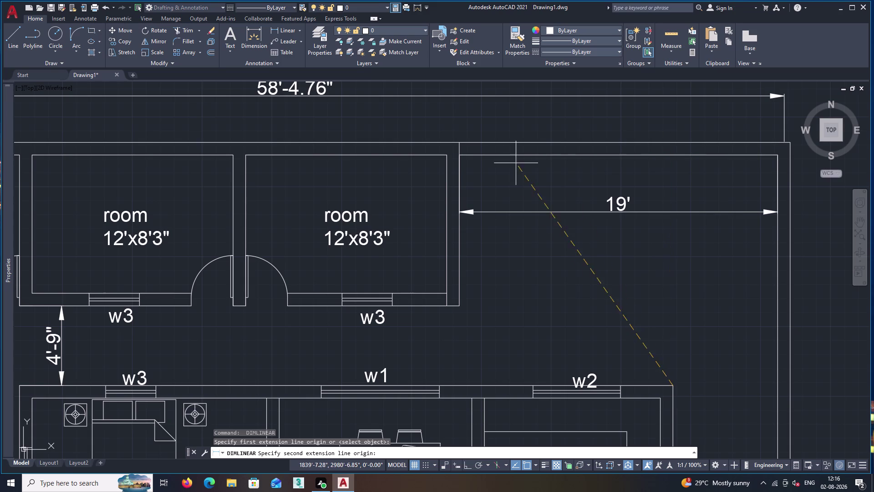
click(461, 155)
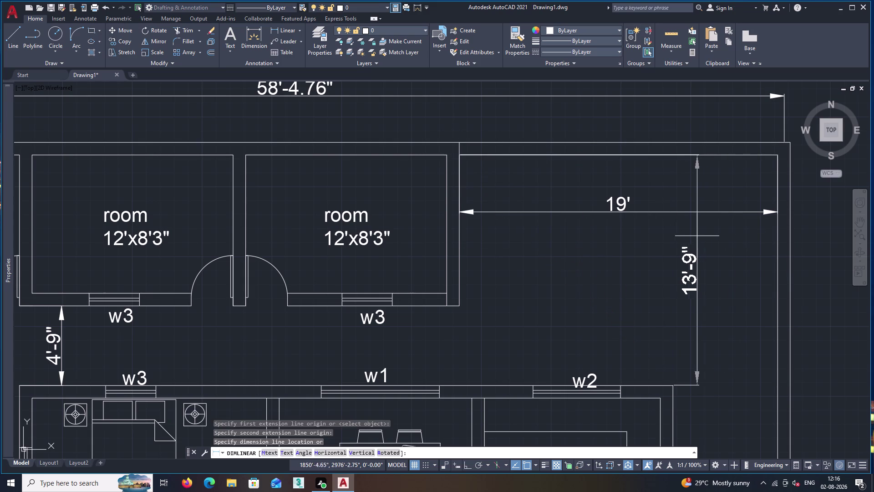
click(681, 235)
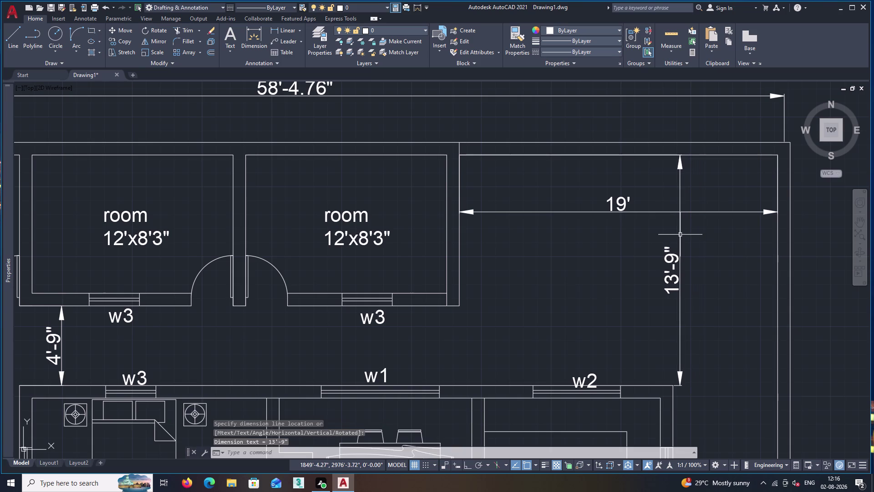
key(space)
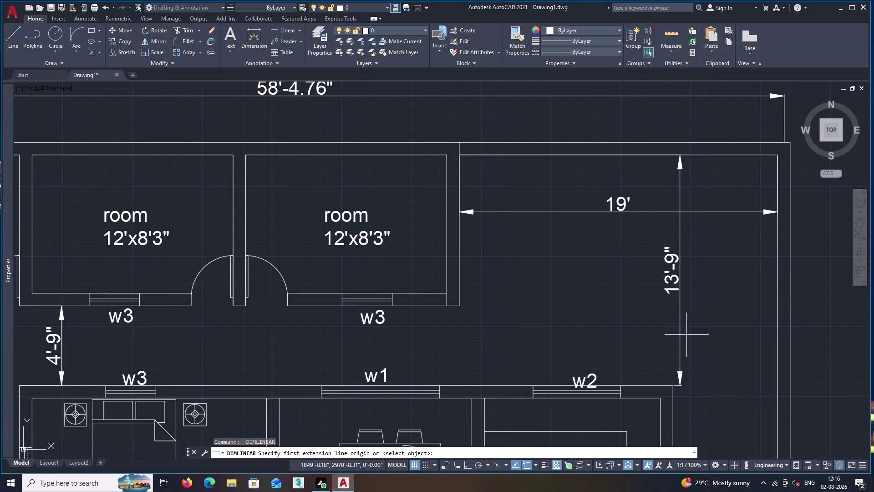
middle_drag(692, 371, 636, 259)
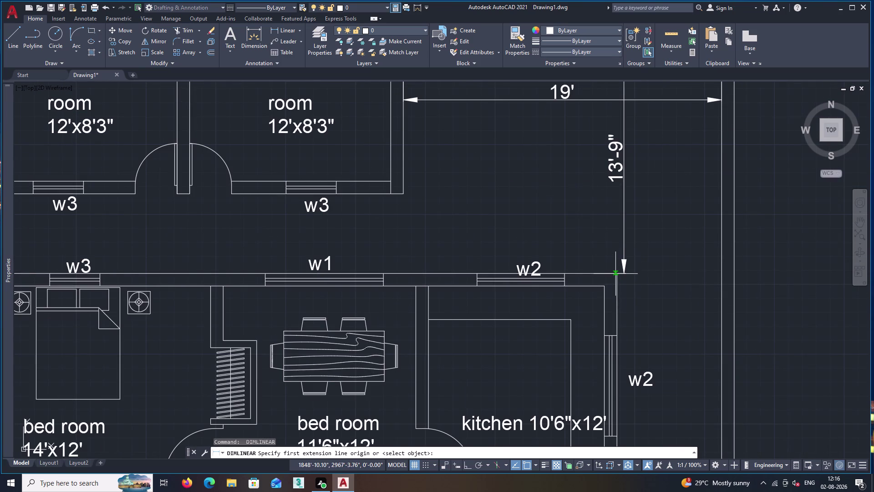
click(617, 274)
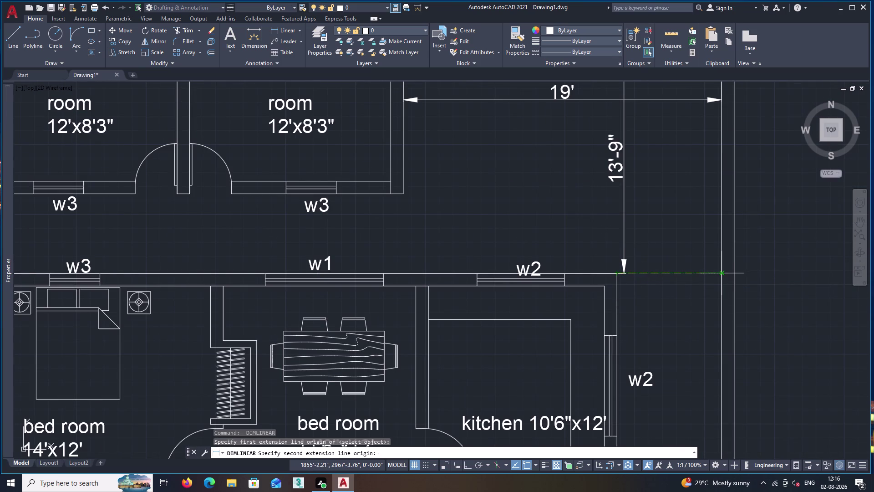
click(722, 273)
click(711, 308)
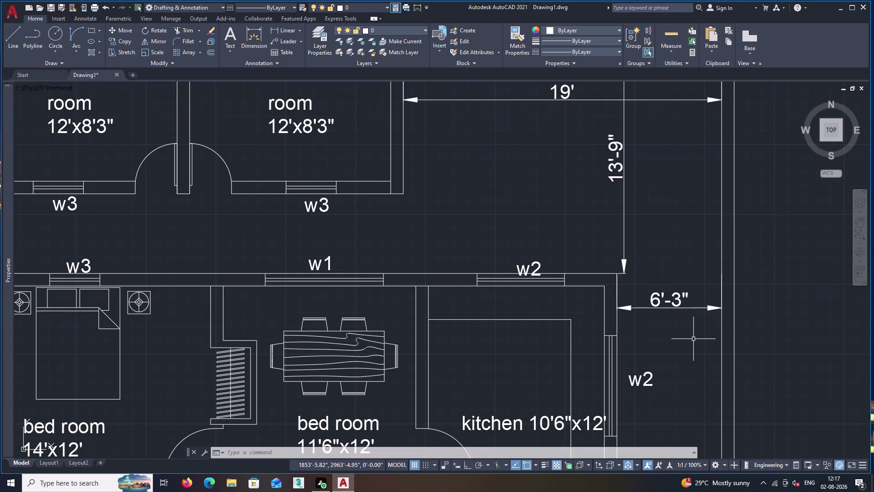
key(space)
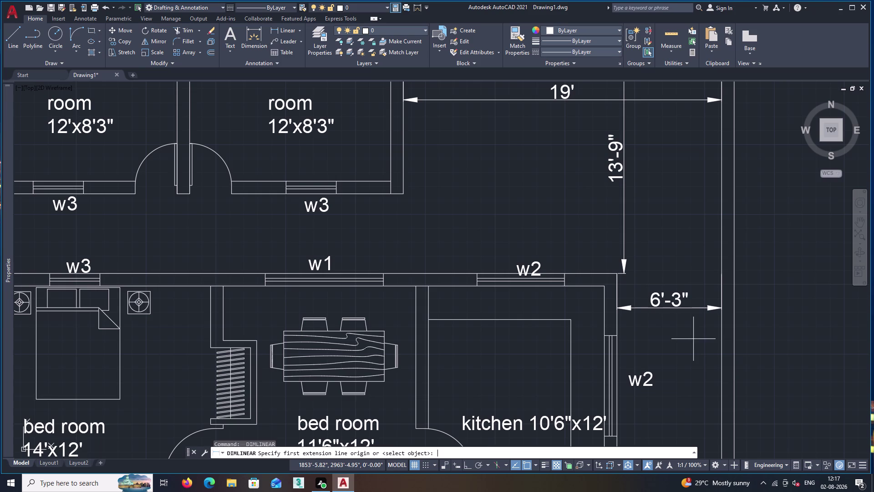
key(Escape)
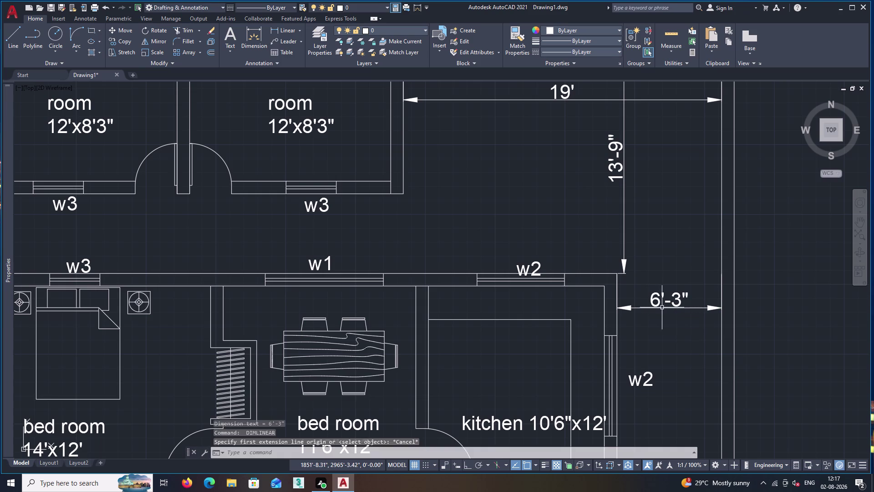
click(661, 307)
key(Delete)
scroll(down, 3)
middle_drag(666, 377, 636, 299)
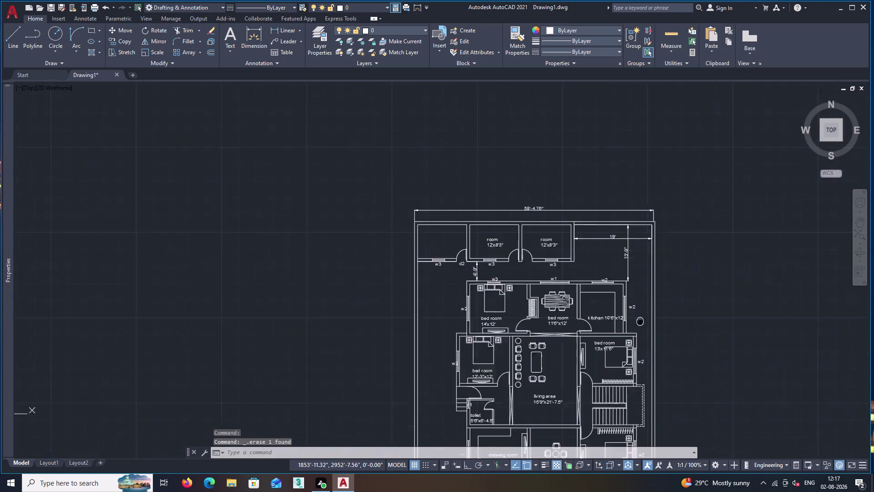
middle_drag(635, 298, 635, 291)
scroll(up, 3)
middle_drag(632, 295, 558, 351)
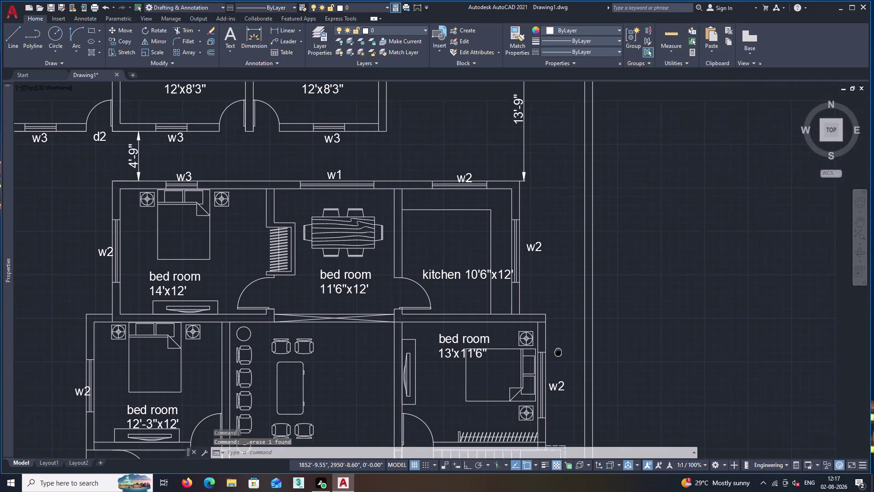
middle_drag(557, 351, 557, 350)
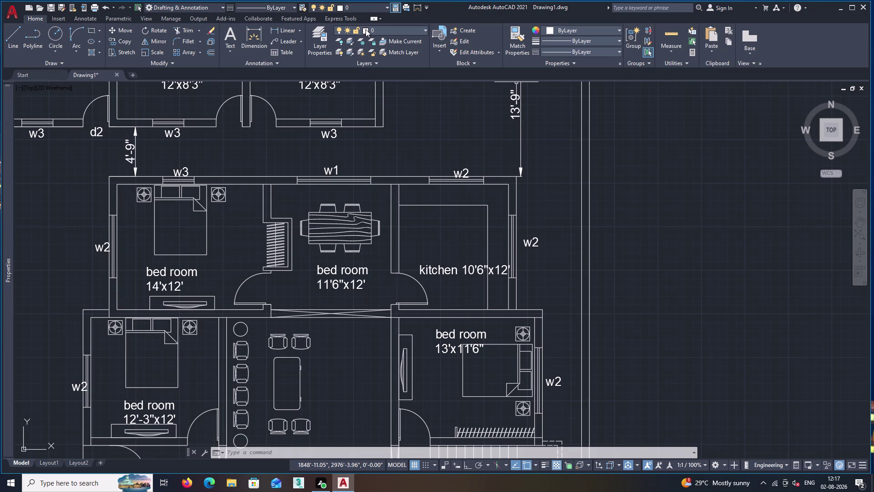
click(292, 25)
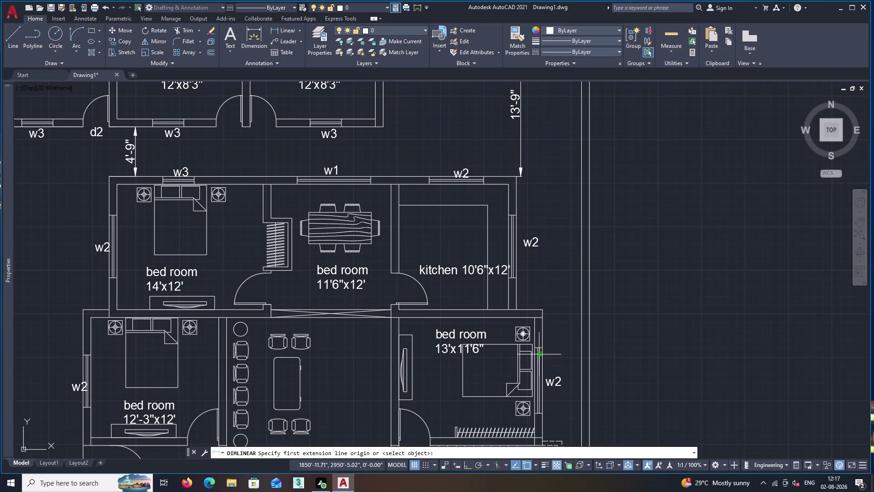
scroll(up, 3)
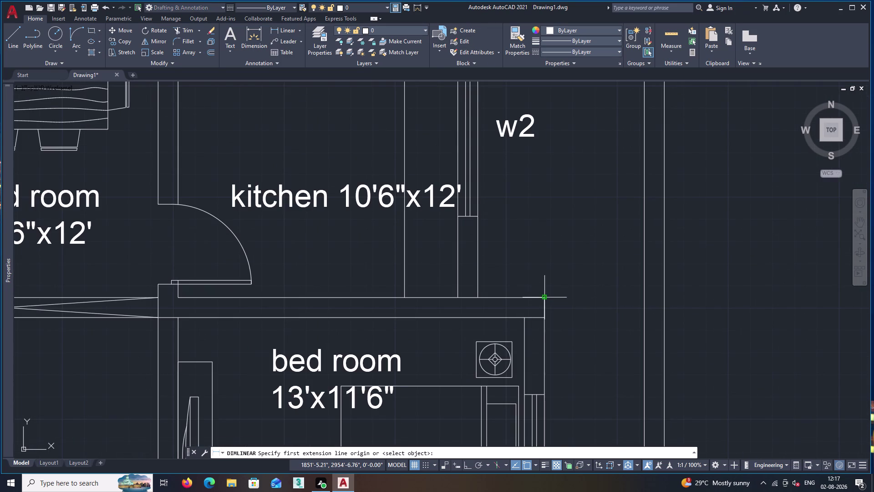
click(544, 297)
click(646, 297)
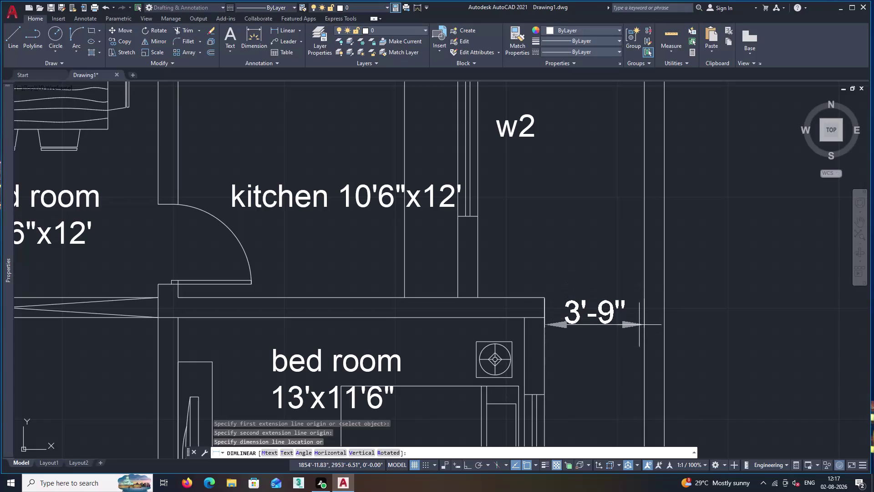
click(640, 343)
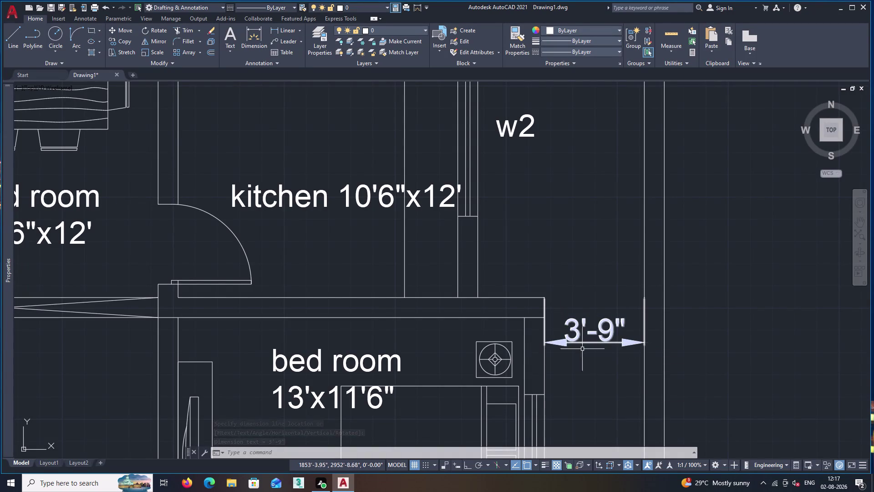
key(space)
scroll(down, 3)
middle_drag(480, 409, 611, 180)
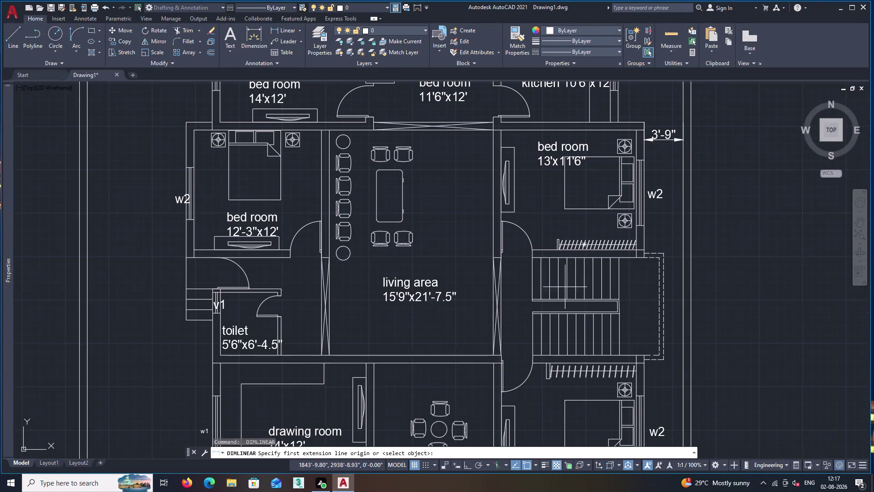
middle_drag(560, 298, 596, 113)
middle_drag(564, 292, 540, 231)
scroll(up, 3)
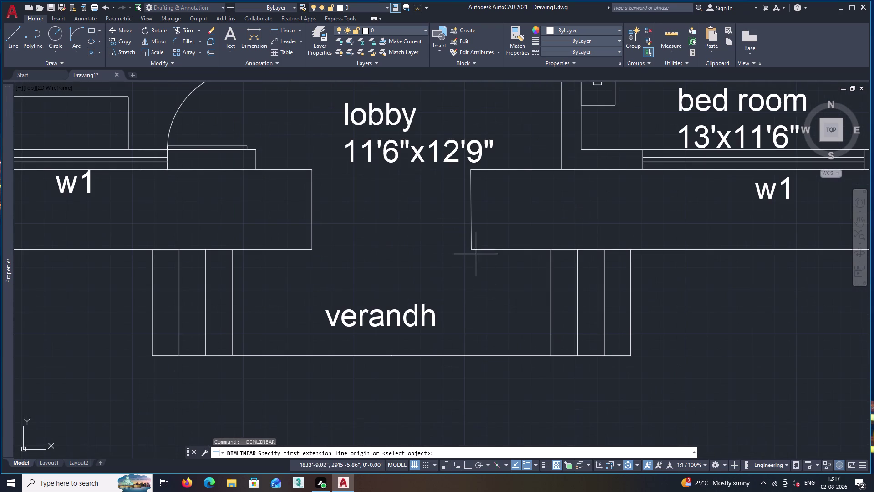
click(470, 249)
scroll(down, 3)
middle_drag(631, 258, 468, 328)
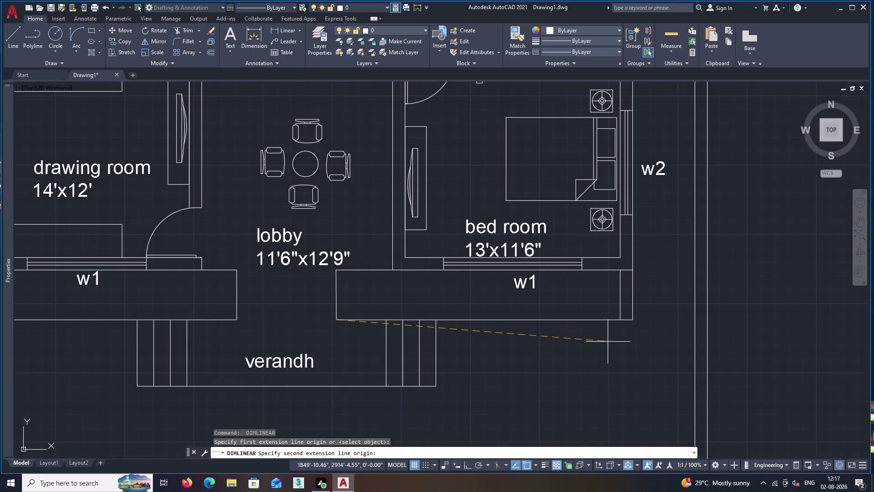
click(622, 318)
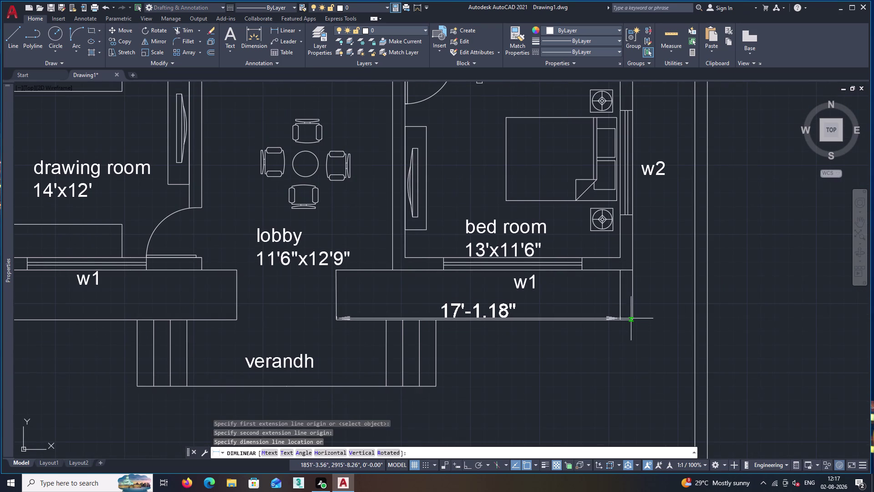
click(633, 319)
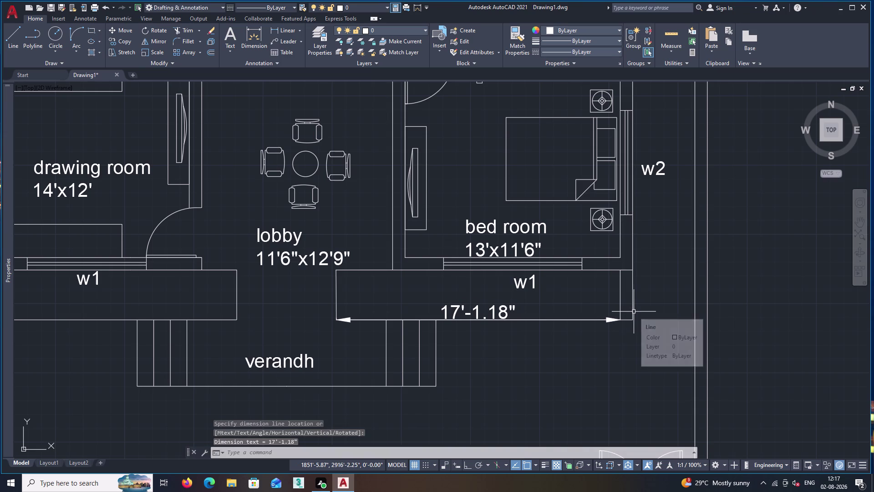
key(ctrl+z)
scroll(down, 3)
middle_drag(575, 358, 570, 266)
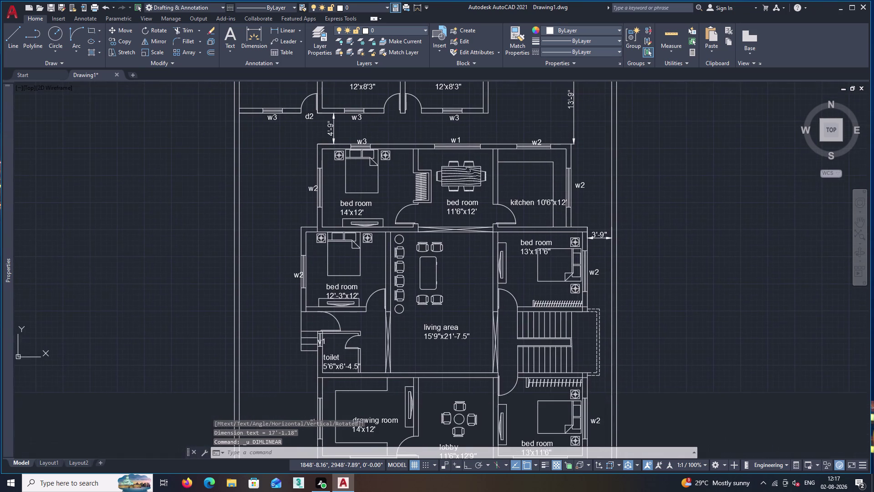
middle_drag(556, 336, 553, 194)
middle_drag(568, 342, 534, 278)
key(space)
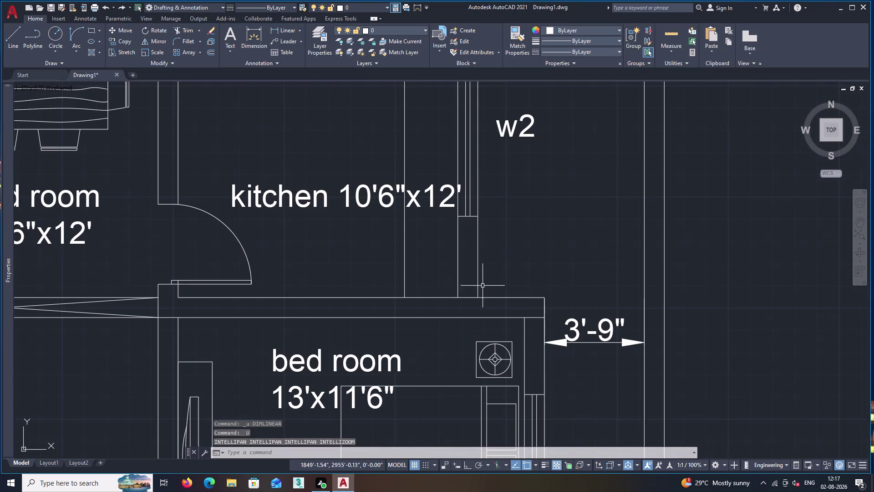
scroll(down, 3)
middle_drag(485, 382, 512, 125)
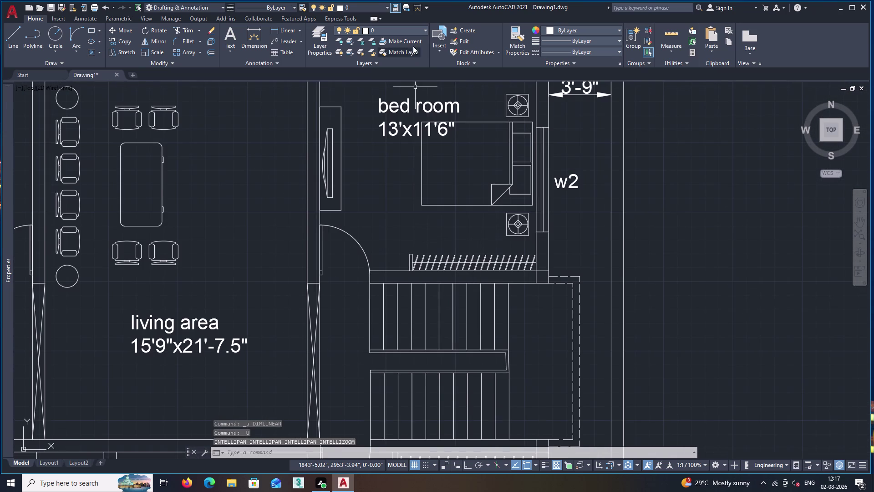
click(286, 30)
middle_drag(579, 368, 555, 84)
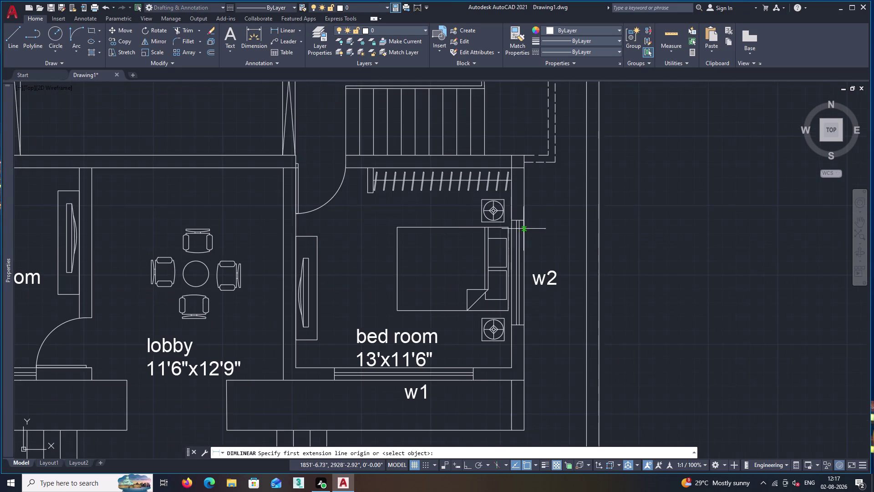
middle_drag(507, 258, 636, 48)
scroll(up, 3)
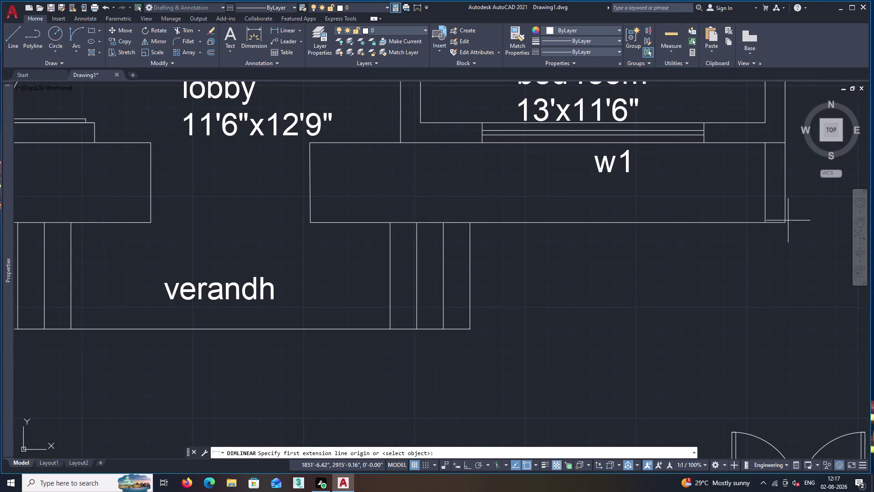
click(784, 222)
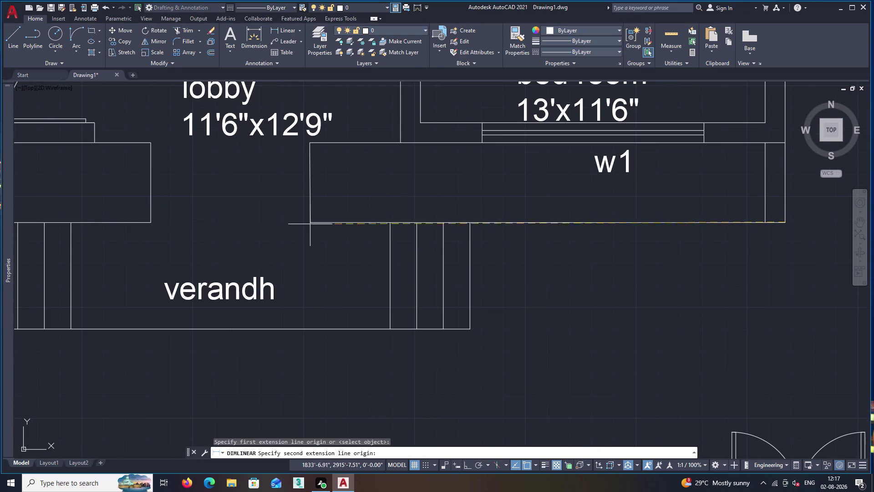
click(311, 222)
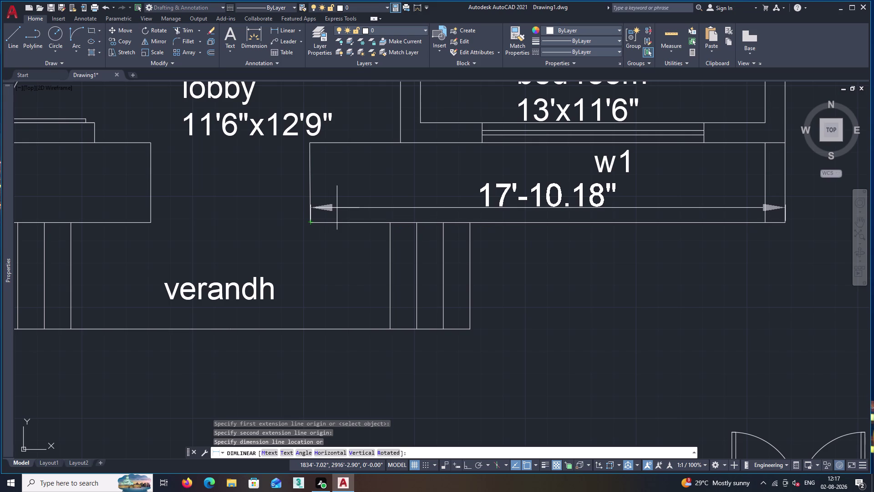
key(Escape)
key(space)
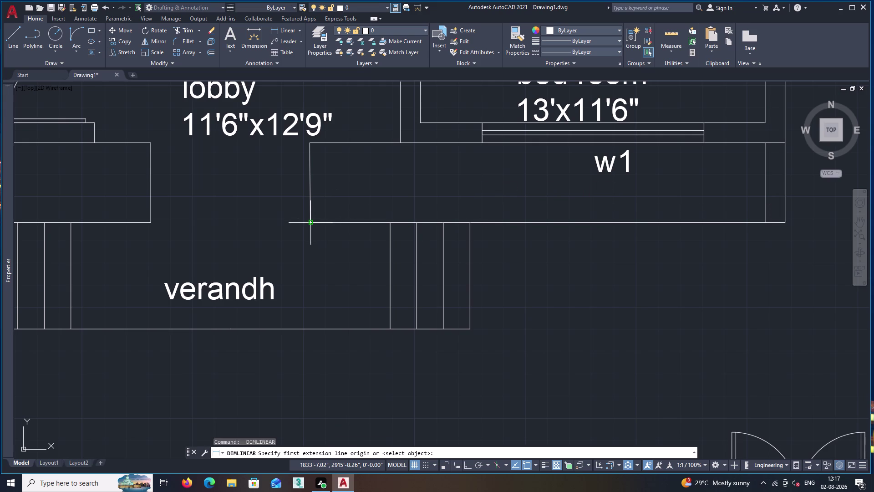
click(310, 222)
click(765, 223)
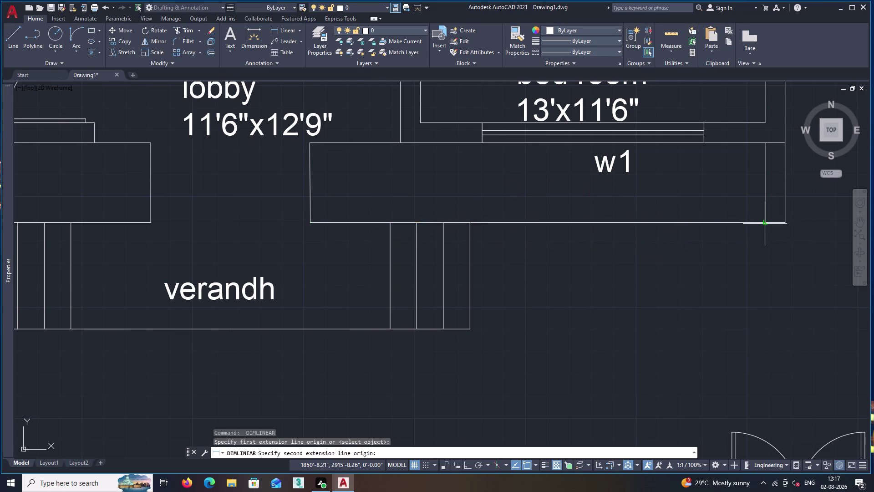
key(Escape)
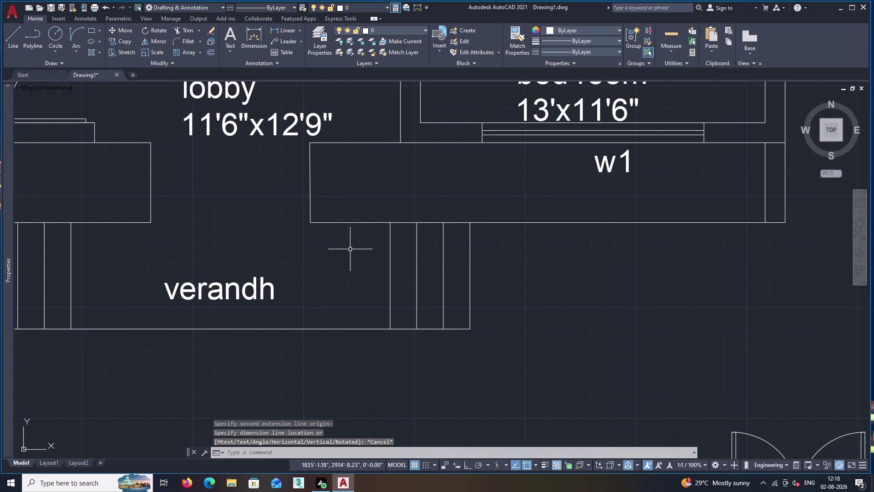
key(space)
Add a 6' linear dimension across the lobby opening between the walls.
middle_drag(300, 246, 497, 331)
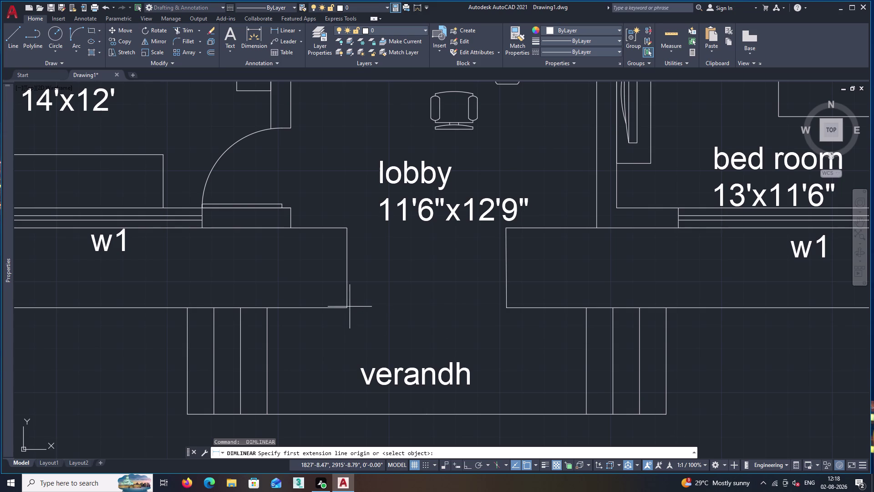
click(347, 307)
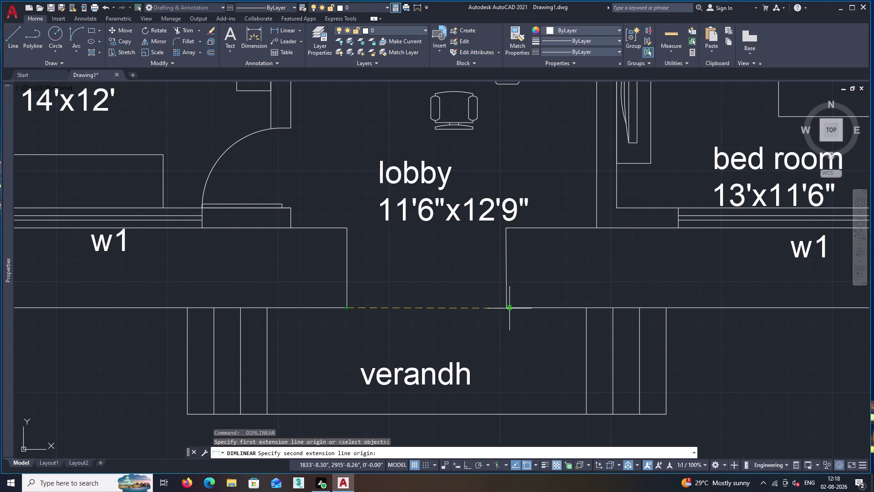
click(506, 308)
click(495, 287)
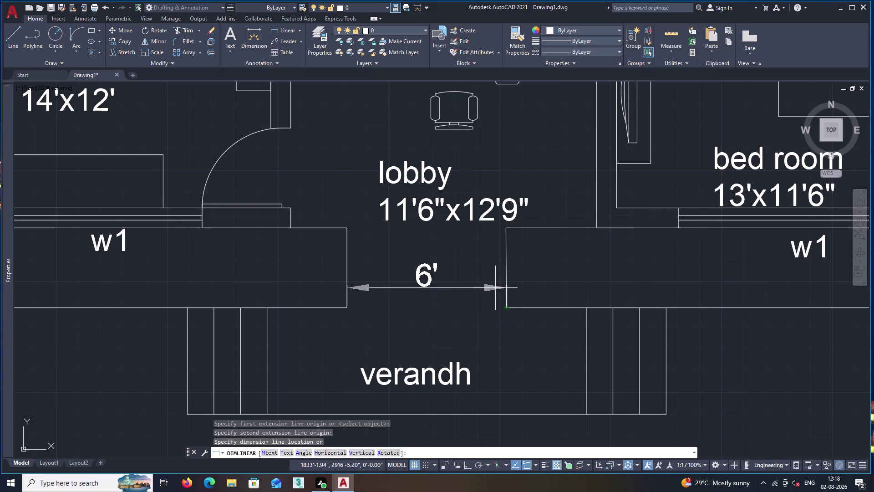
Add 4' linear dimensions beside the right and left sets of steps.
key(space)
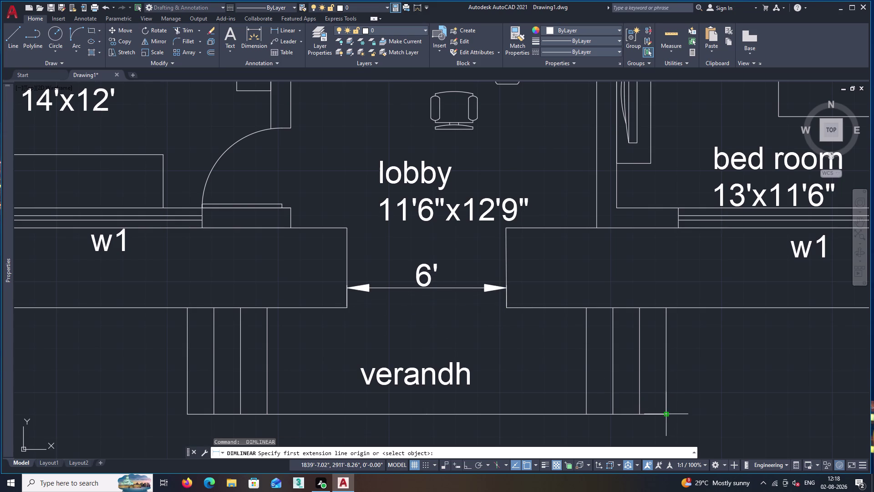
click(667, 414)
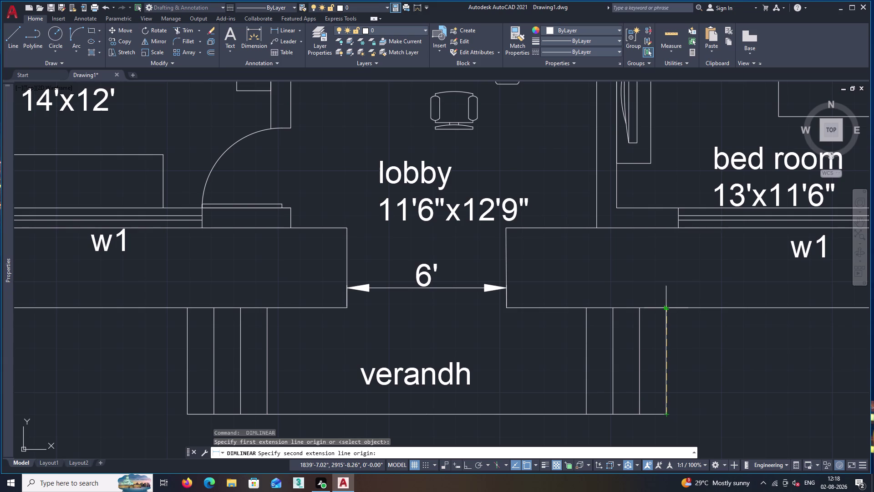
click(667, 308)
click(708, 333)
scroll(down, 3)
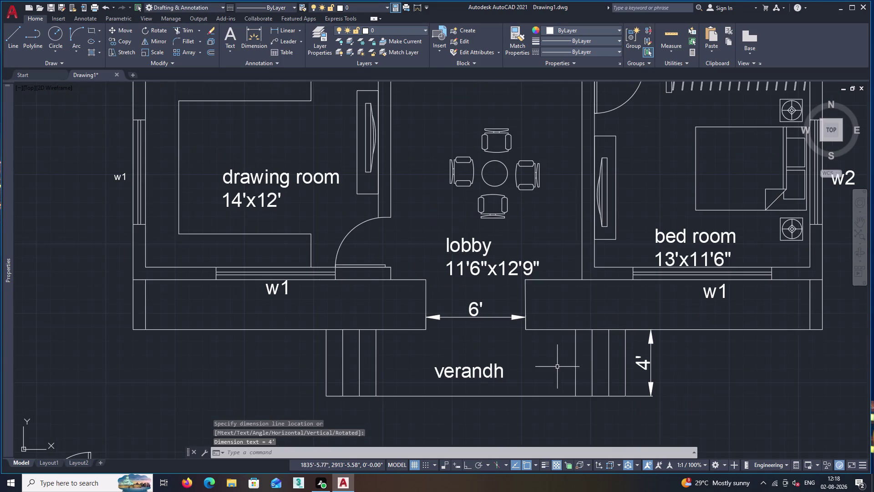
middle_drag(472, 340, 608, 363)
key(space)
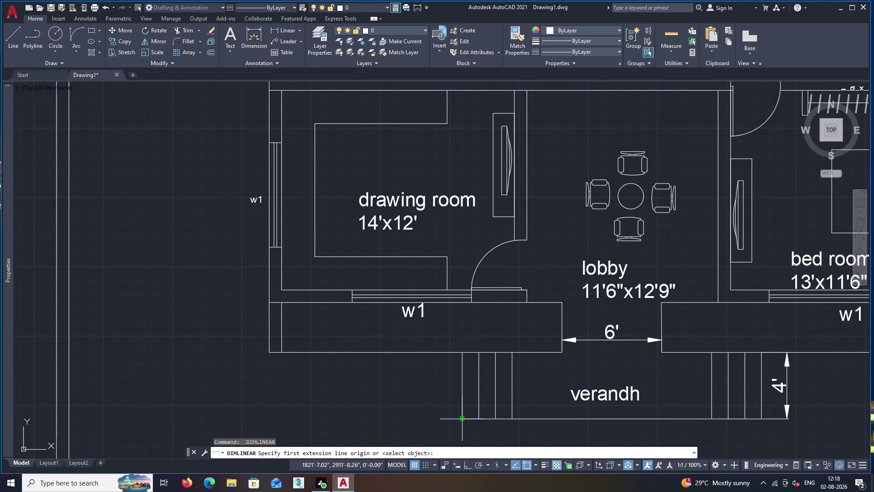
click(463, 418)
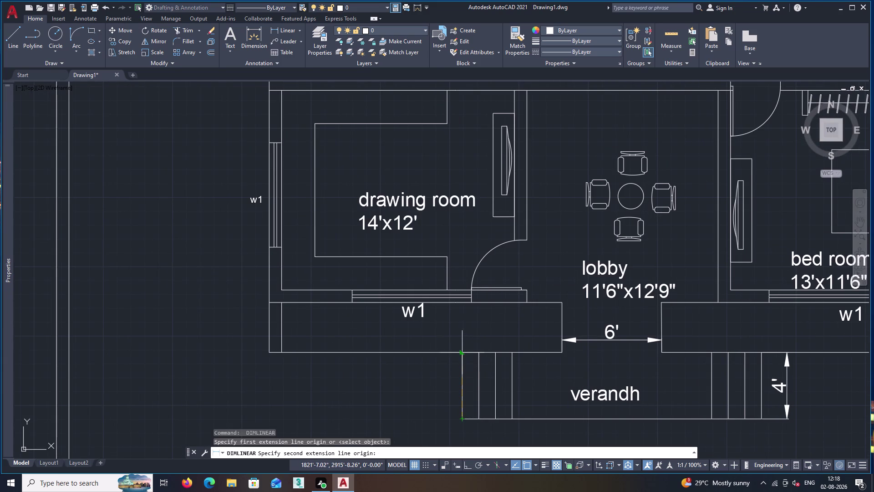
click(461, 352)
click(445, 359)
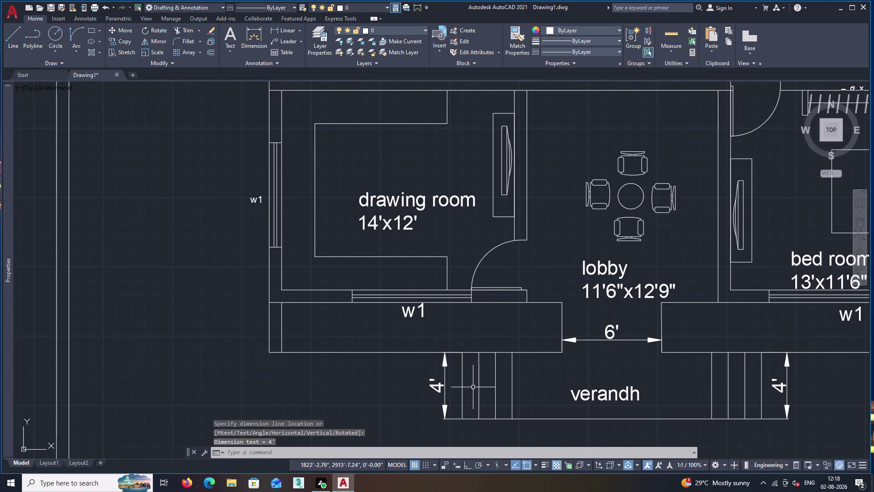
scroll(down, 3)
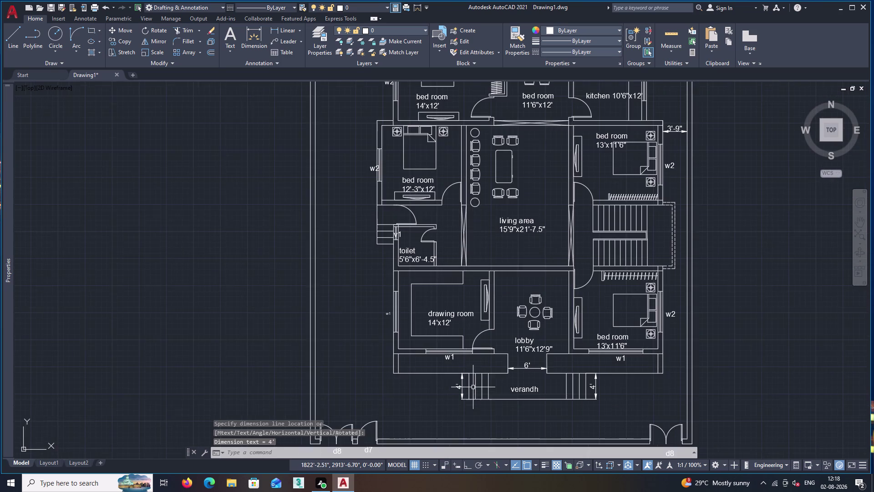
Add an 18' linear dimension along the verandah's front, below the steps.
middle_drag(509, 407, 552, 328)
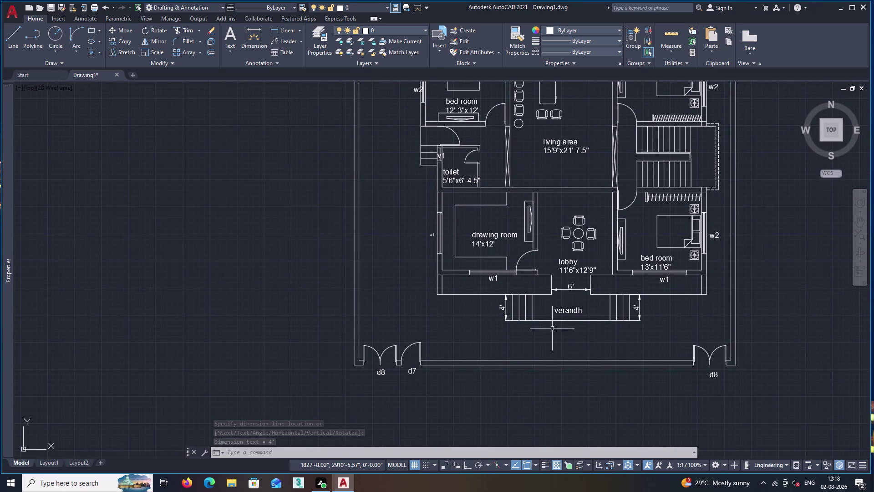
scroll(up, 3)
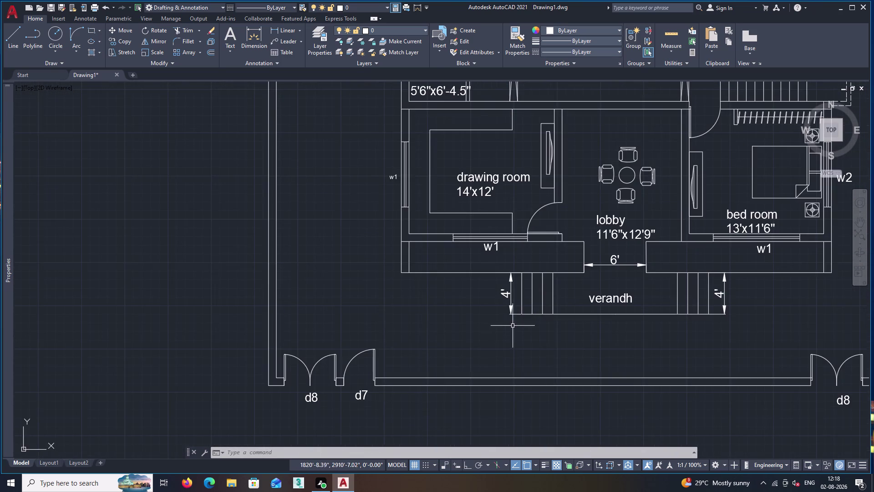
scroll(up, 3)
key(space)
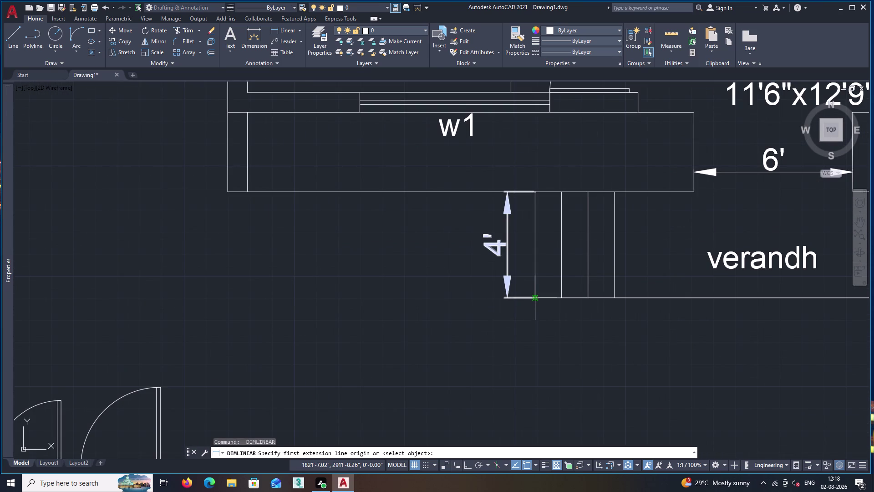
click(534, 299)
scroll(down, 3)
middle_drag(704, 333, 518, 347)
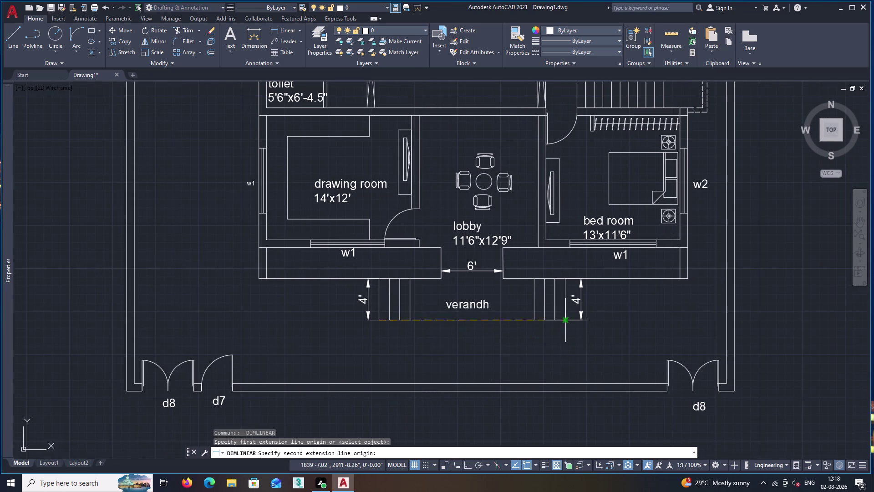
scroll(up, 3)
click(567, 319)
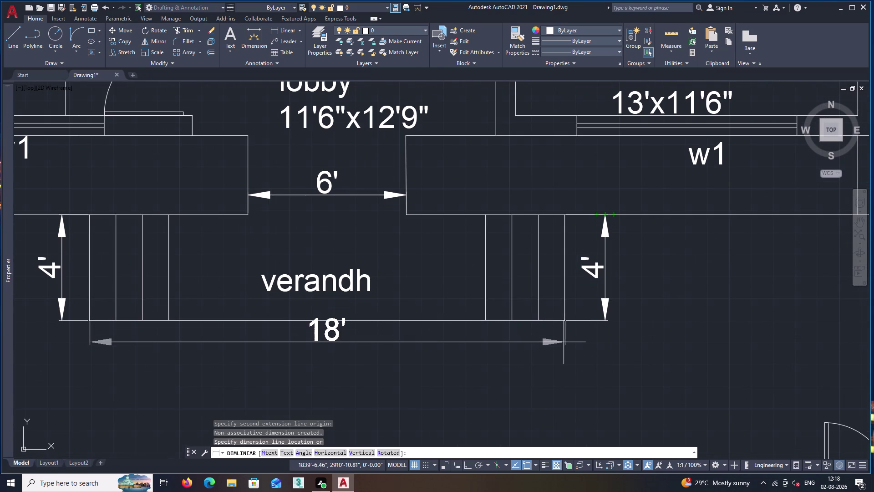
click(558, 376)
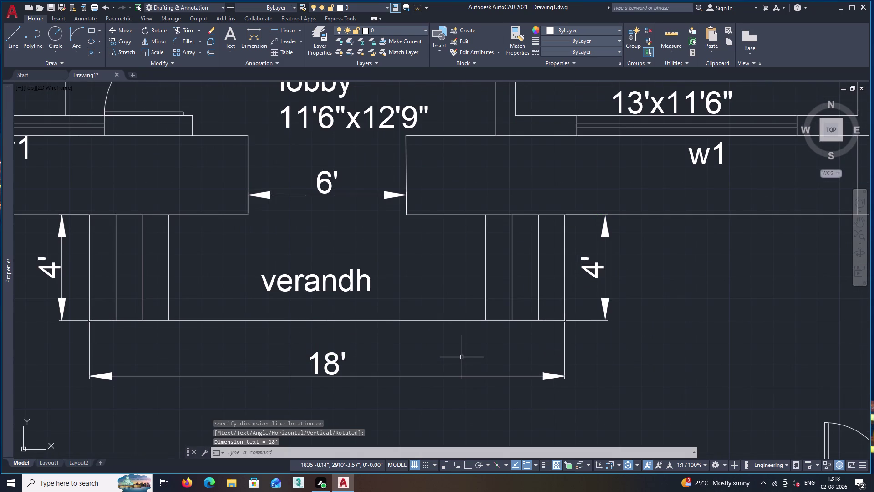
Pan over to the front rooms and cancel the extra pending dimension.
key(space)
scroll(down, 3)
middle_drag(354, 277, 432, 343)
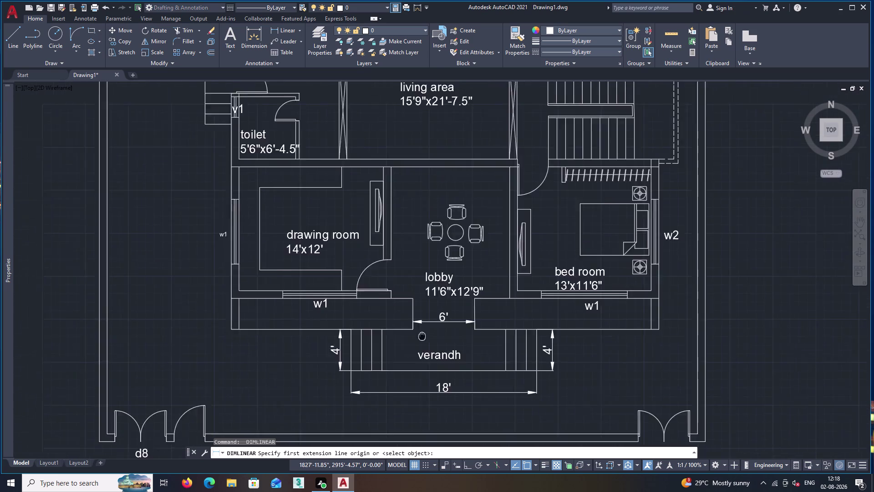
middle_drag(432, 343, 445, 356)
scroll(down, 3)
key(Escape)
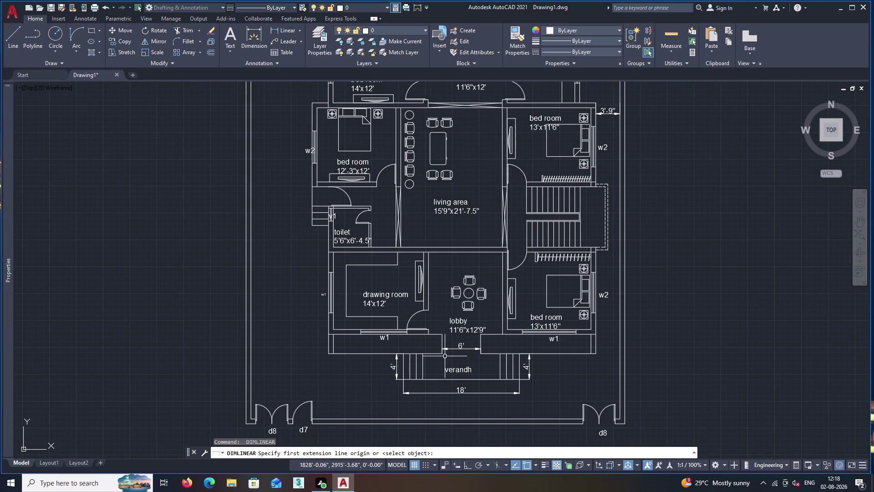
scroll(up, 3)
Draw a jamb line across the wall between the lobby and living area.
key(l)
key(Return)
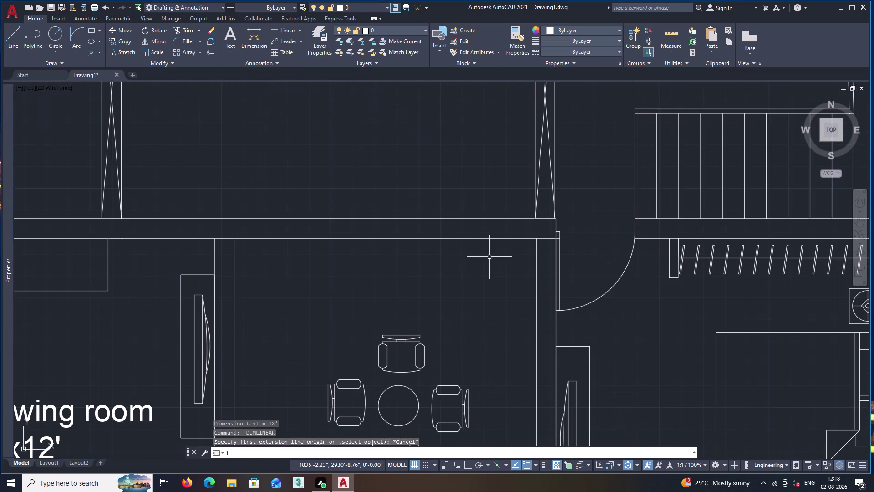
scroll(up, 3)
click(491, 204)
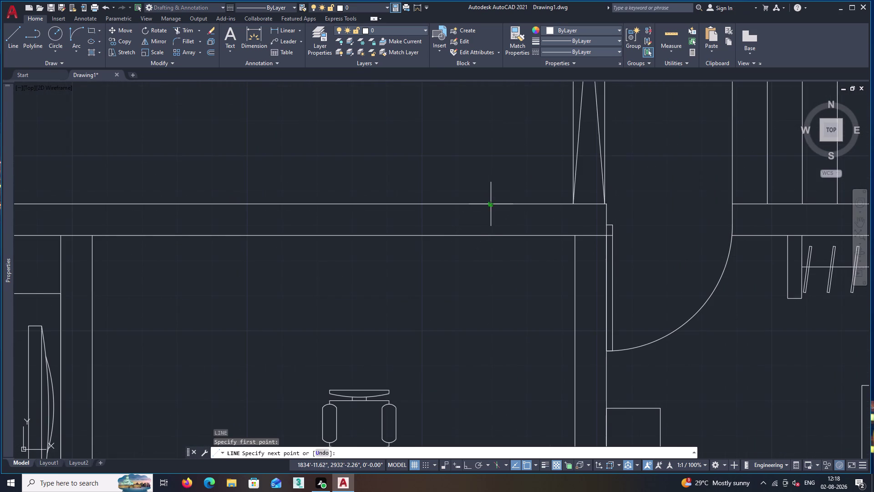
click(492, 236)
key(space)
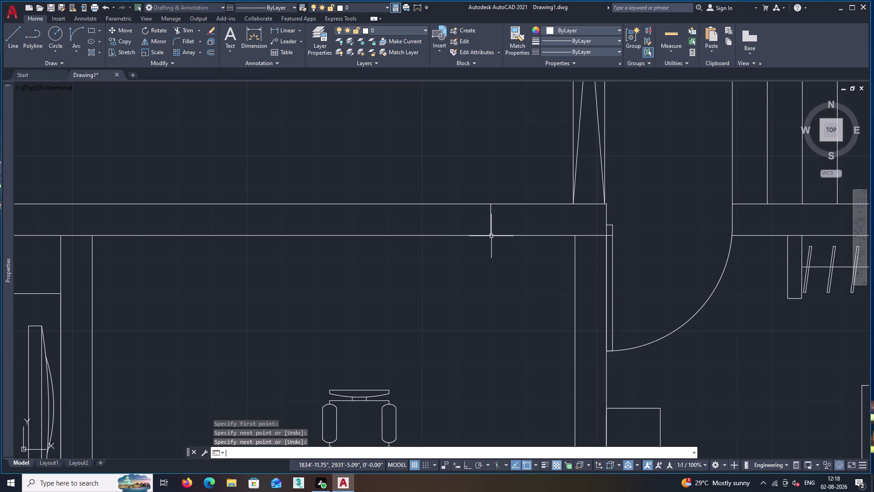
Offset the jamb line 5' to the left.
text(o)
key(Return)
key(5)
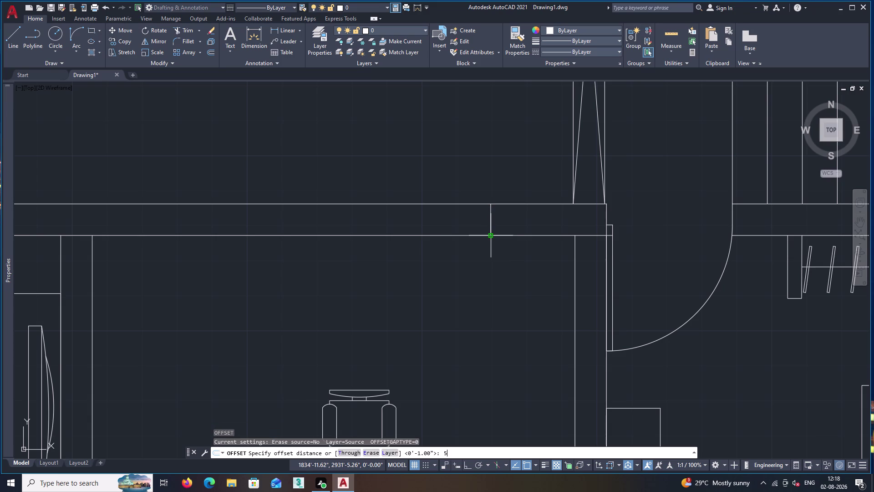
key(apostrophe)
key(Return)
click(491, 220)
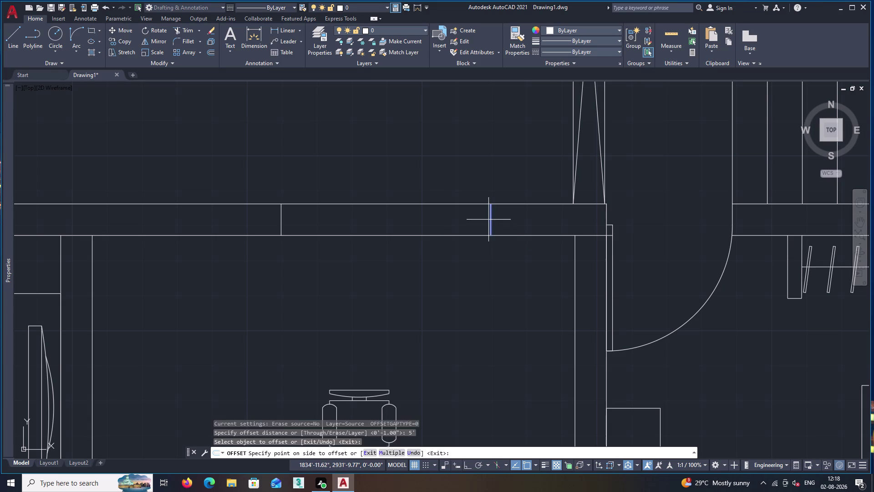
click(417, 216)
key(space)
Trim away the wall segment between the two jamb lines.
text(tr)
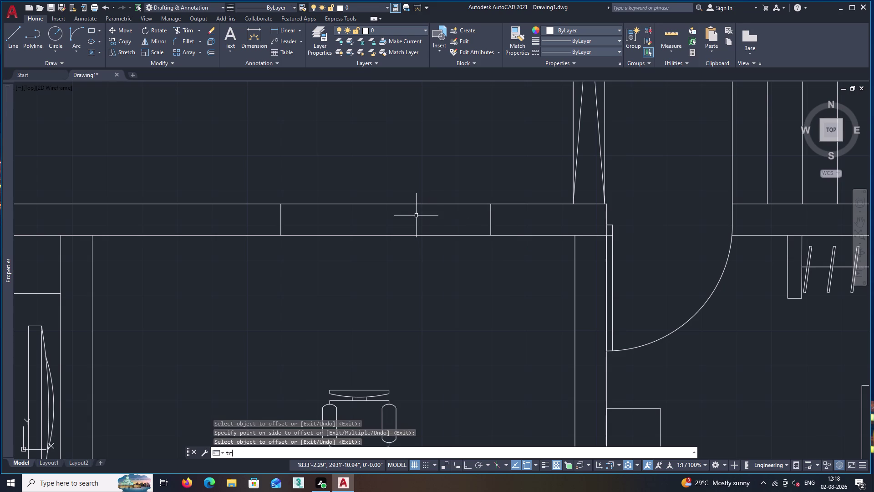
key(space)
click(425, 178)
click(398, 288)
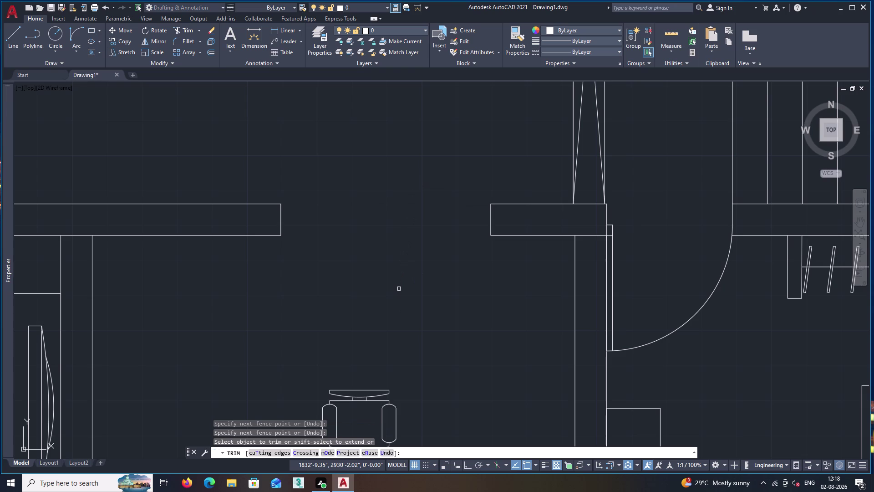
key(space)
Select the d8 double door near the front entrance.
scroll(down, 3)
middle_drag(365, 317, 707, 181)
middle_drag(533, 322, 600, 200)
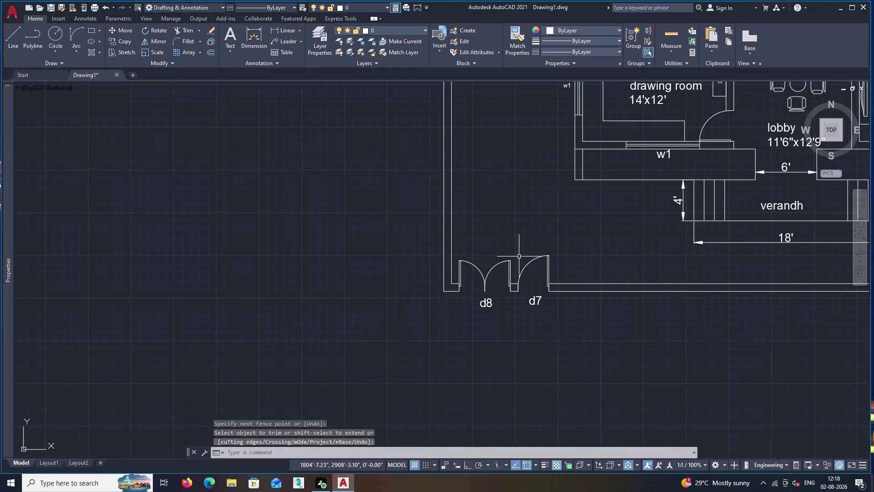
scroll(up, 3)
click(444, 264)
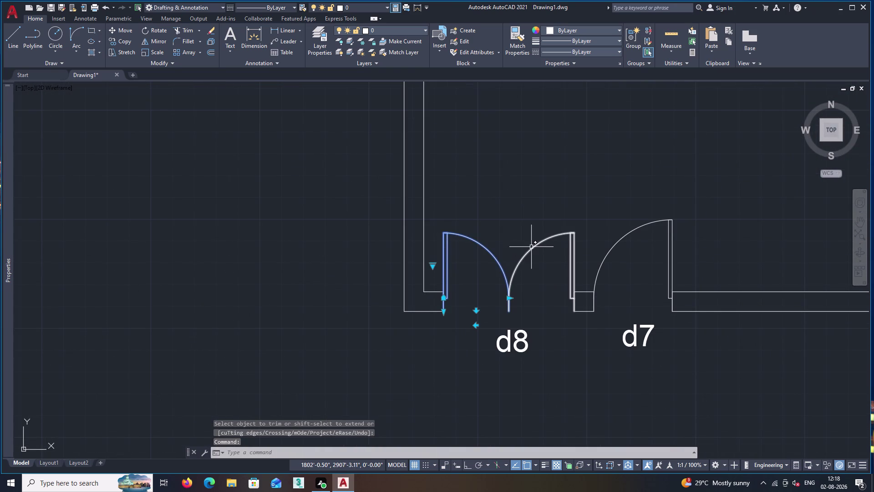
click(532, 249)
Copy the d8 double door into the new 5' lobby–living area opening.
text(co)
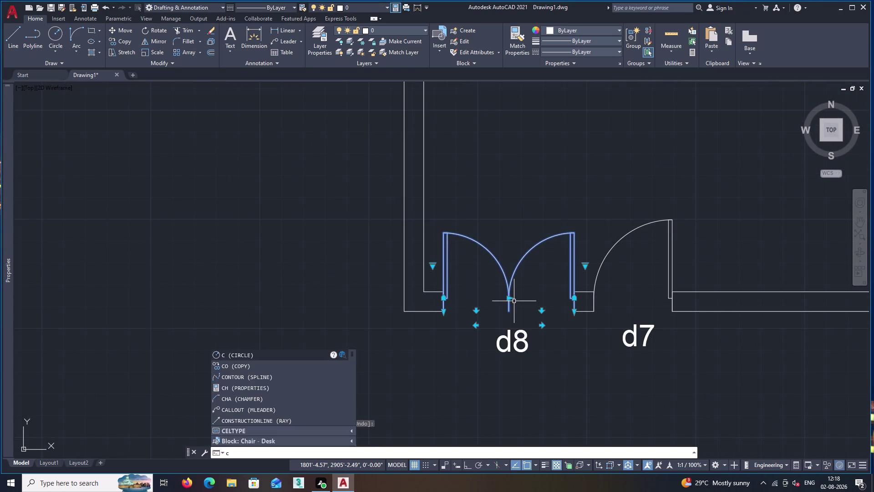
key(Return)
click(443, 311)
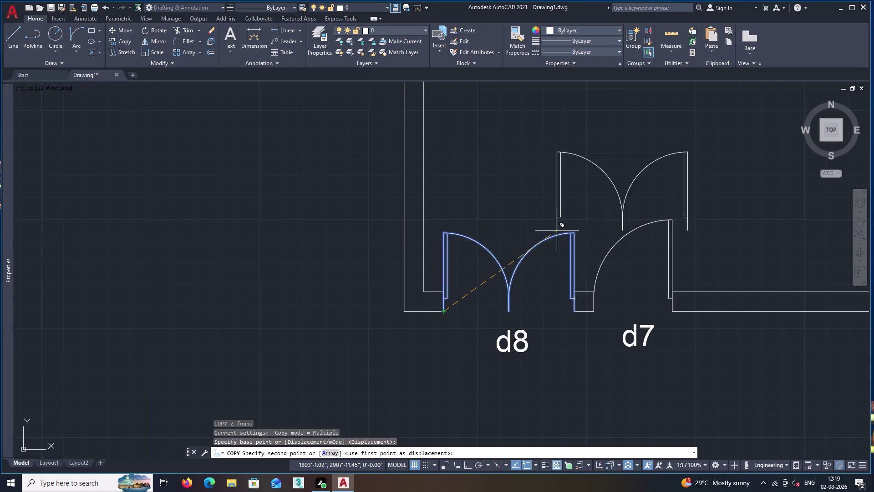
scroll(down, 3)
middle_drag(623, 198, 396, 358)
middle_drag(538, 191, 526, 318)
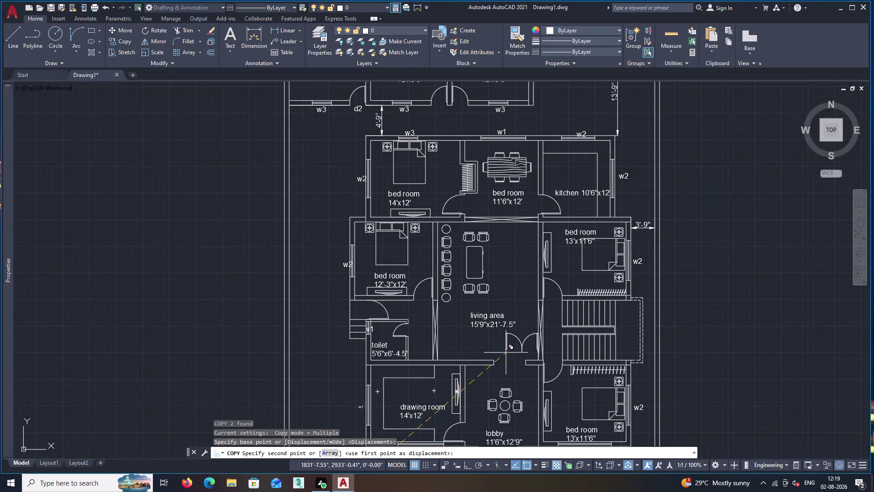
scroll(up, 3)
middle_drag(503, 364, 565, 167)
scroll(up, 3)
middle_drag(548, 182, 504, 385)
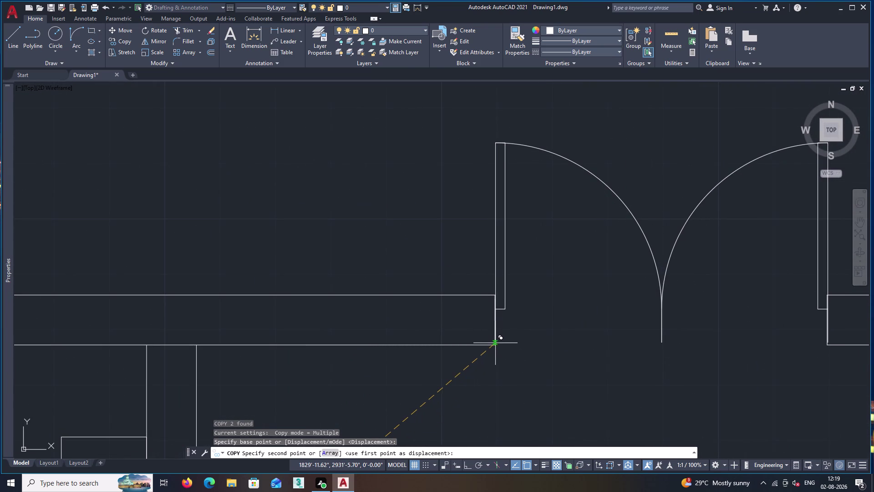
click(495, 345)
key(space)
scroll(down, 3)
scroll(down, 3)
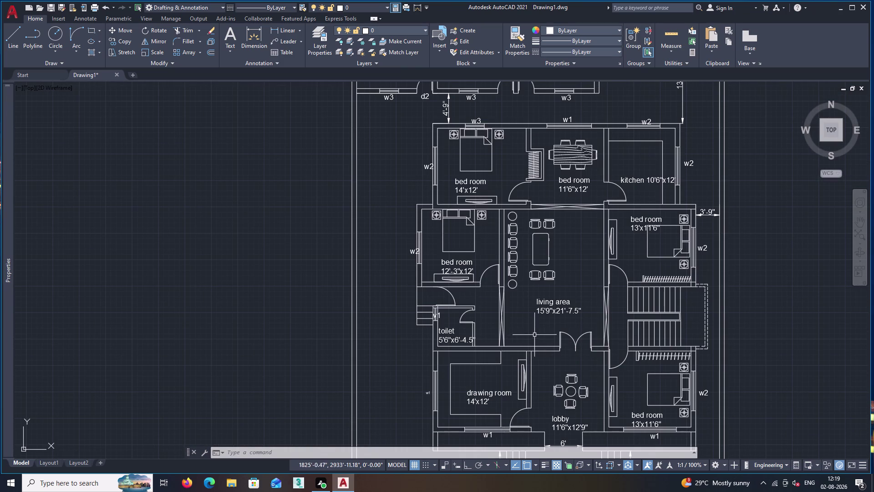
Copy the middle outbuilding room's 12'x8'3" label into the unlabelled left room.
middle_drag(569, 279, 500, 359)
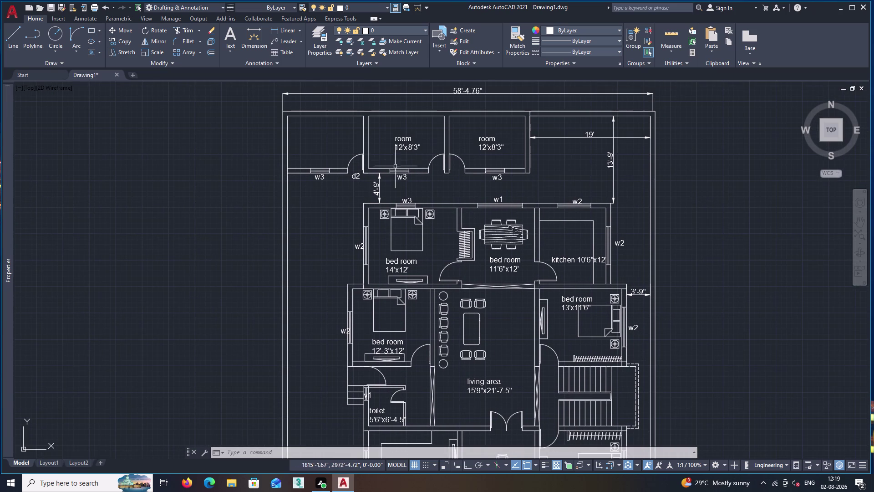
scroll(up, 3)
middle_drag(421, 202, 449, 259)
click(419, 172)
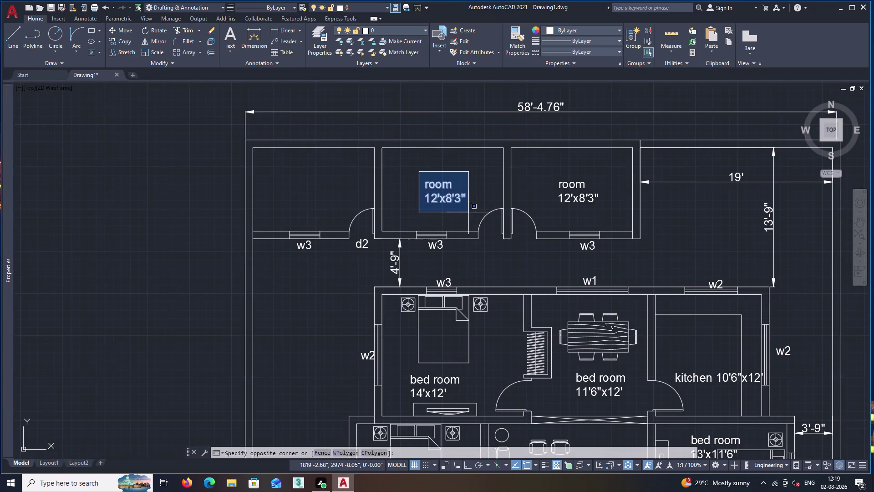
click(469, 212)
text(co)
key(Return)
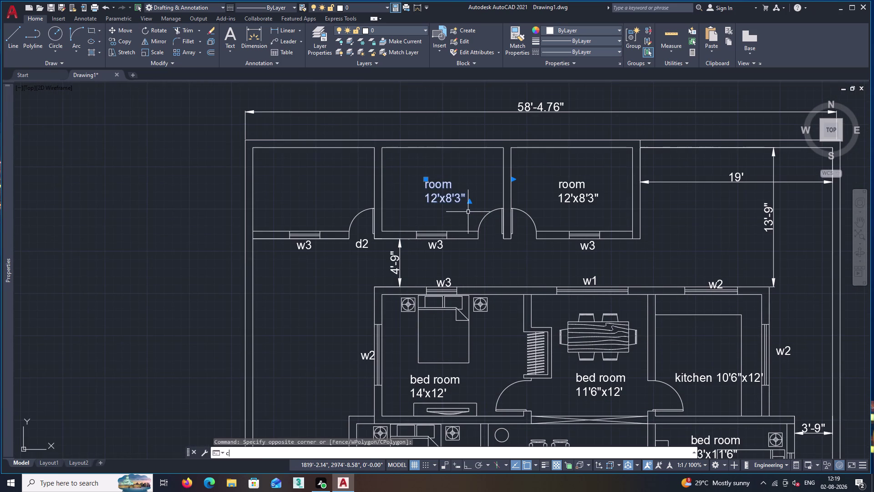
scroll(up, 3)
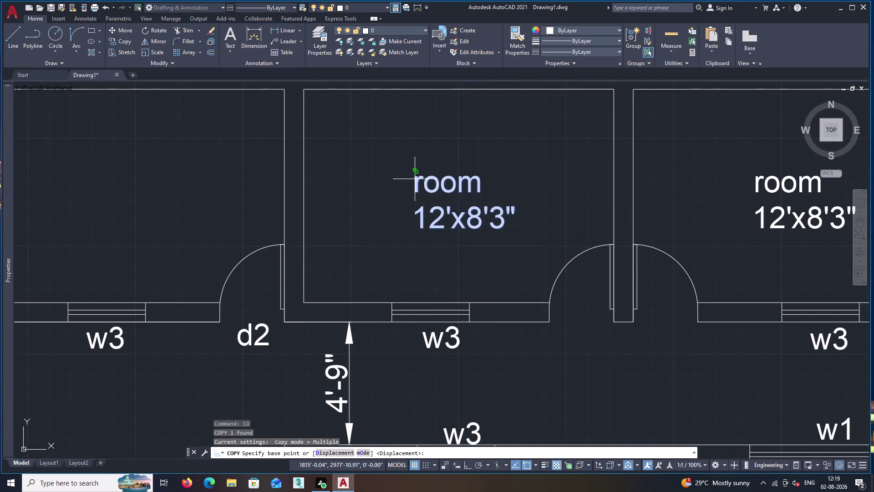
click(415, 179)
scroll(down, 3)
middle_drag(248, 190, 456, 215)
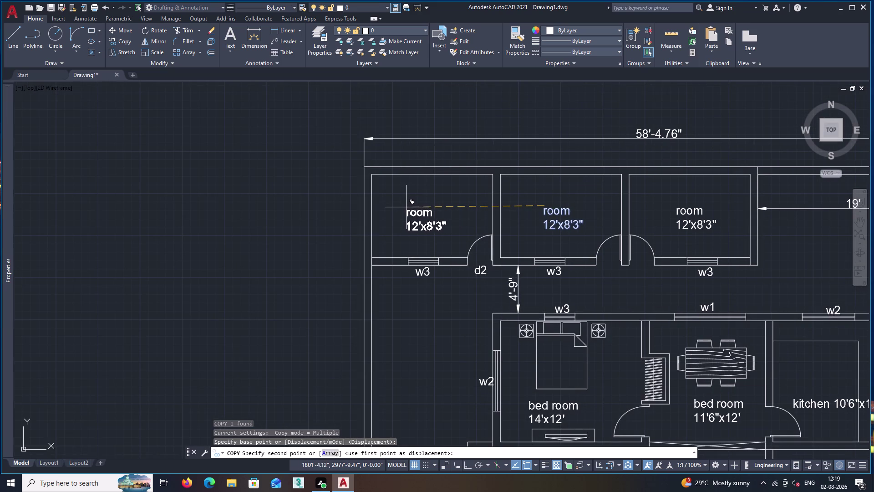
click(408, 207)
key(space)
Pan over the plan, then briefly open and close DesignCenter.
scroll(down, 3)
middle_drag(688, 347, 568, 241)
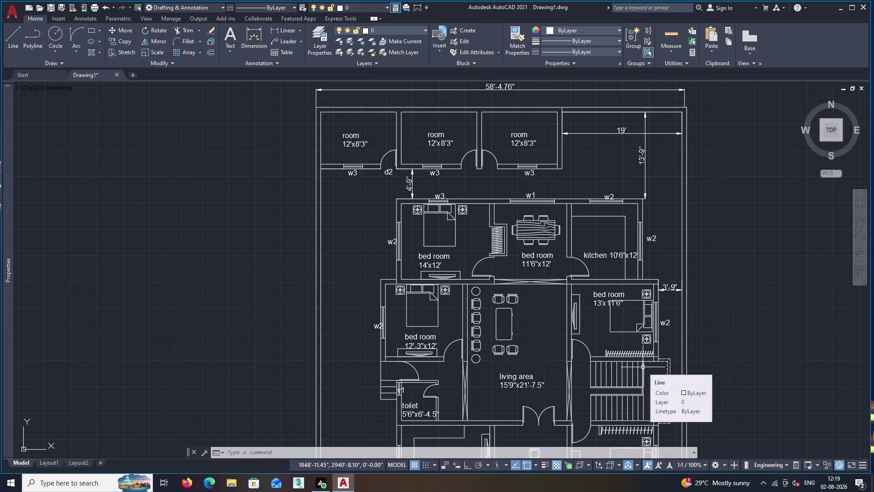
key(Escape)
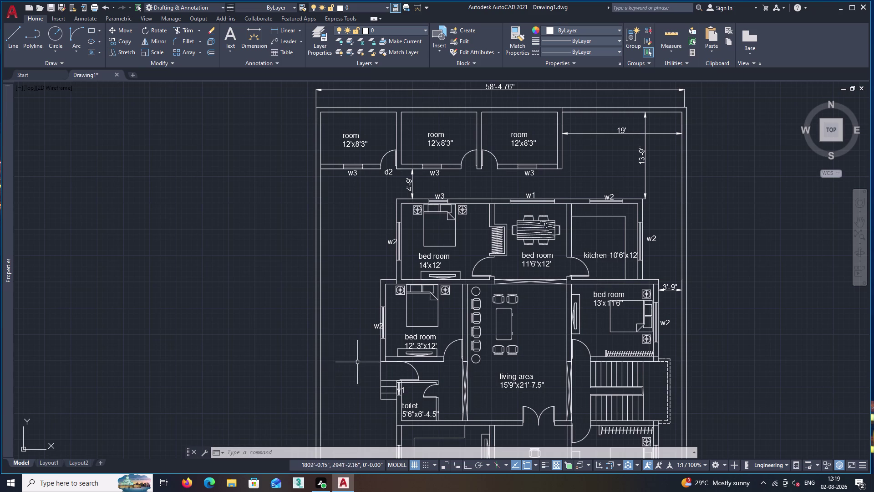
scroll(down, 3)
middle_drag(382, 391, 483, 293)
scroll(up, 3)
middle_drag(458, 275, 456, 291)
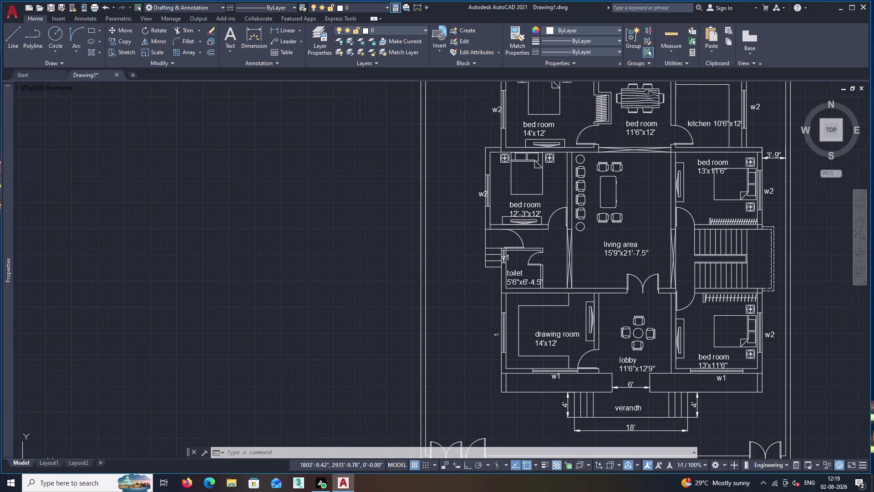
text(dc)
key(space)
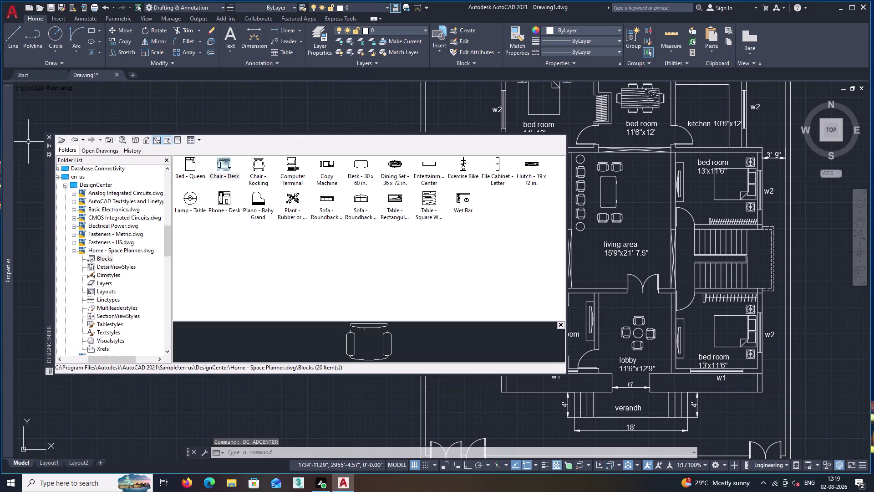
click(49, 136)
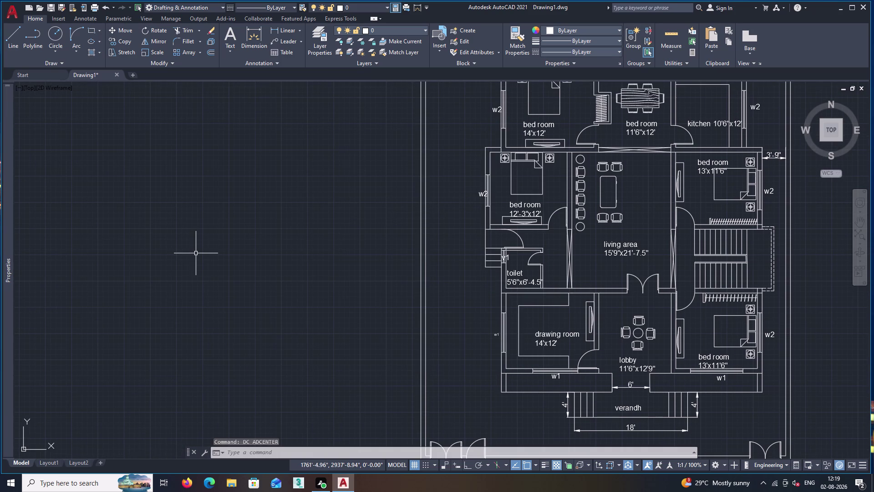
Insert a Vehicles - Imperial car left of the plan, close the palettes, and select the car.
text(tp)
key(Return)
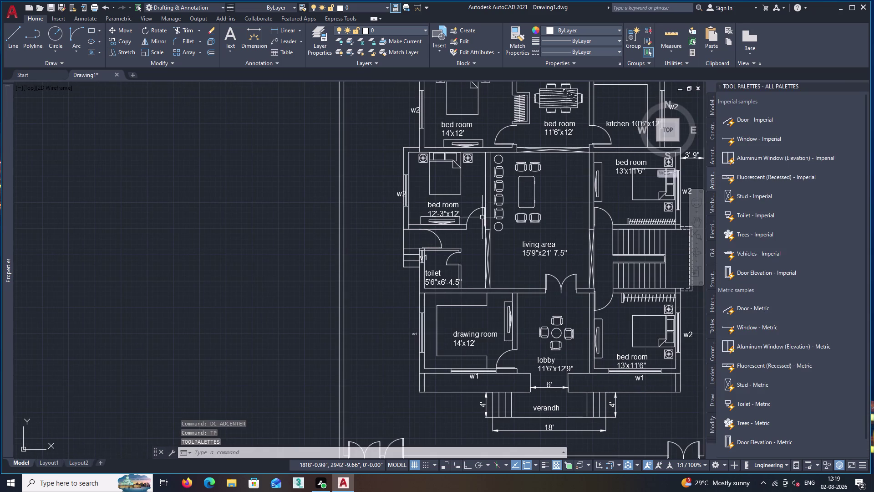
click(737, 253)
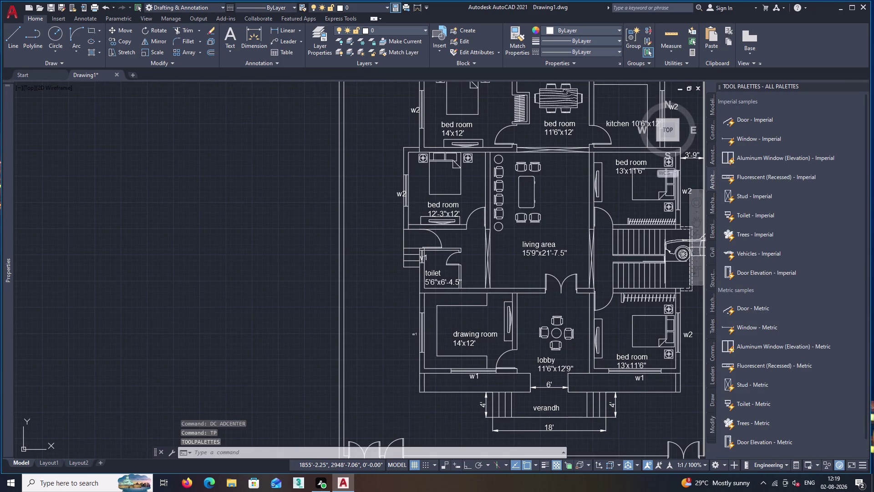
click(193, 290)
key(space)
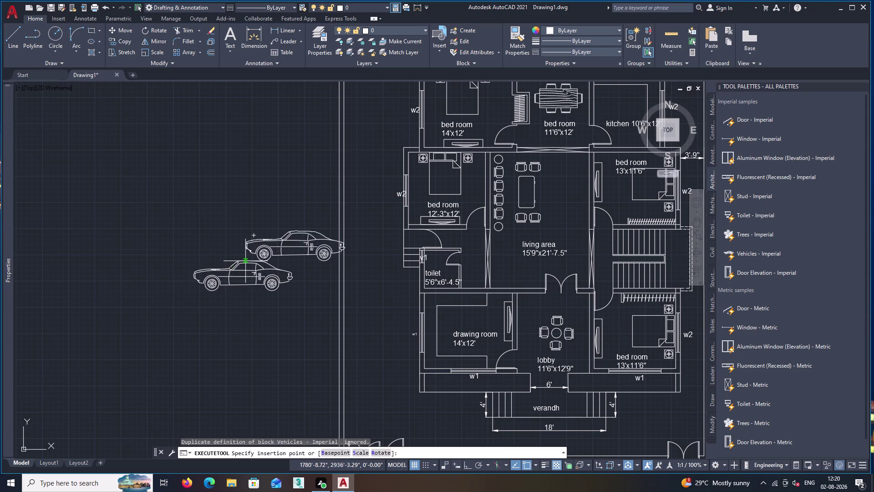
scroll(up, 3)
key(space)
key(Escape)
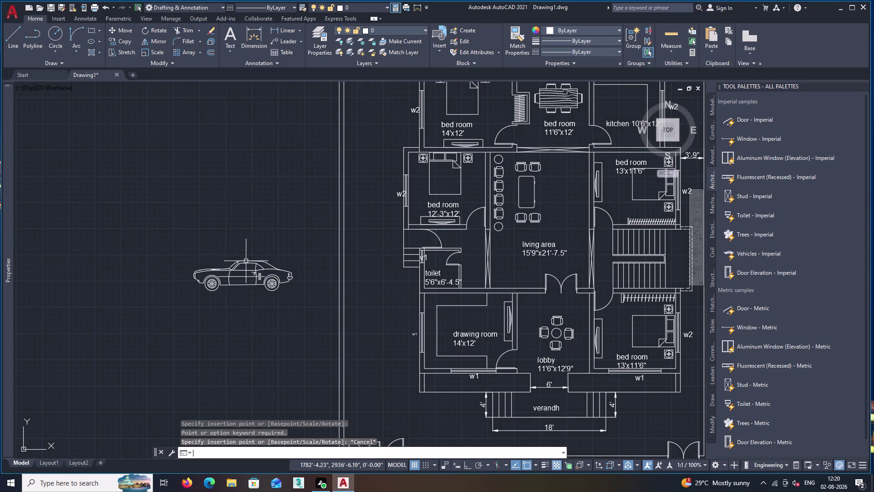
scroll(up, 3)
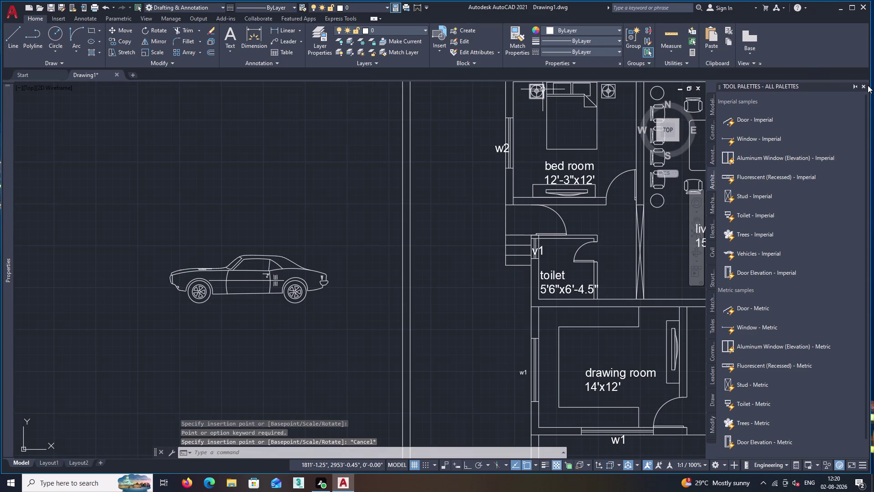
click(865, 87)
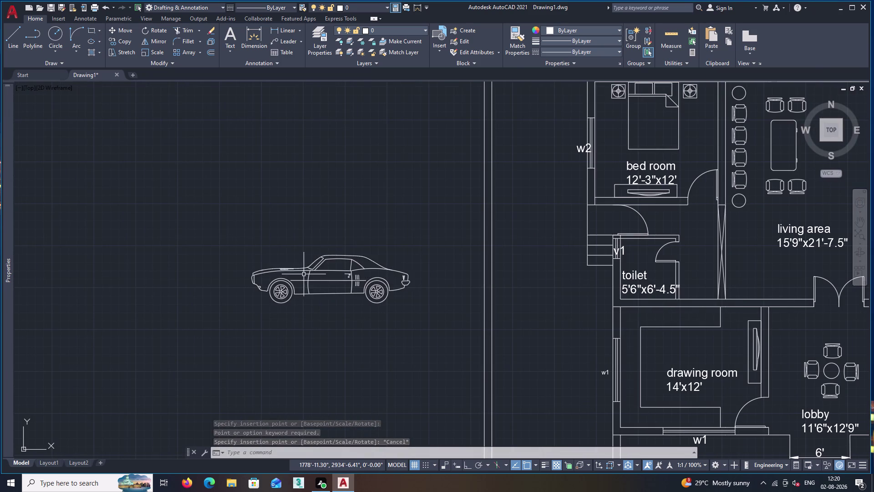
click(313, 271)
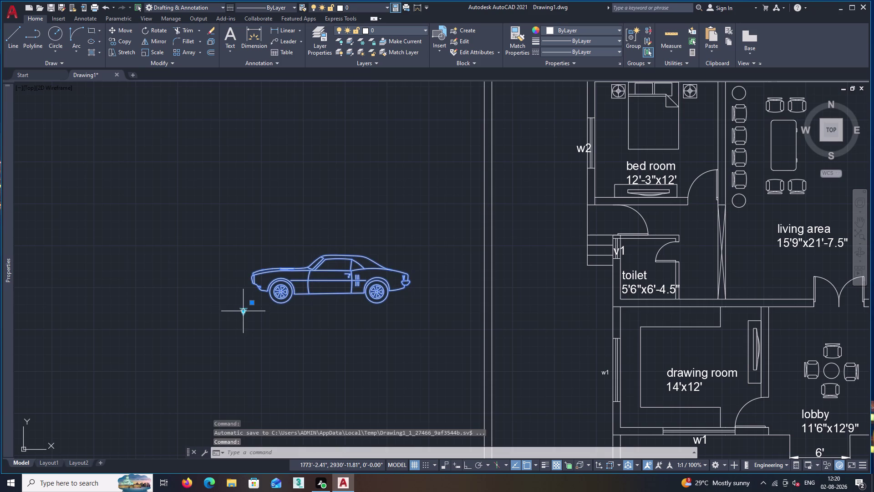
Switch the car to Sedan (Top) and rotate it upright with Ortho on.
click(243, 312)
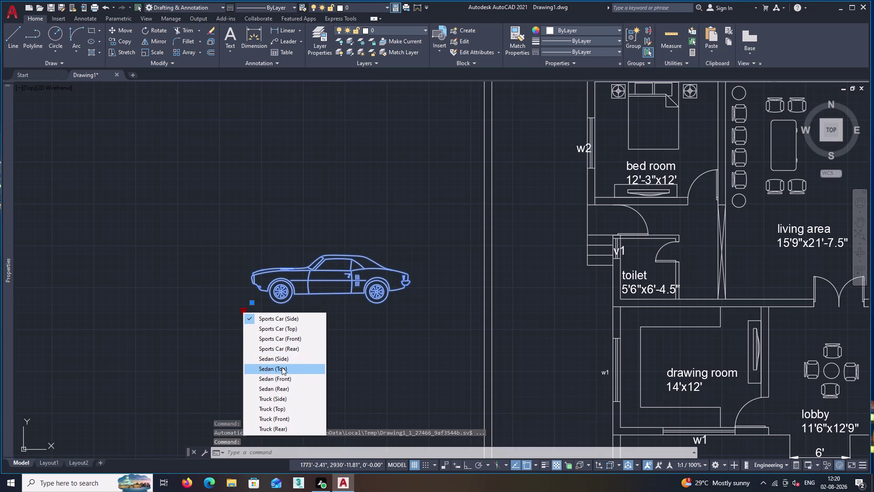
click(282, 367)
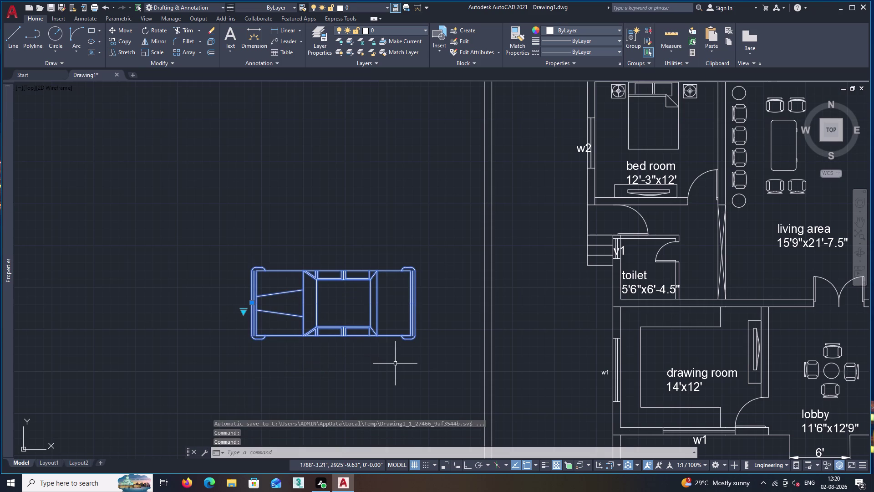
text(ro)
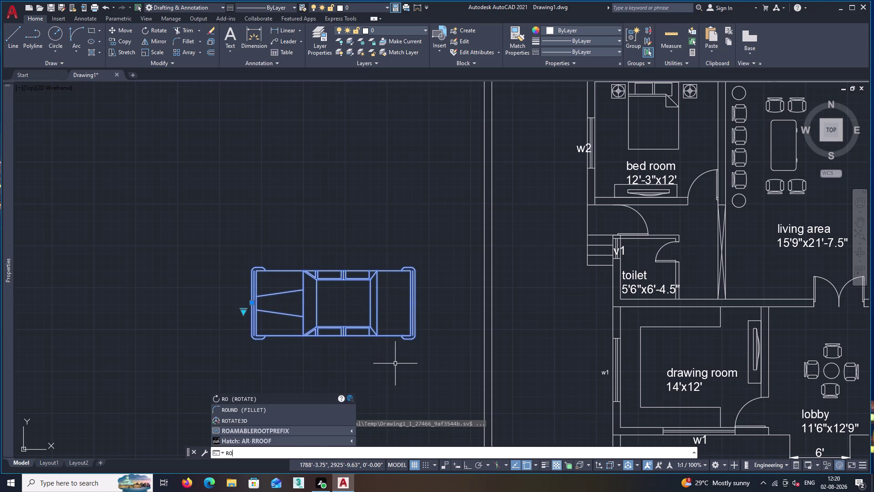
key(Return)
click(254, 336)
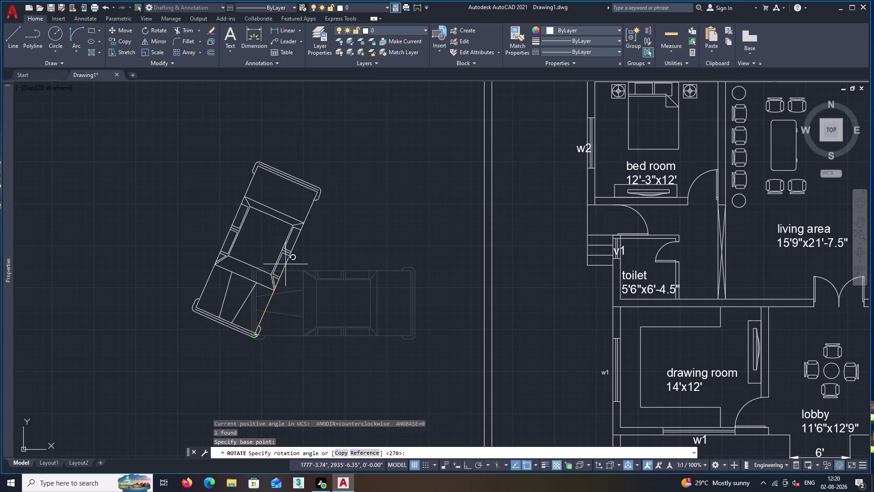
key(F8)
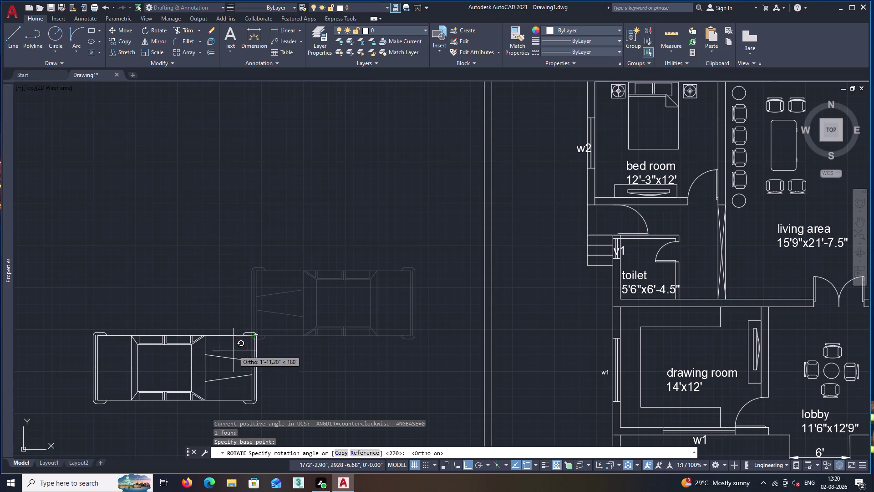
click(279, 387)
Window-select the rotated car and begin moving it.
scroll(down, 3)
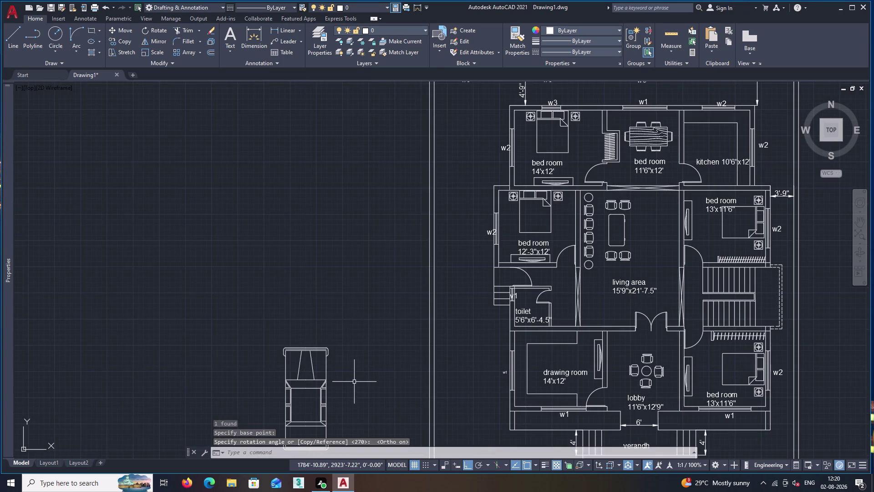
middle_drag(355, 383, 369, 254)
click(369, 345)
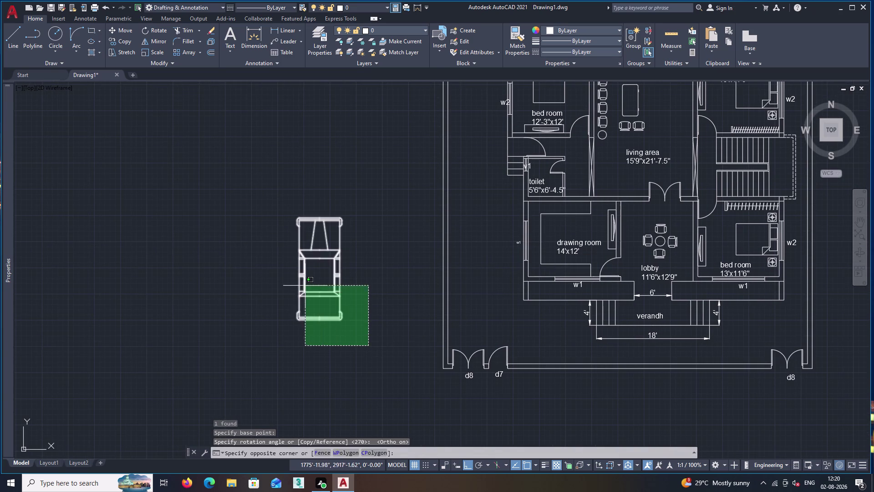
click(265, 228)
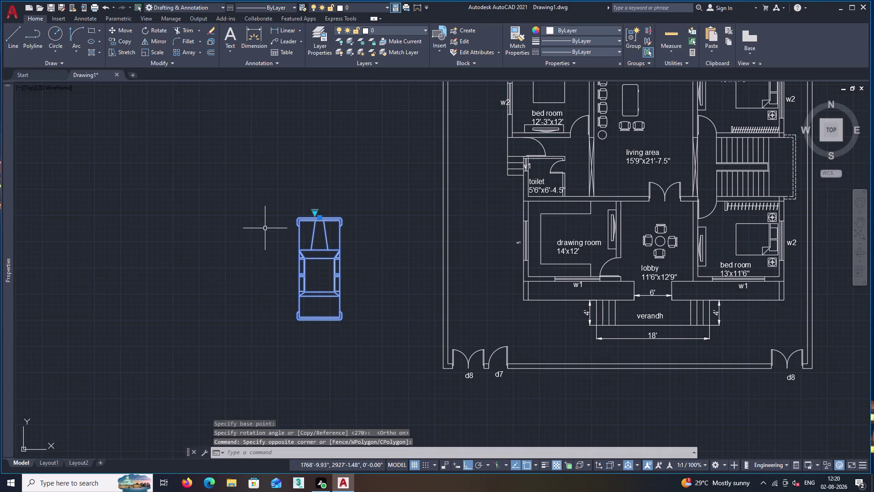
text(m)
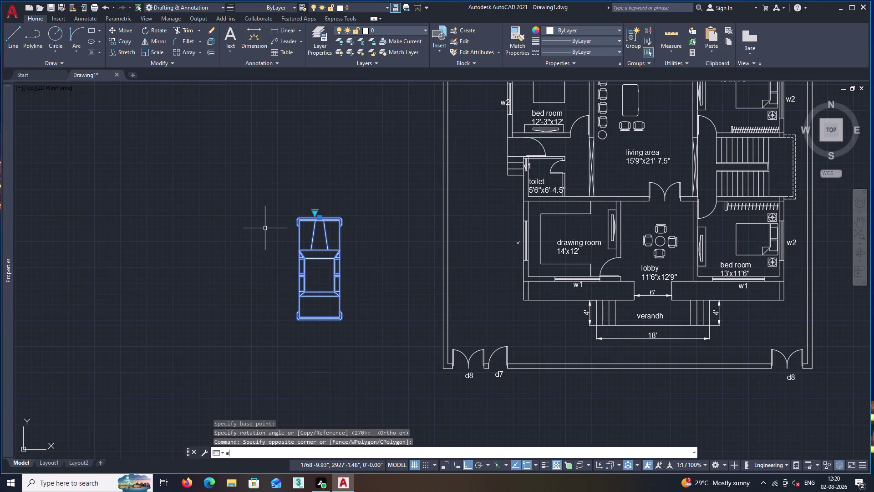
key(space)
Move the car block into the driveway strip just left of the drawing room.
scroll(up, 3)
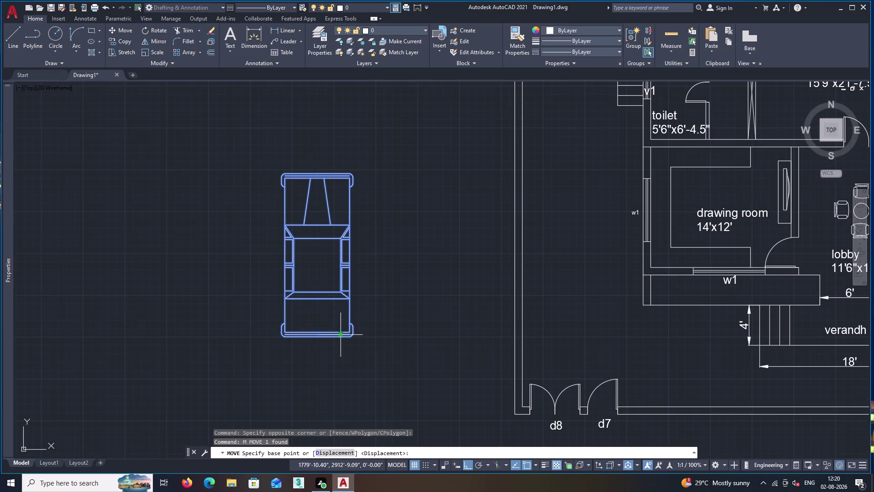
click(317, 337)
key(F8)
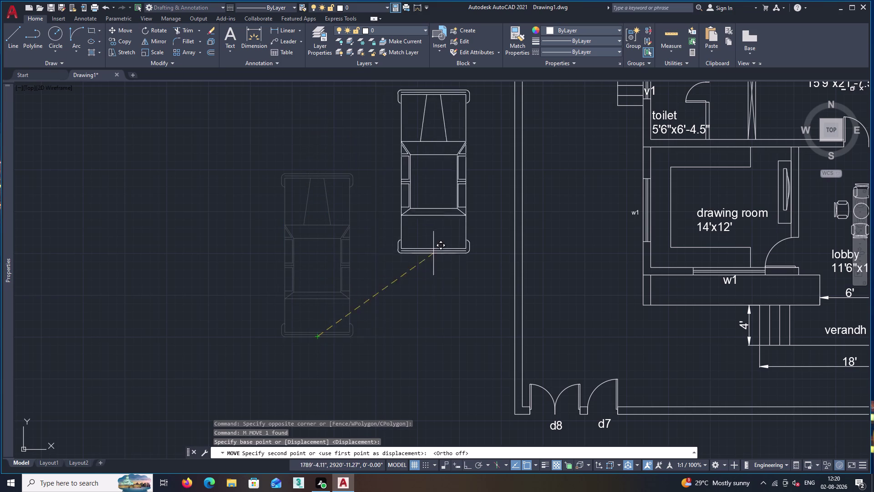
scroll(down, 3)
middle_drag(488, 258, 484, 298)
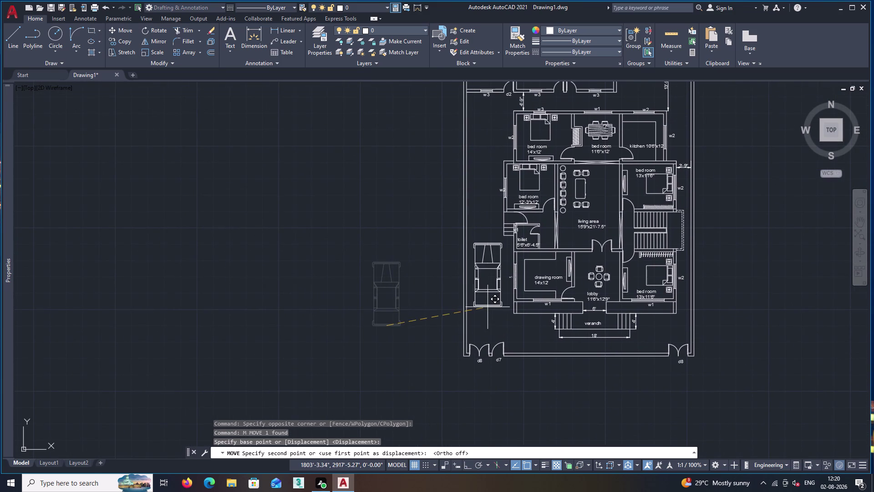
scroll(up, 3)
scroll(up, 3)
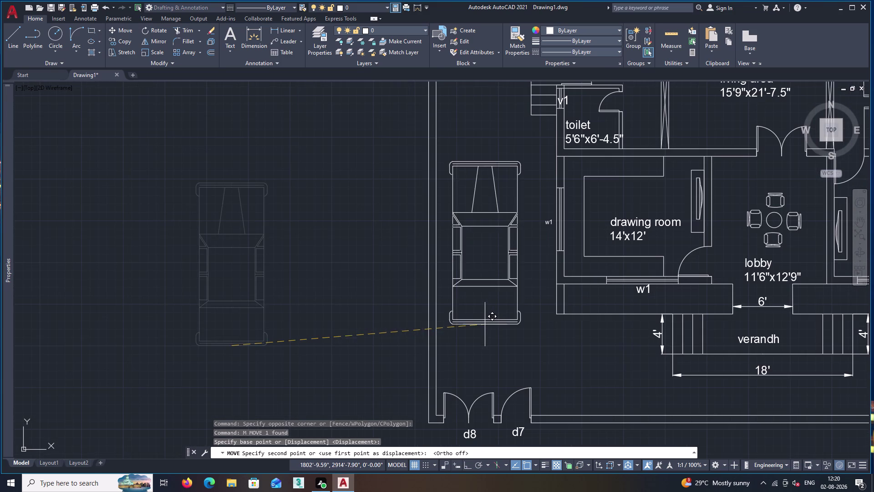
middle_drag(494, 307, 422, 351)
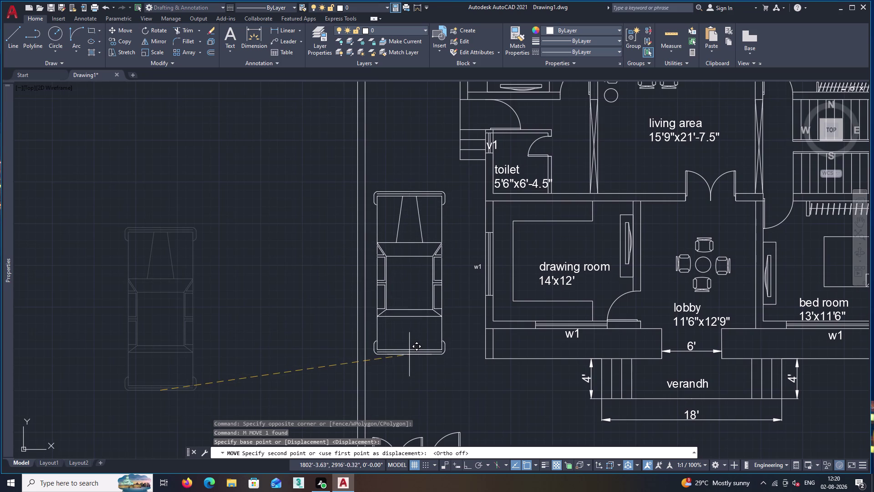
click(410, 357)
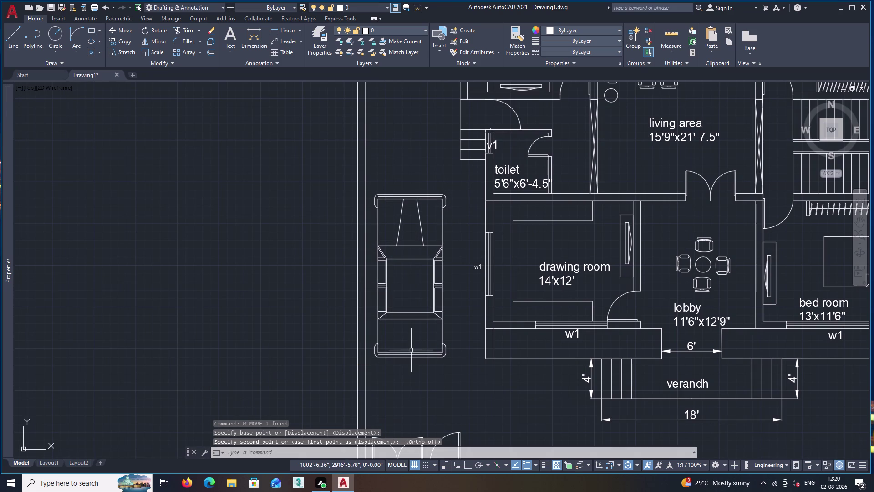
Reselect the placed car, start a second move with M, and cancel it with Esc.
click(410, 354)
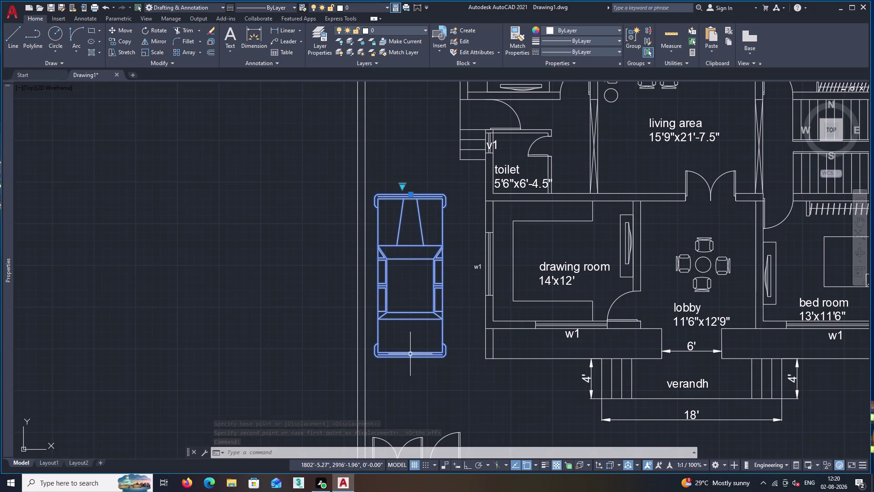
text(m)
key(space)
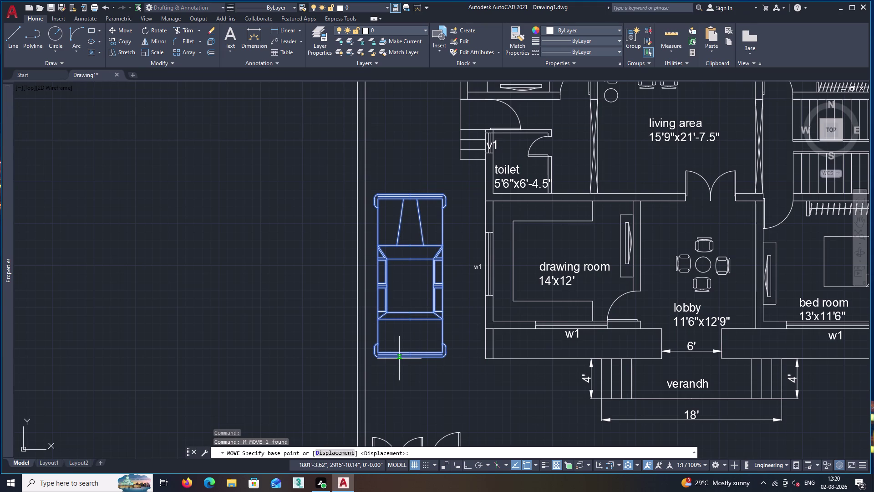
click(413, 358)
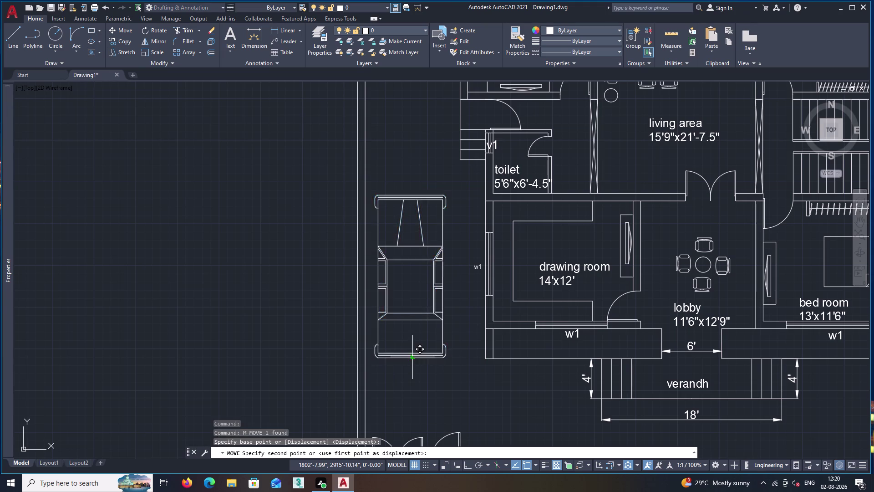
key(Escape)
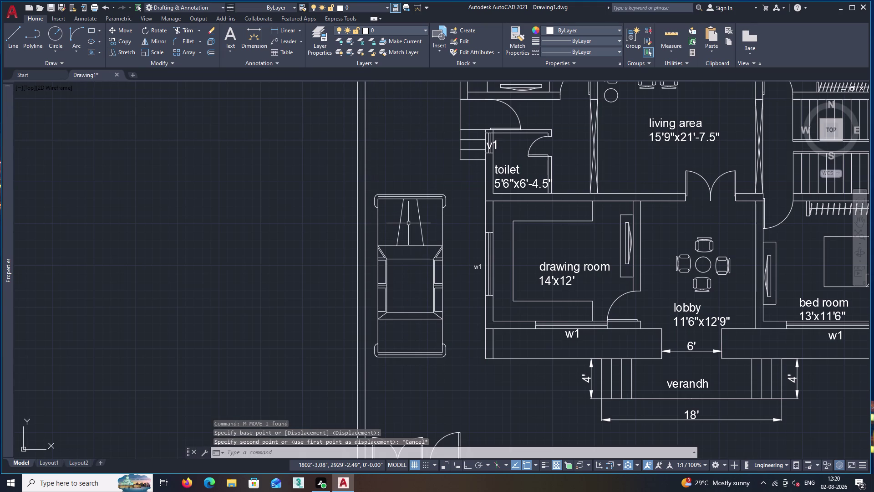
Copy the car straight up with Ortho on, beside the upper bedroom.
text(co)
key(Return)
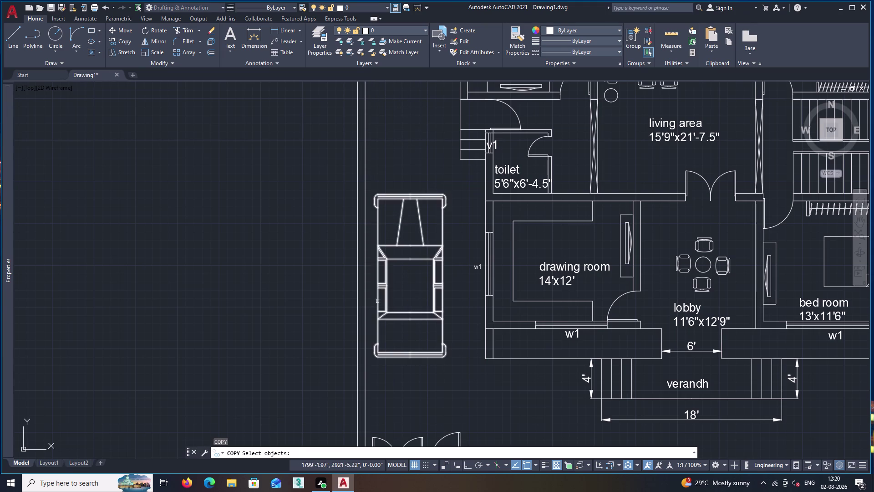
click(409, 314)
key(space)
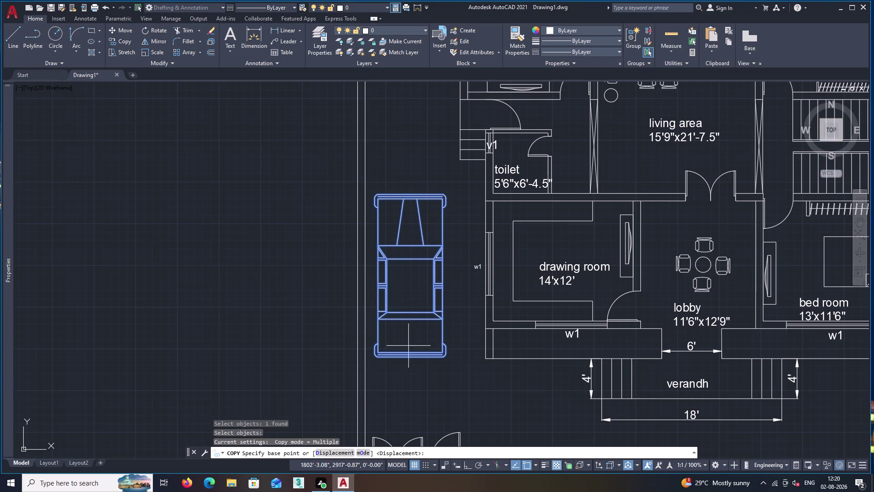
click(408, 358)
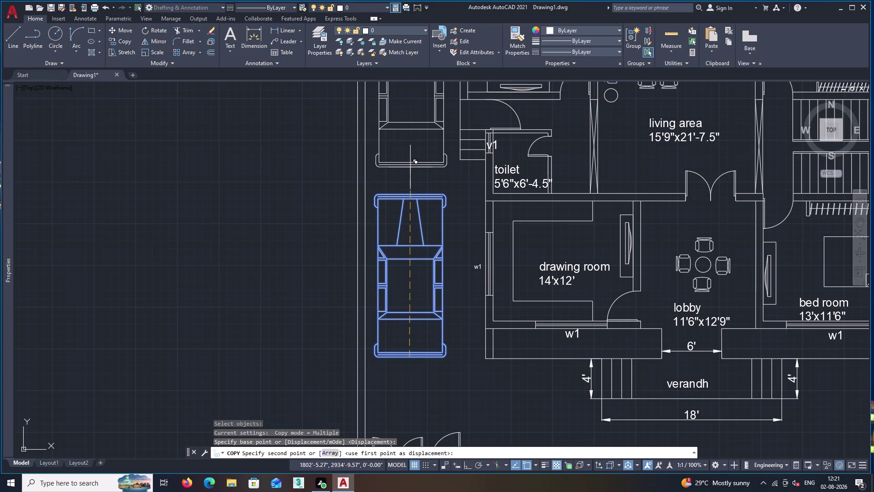
key(F8)
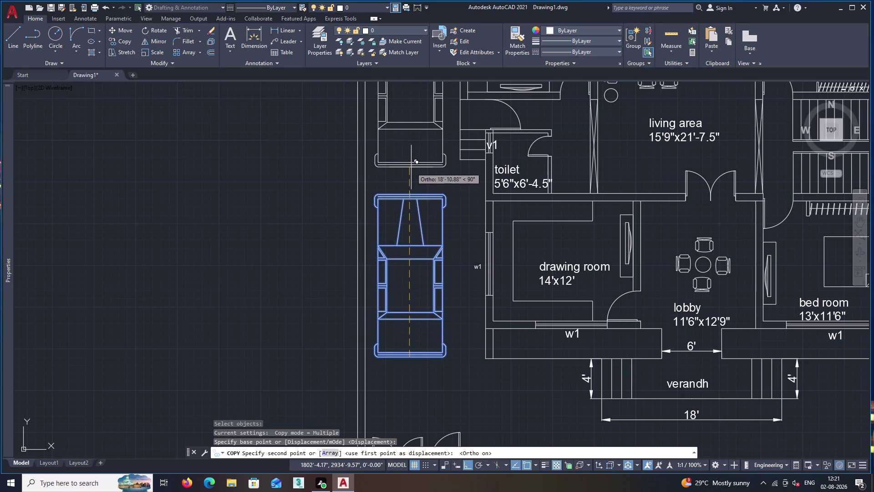
click(411, 167)
key(space)
Switch the lower car's visibility state to Sports Car (Top).
scroll(down, 3)
middle_drag(429, 240, 382, 274)
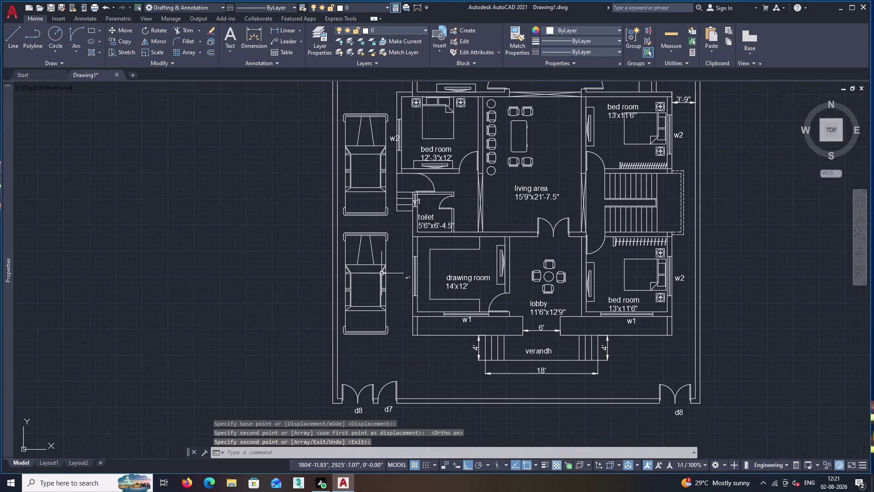
click(375, 235)
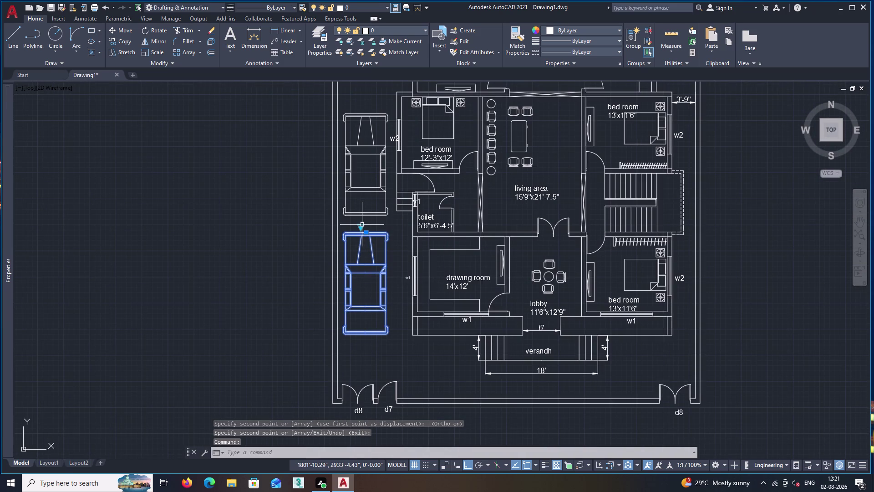
click(362, 225)
click(362, 228)
click(361, 227)
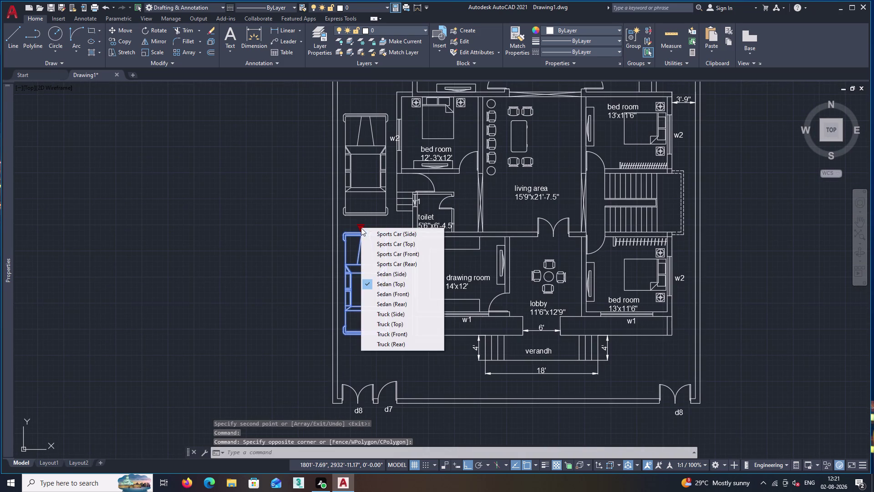
click(395, 322)
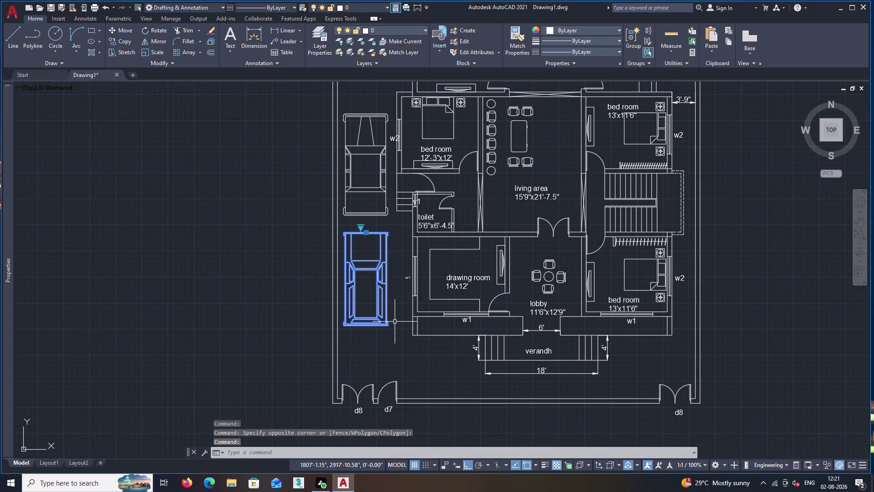
click(361, 226)
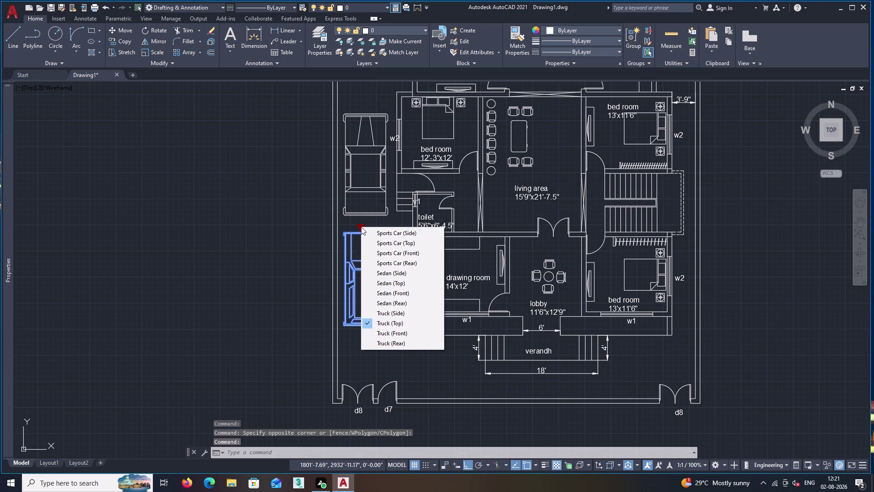
click(378, 241)
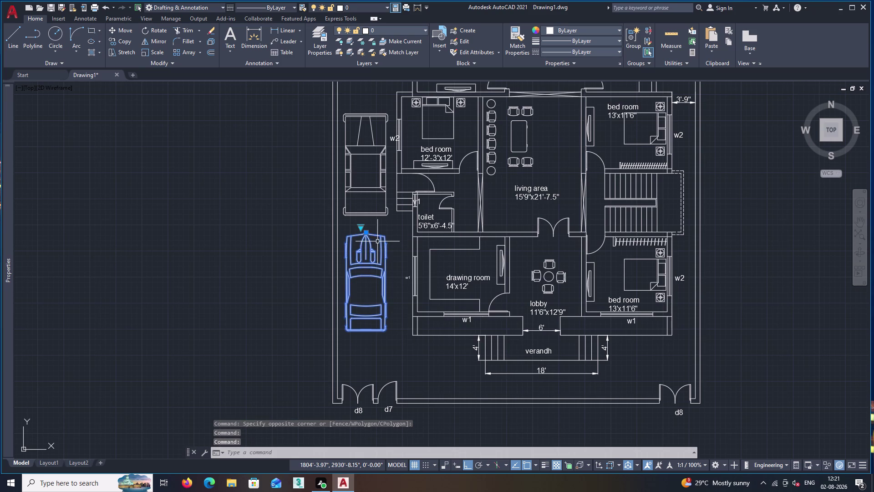
Set the upper car to Sports Car (Top) as well, then clear the selection.
click(371, 188)
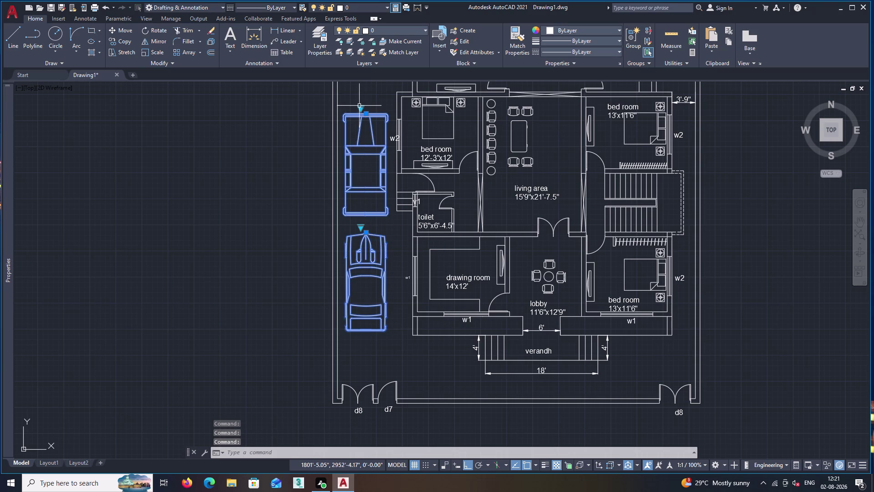
click(361, 107)
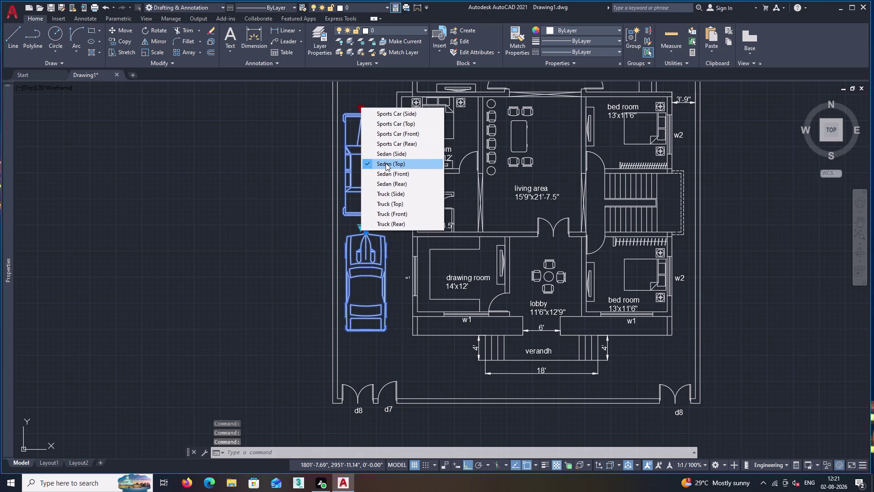
click(386, 163)
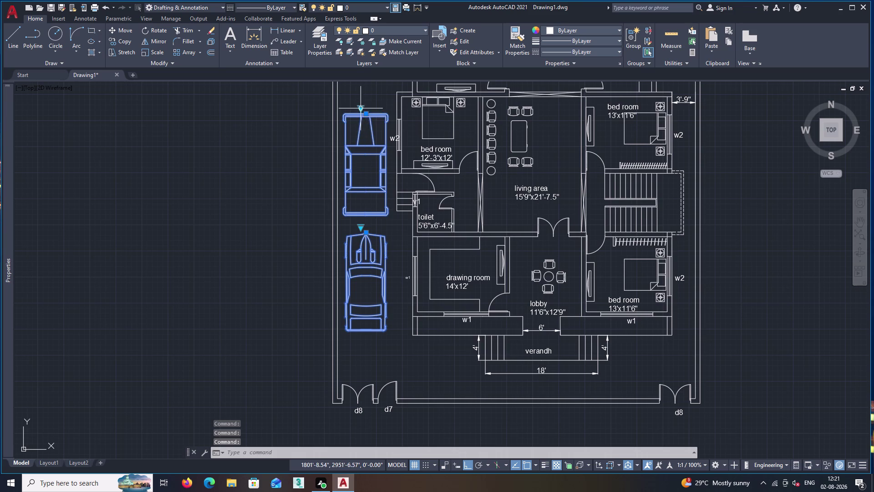
click(361, 110)
click(369, 123)
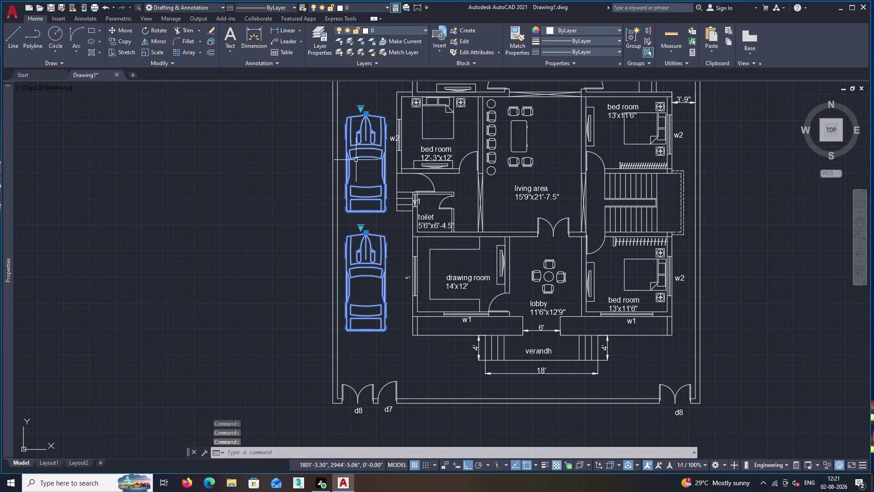
key(Escape)
Pan and zoom to fit the whole plan with both cars, then open the application menu.
scroll(down, 3)
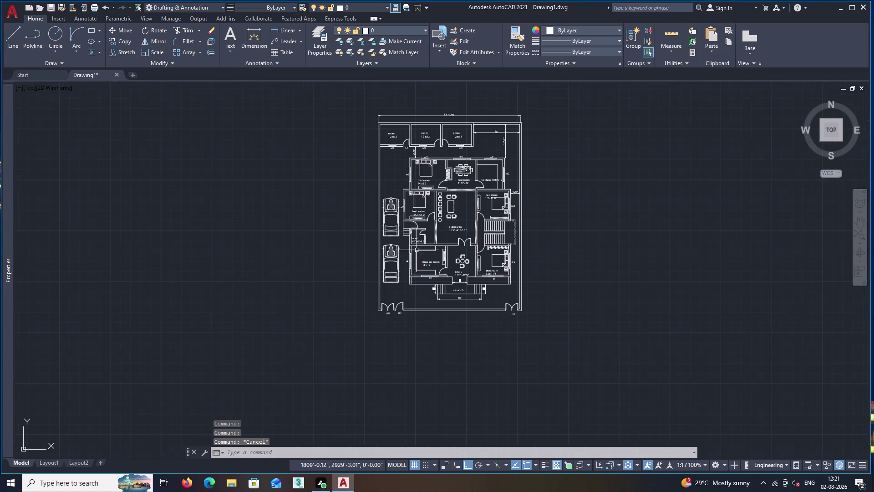
middle_drag(444, 232, 342, 281)
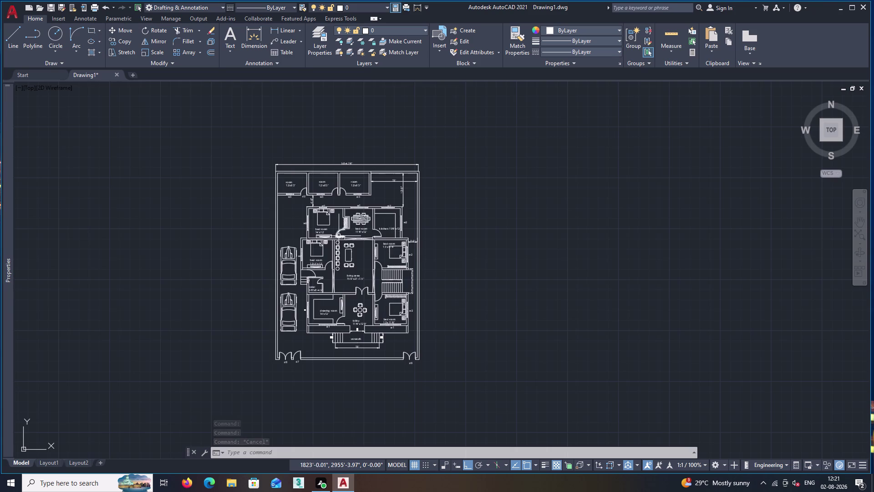
scroll(down, 3)
middle_drag(323, 238, 345, 278)
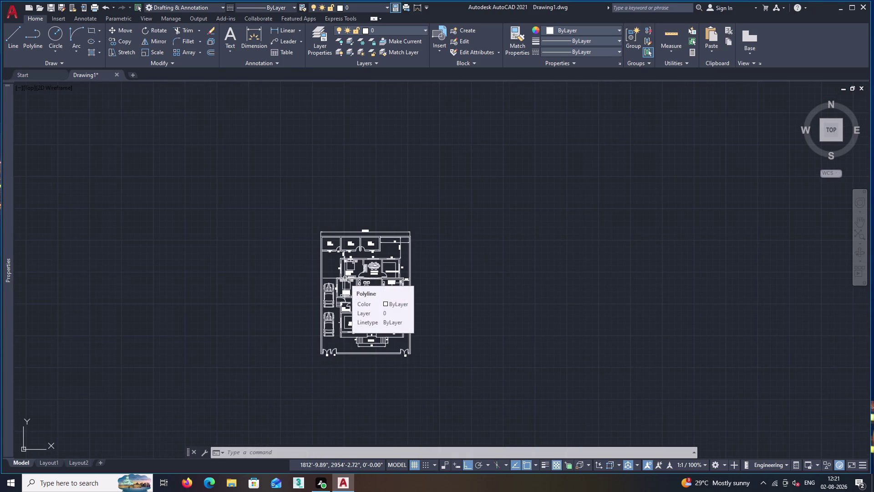
scroll(up, 3)
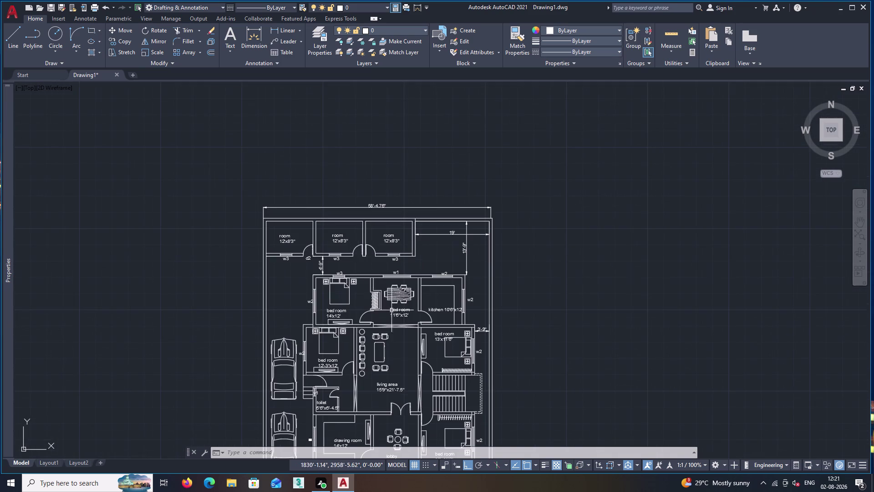
middle_drag(391, 312, 458, 211)
middle_drag(416, 274, 344, 335)
middle_drag(456, 197, 465, 220)
middle_drag(422, 256, 506, 184)
middle_drag(504, 246, 502, 236)
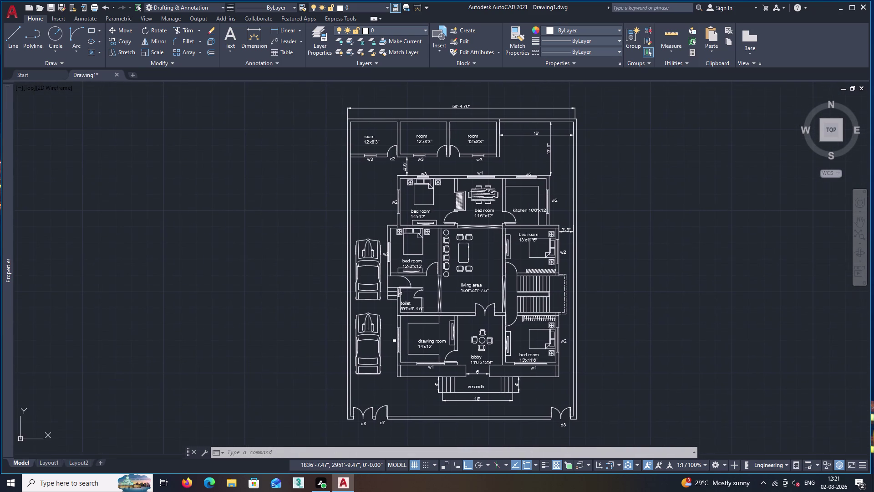
click(10, 7)
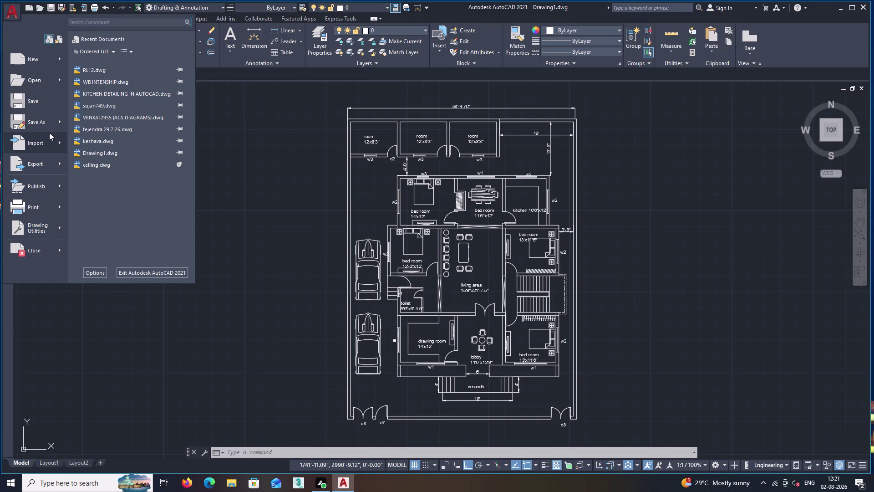
Choose Save As, clear the default file name, and start typing the new name.
click(51, 123)
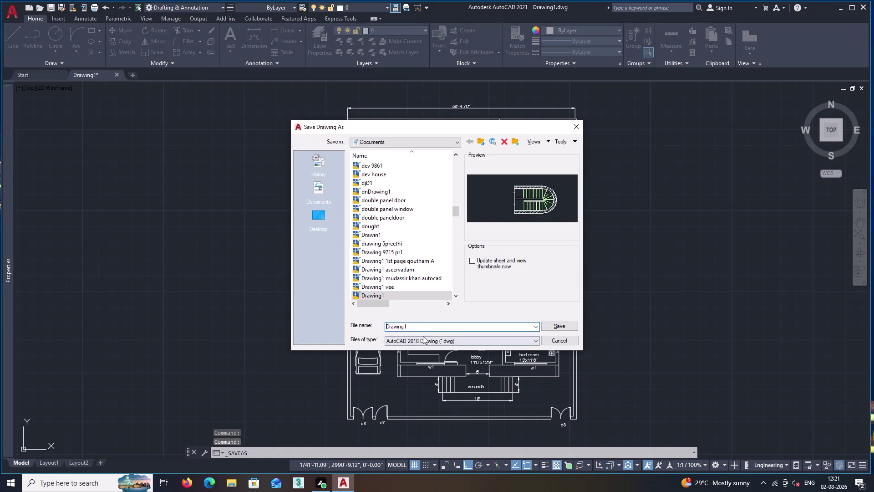
click(421, 326)
key(BackSpace)
key(BackSpace)
key(BackSpace)
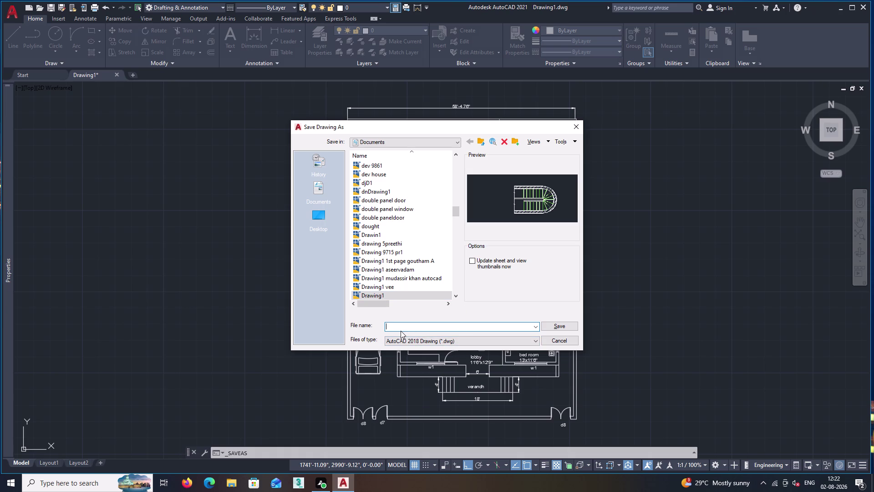
text(re)
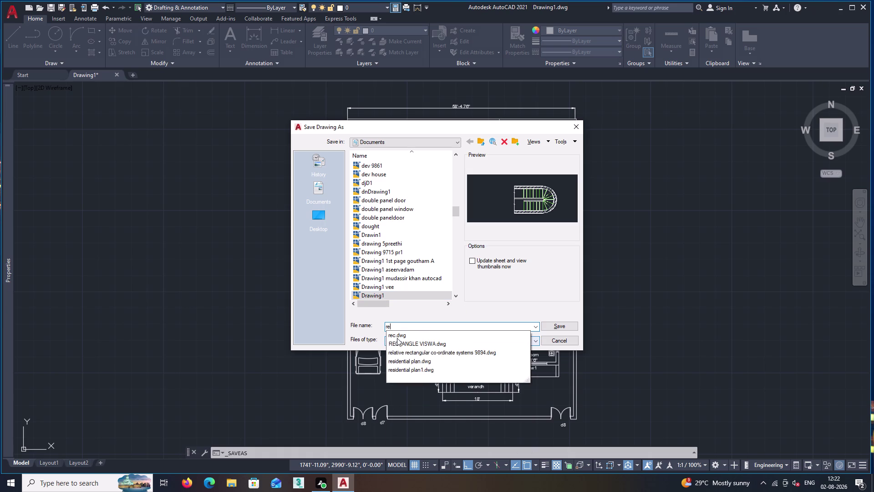
text(sidehn)
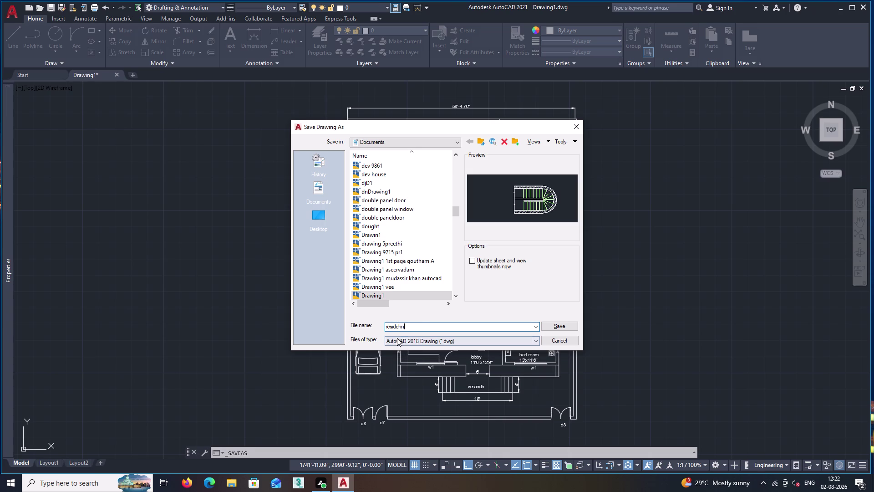
text(tial)
key(BackSpace)
key(BackSpace)
key(BackSpace)
key(BackSpace)
key(BackSpace)
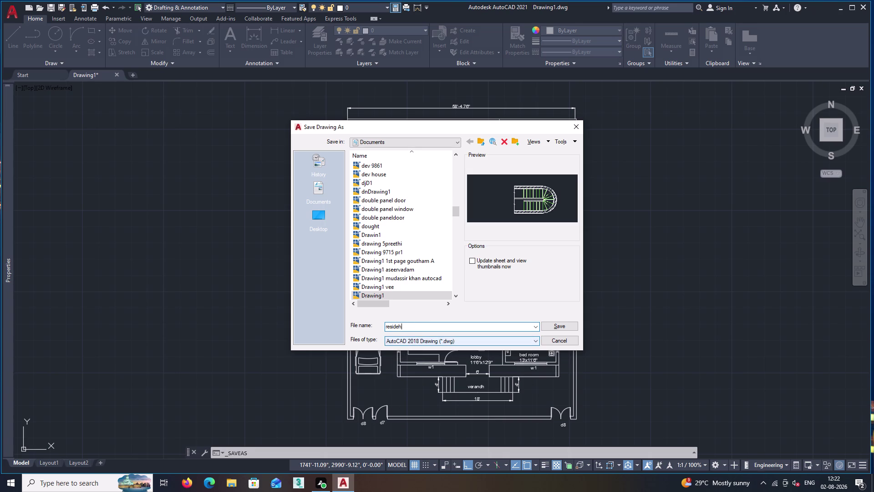
key(BackSpace)
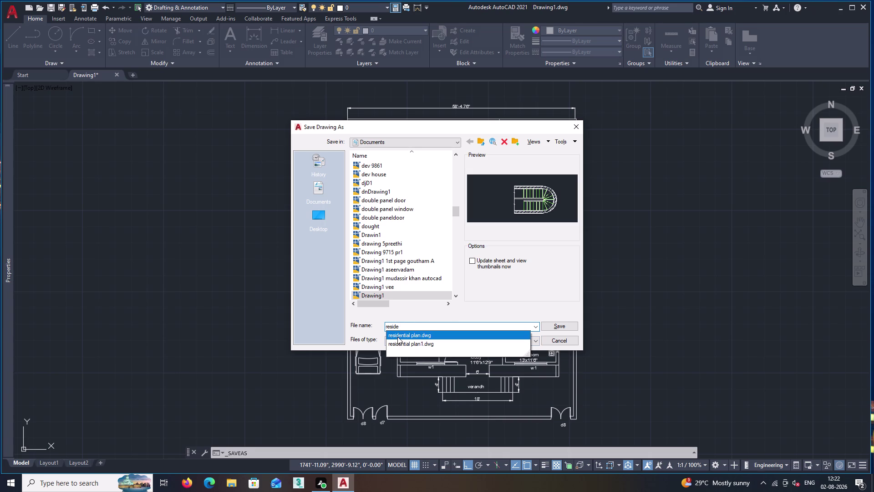
Finish the name 'residential plan intenship' and save the drawing to the Desktop.
key(n)
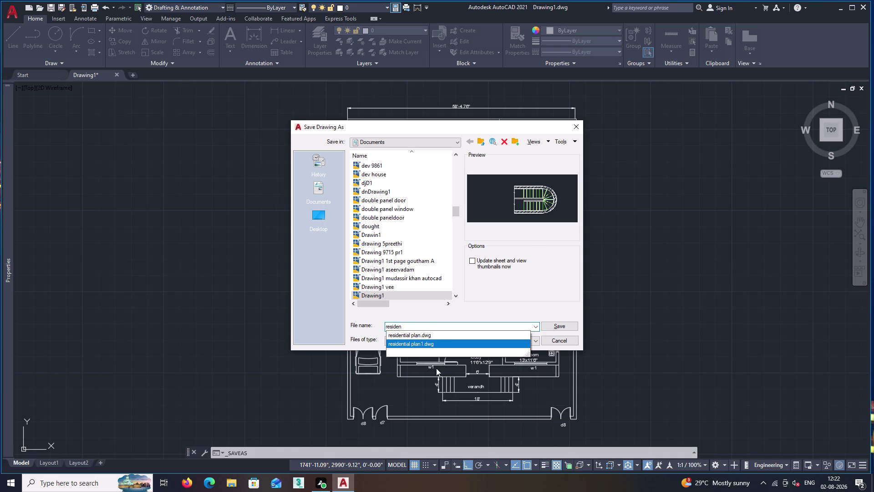
text(tia)
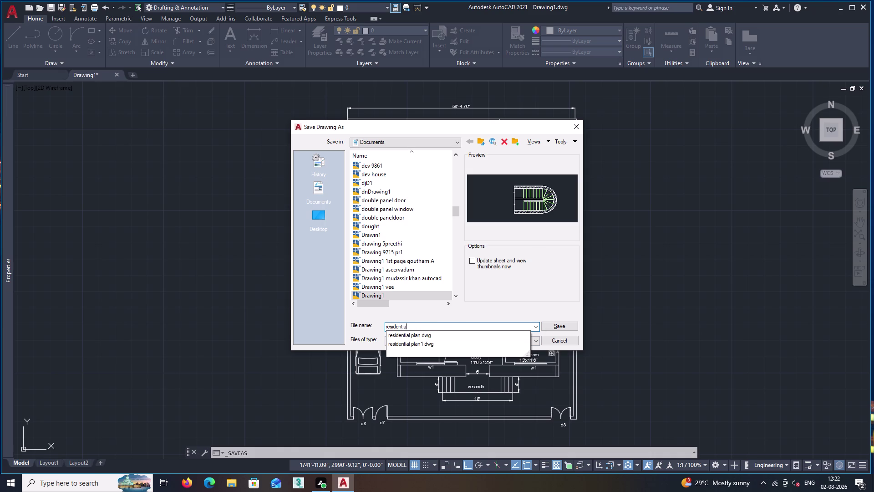
text(l pl)
text(a)
text(n in)
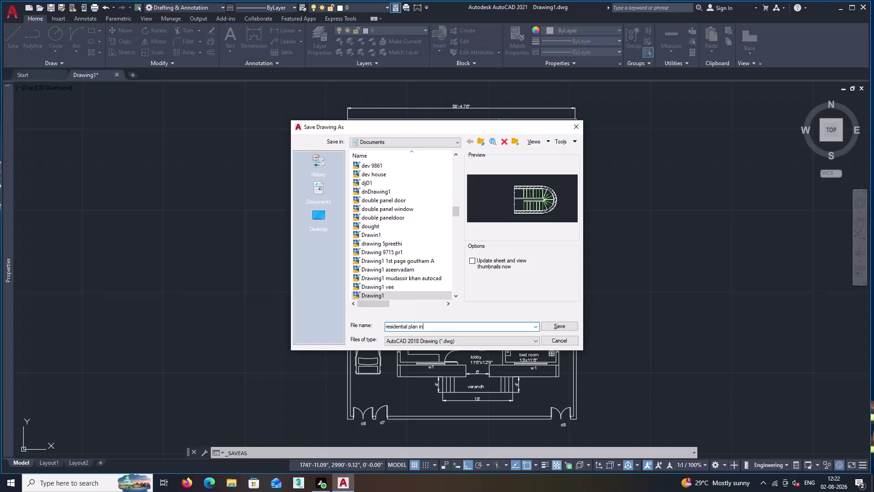
text(te)
text(nsh)
text(ip)
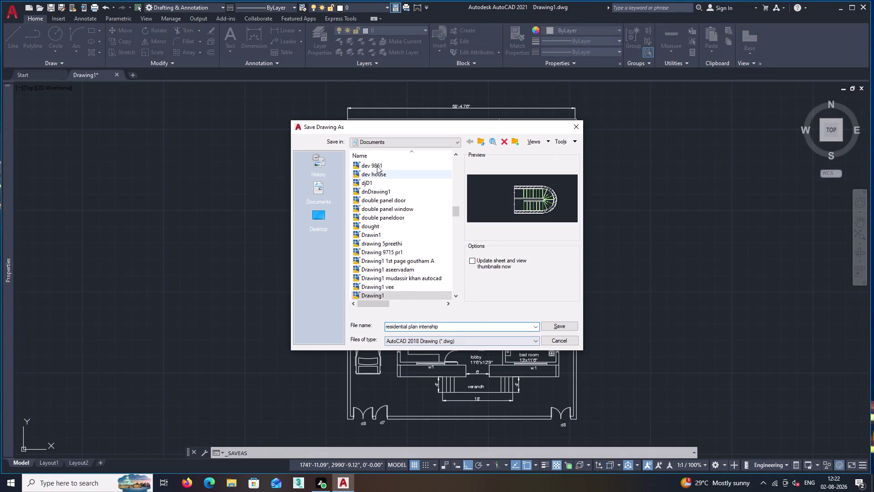
click(387, 142)
click(385, 150)
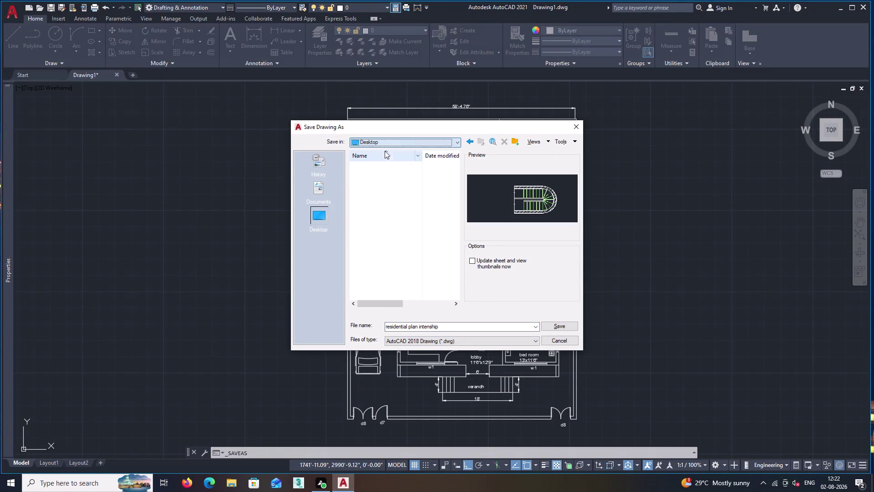
click(554, 328)
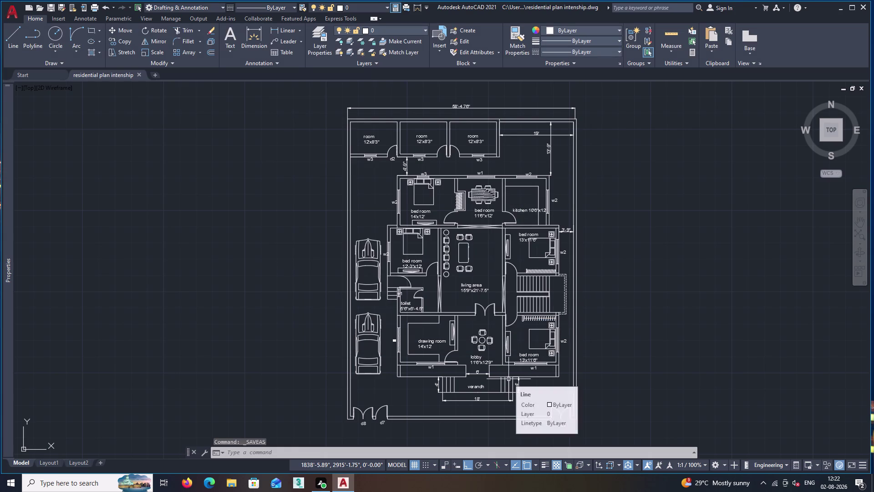
key(ctrl+p)
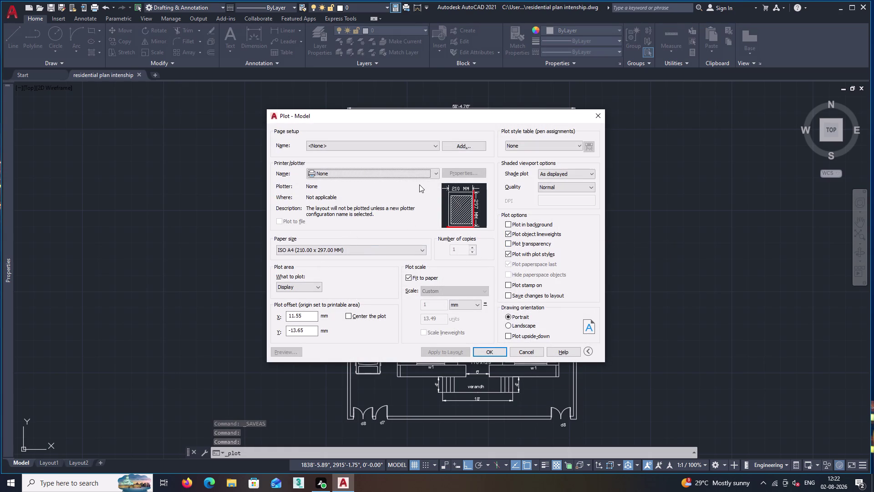
Plot a window around the plan with DWG To PDF.pc3, centred on the page.
click(430, 171)
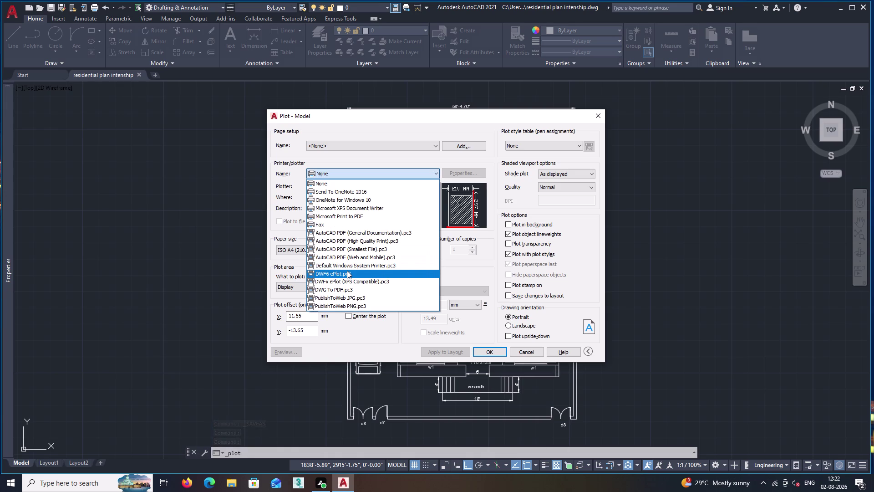
click(357, 290)
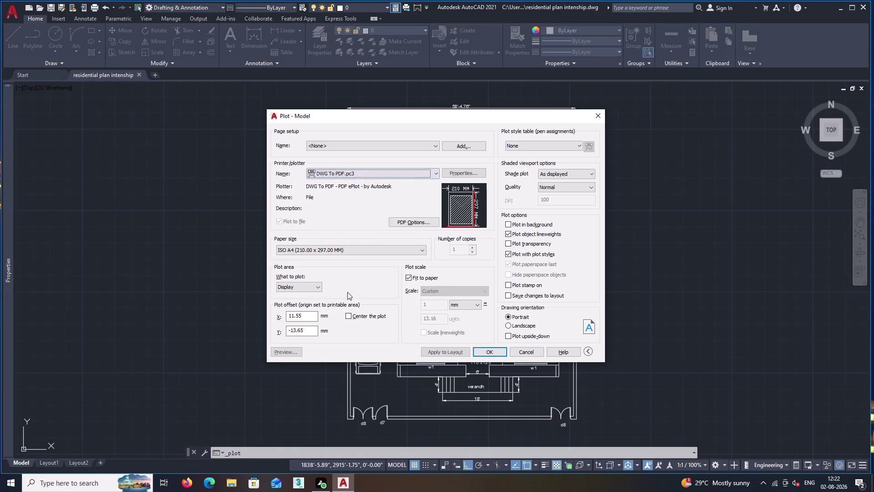
click(303, 287)
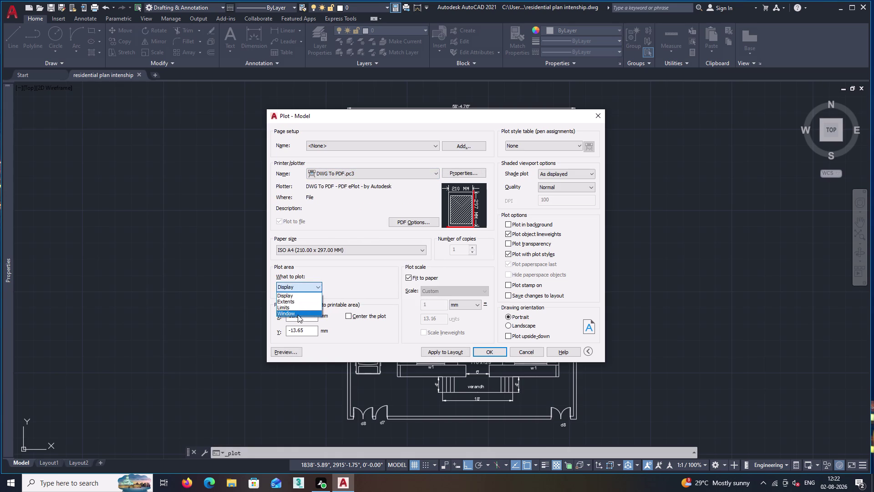
click(298, 314)
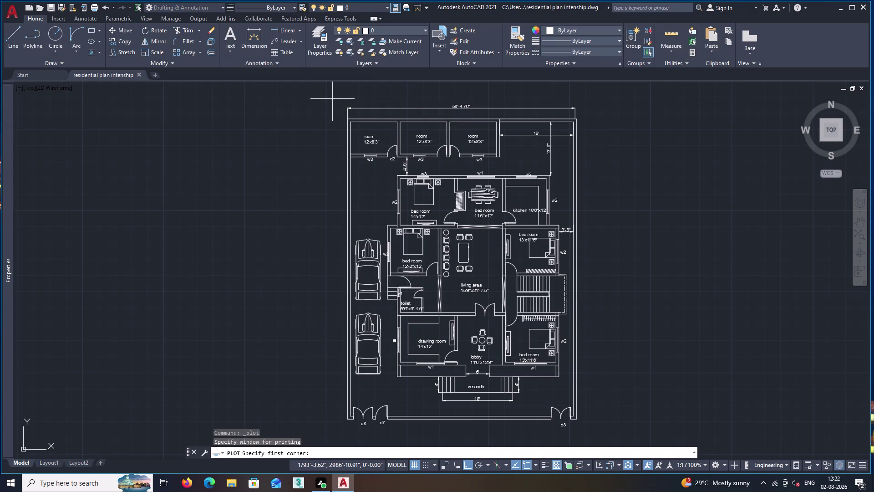
click(332, 99)
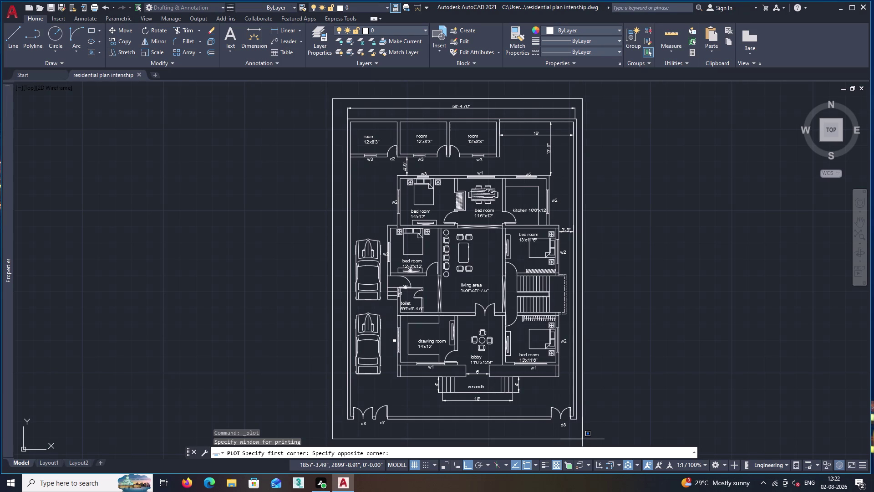
click(594, 438)
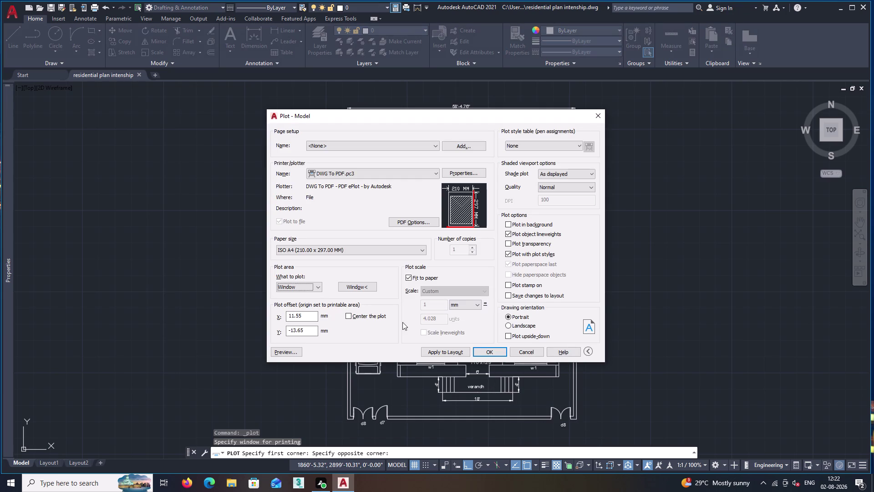
click(349, 317)
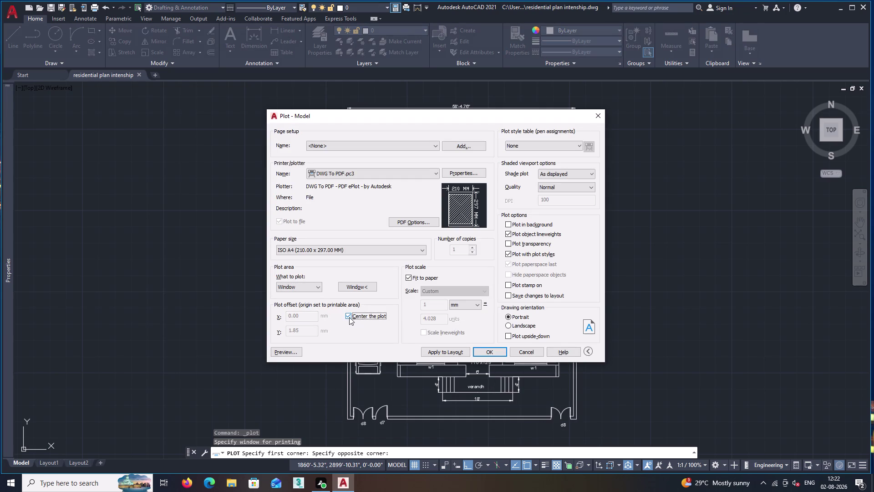
click(486, 354)
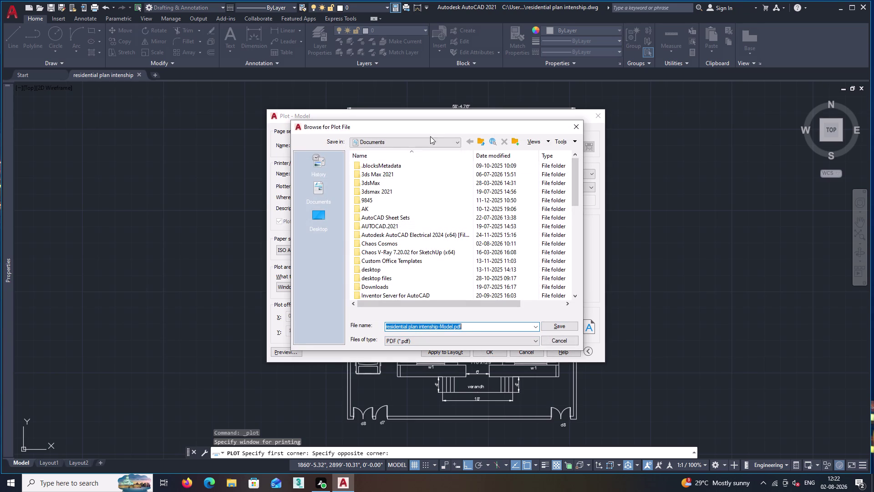
Save the plotted PDF file to the Desktop.
click(435, 140)
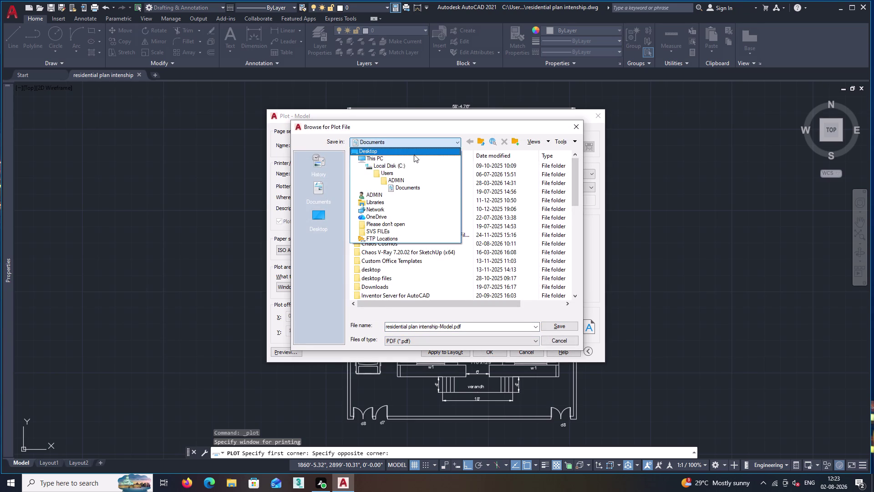
click(416, 153)
click(563, 326)
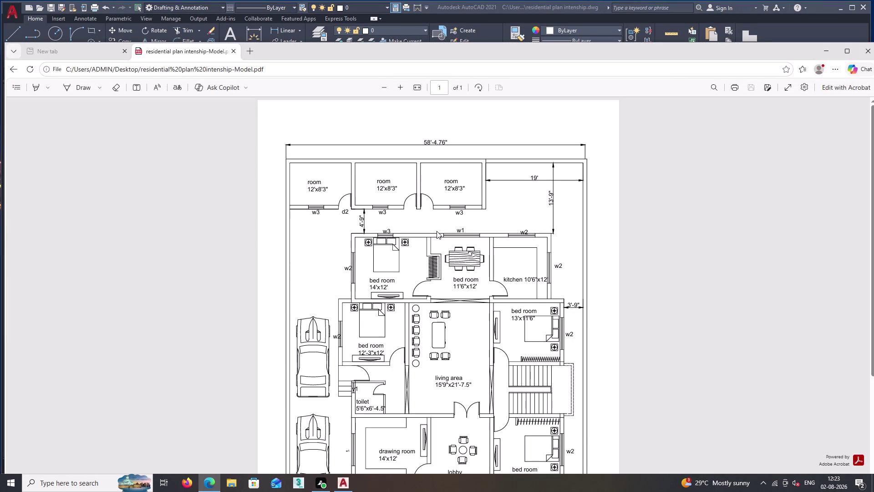
Scroll down and back up through the single-page plan PDF, then close Edge.
scroll(down, 3)
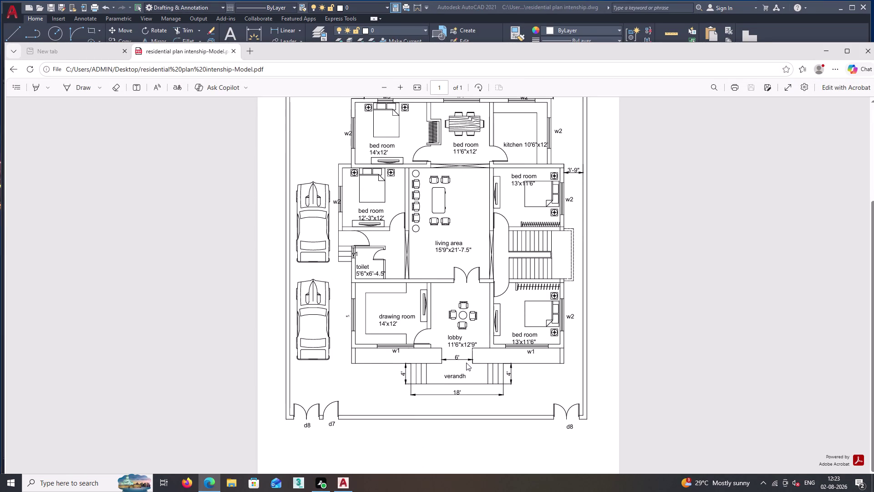
scroll(down, 3)
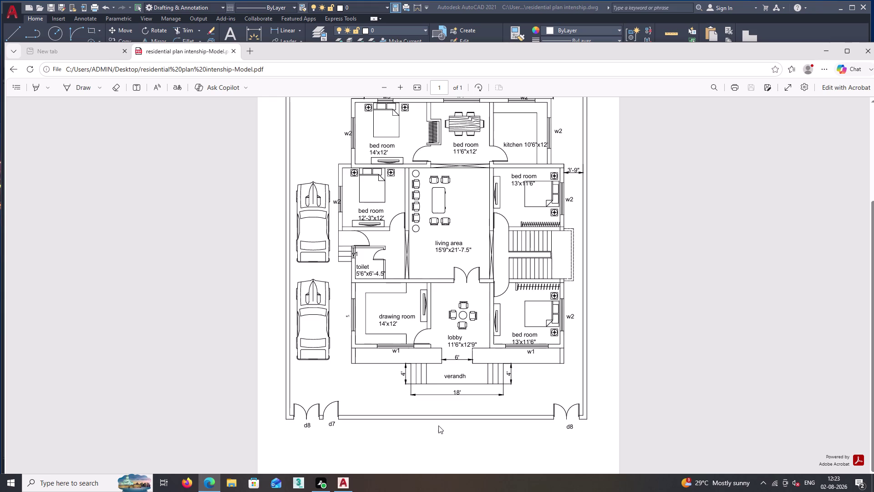
scroll(up, 3)
scroll(up, 3)
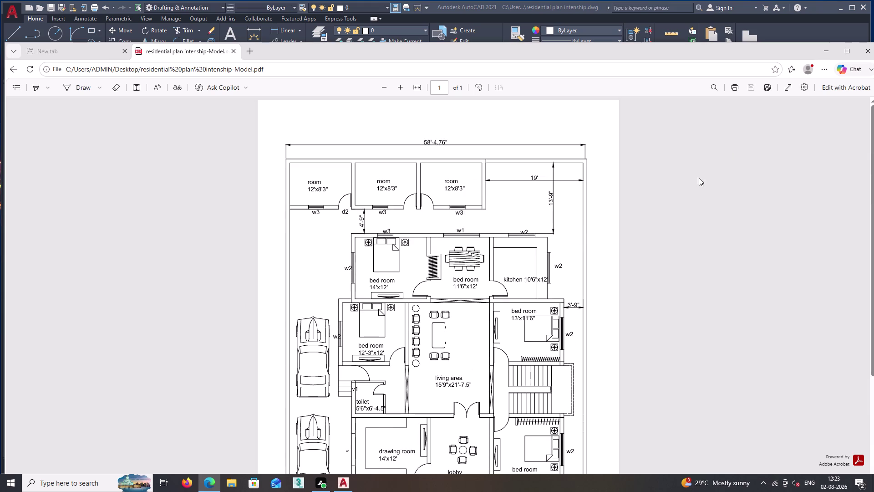
click(868, 54)
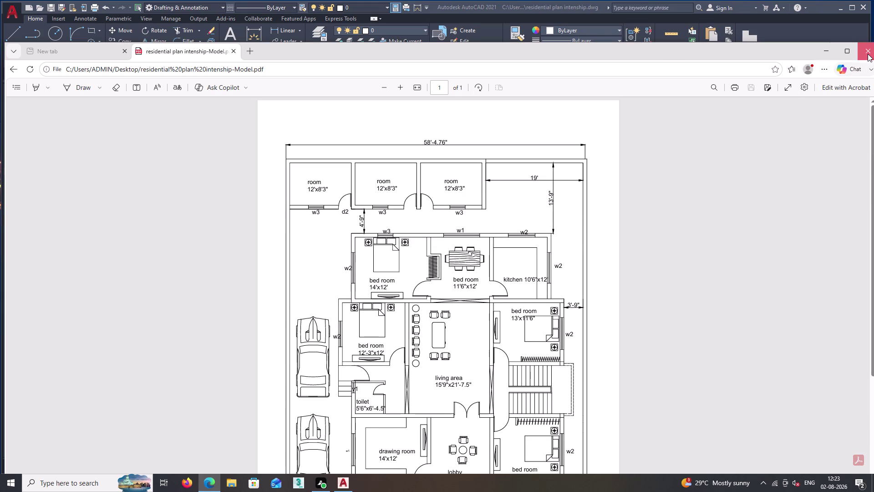